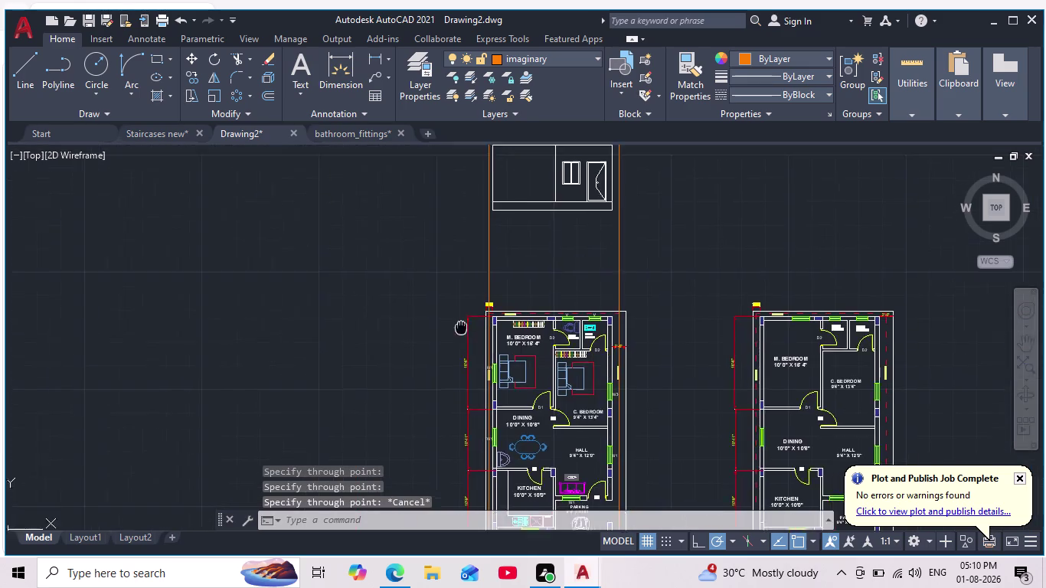
Bring the upper storey into view and begin a line at its top-left corner.
middle_drag(458, 329, 386, 379)
scroll(down, 3)
scroll(up, 3)
middle_drag(449, 347, 455, 448)
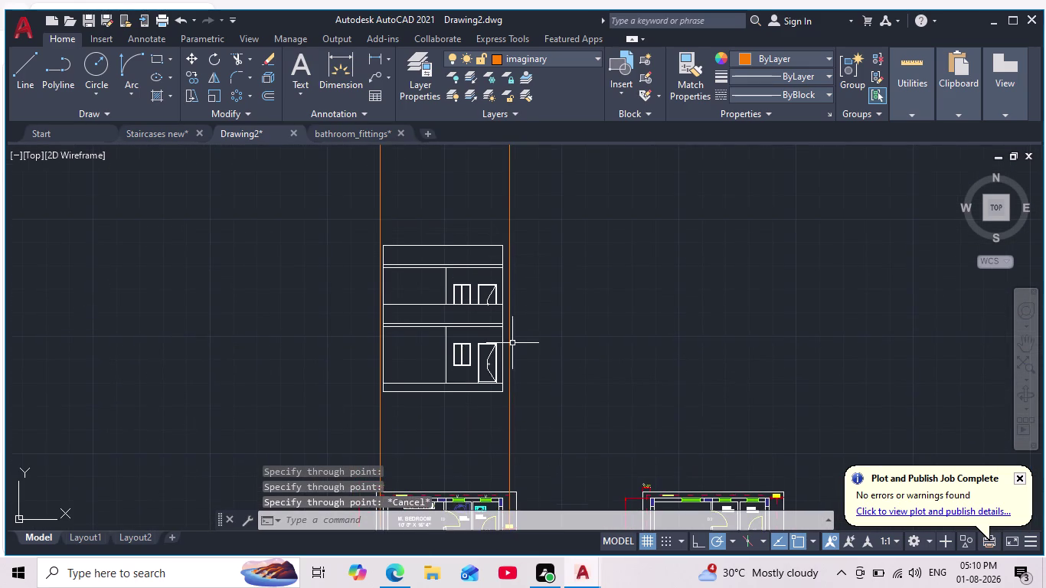
scroll(up, 3)
scroll(up, 3)
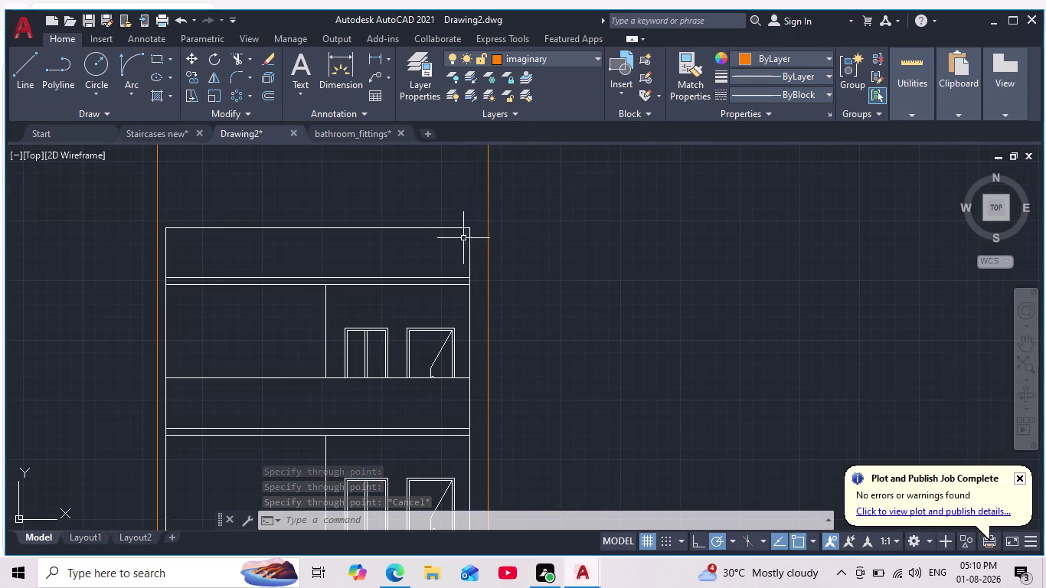
scroll(up, 3)
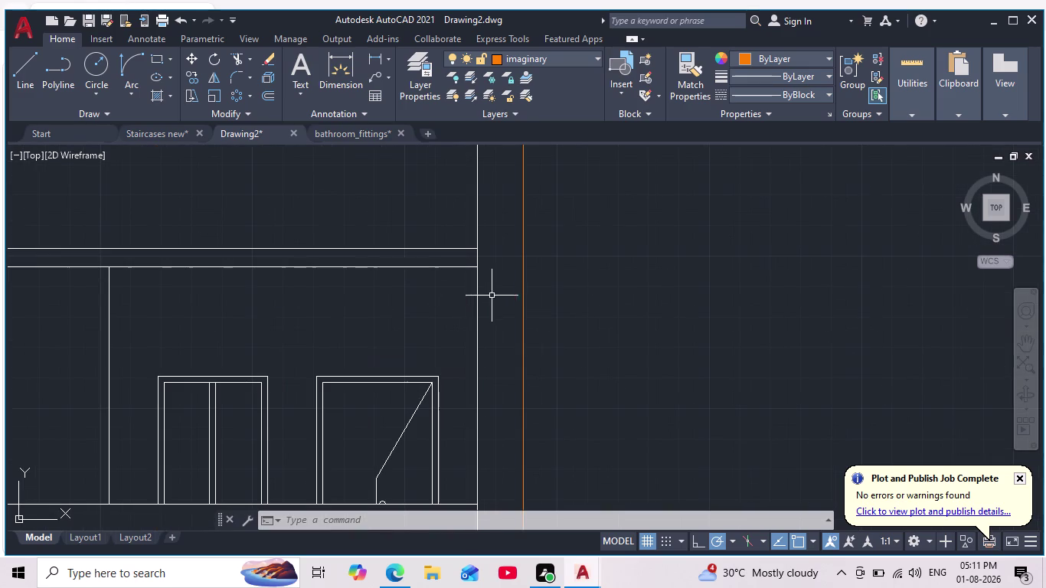
scroll(down, 3)
middle_drag(522, 310, 528, 271)
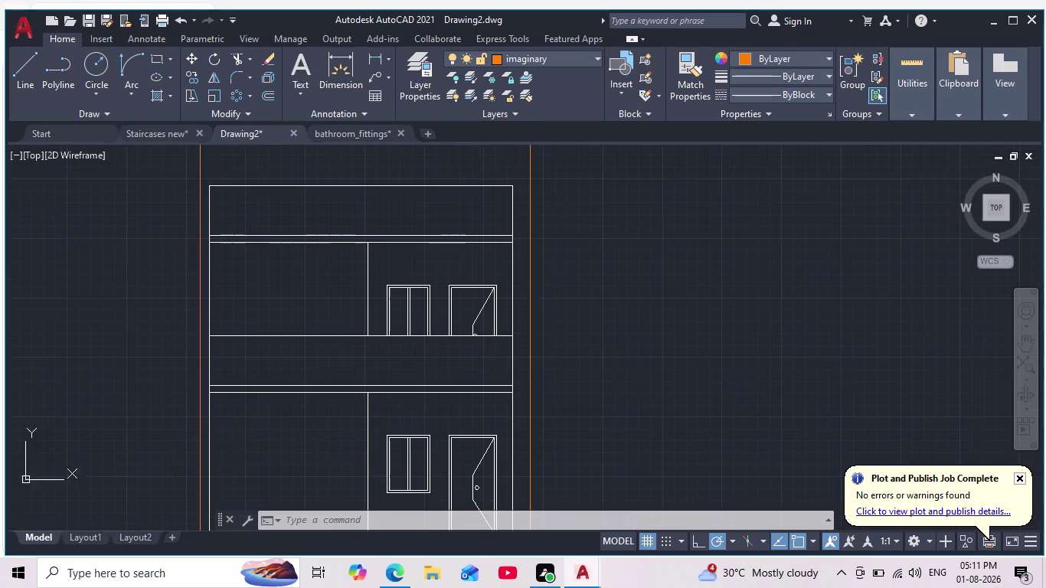
middle_drag(335, 301, 375, 288)
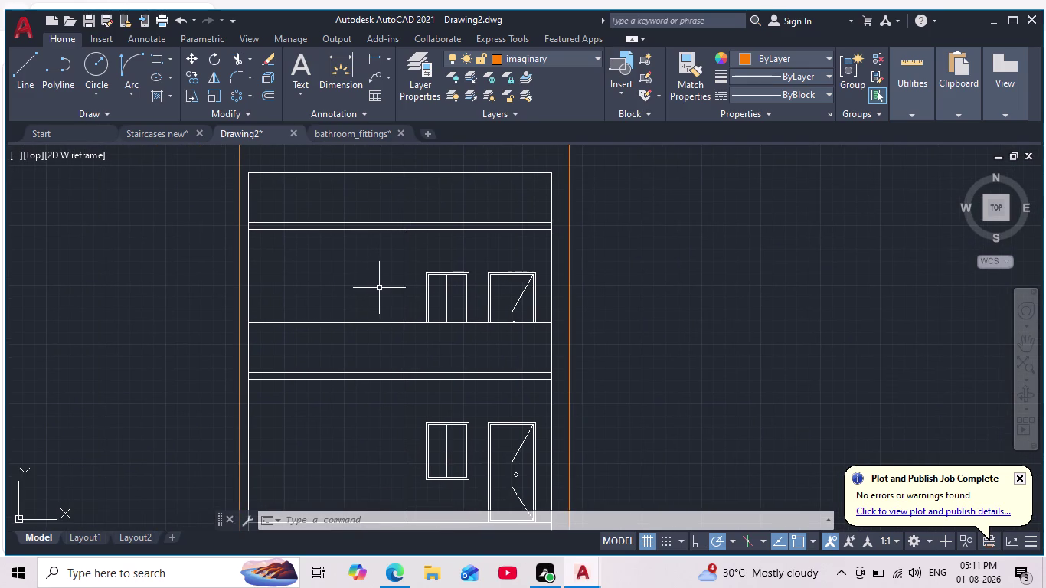
middle_drag(346, 288, 391, 267)
scroll(up, 3)
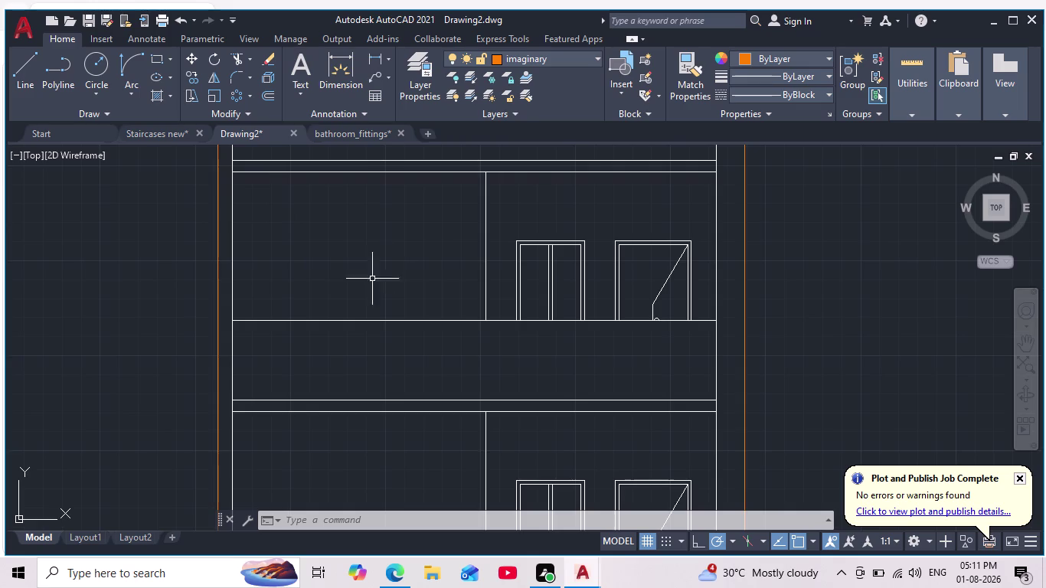
scroll(down, 3)
click(28, 62)
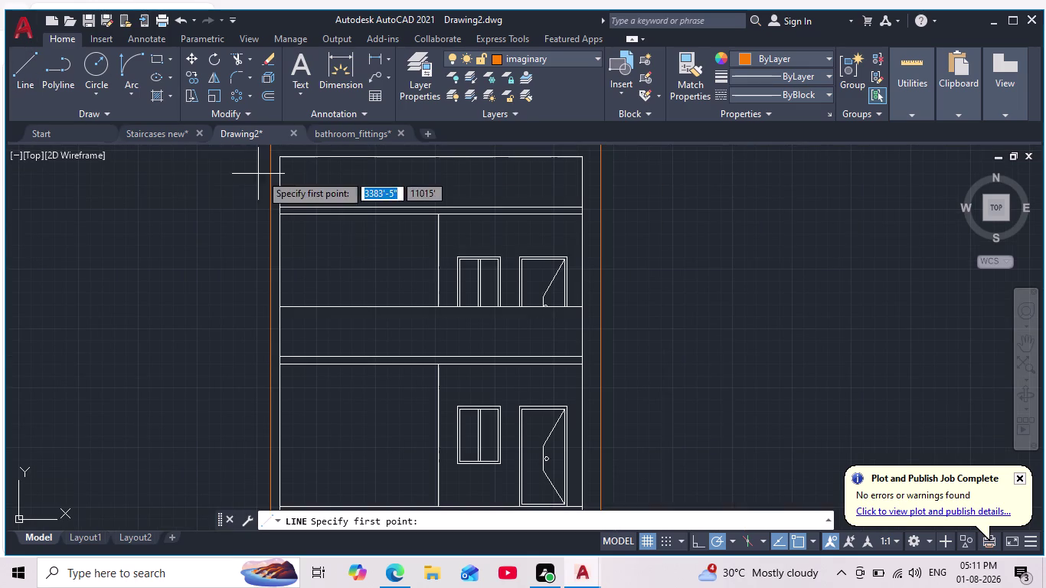
middle_drag(267, 173, 298, 229)
scroll(up, 3)
click(312, 189)
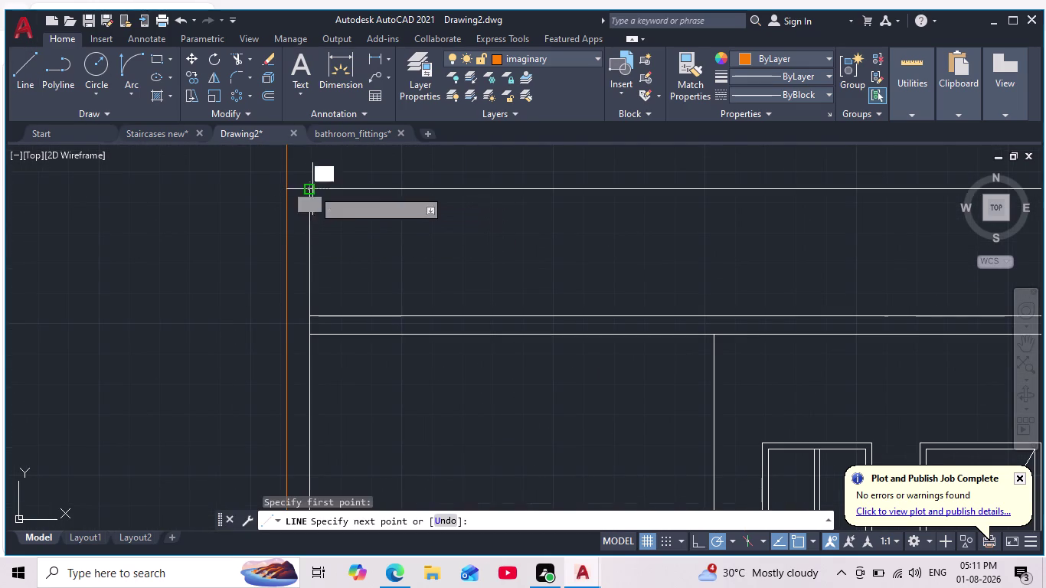
click(285, 190)
middle_drag(287, 245, 301, 195)
scroll(down, 3)
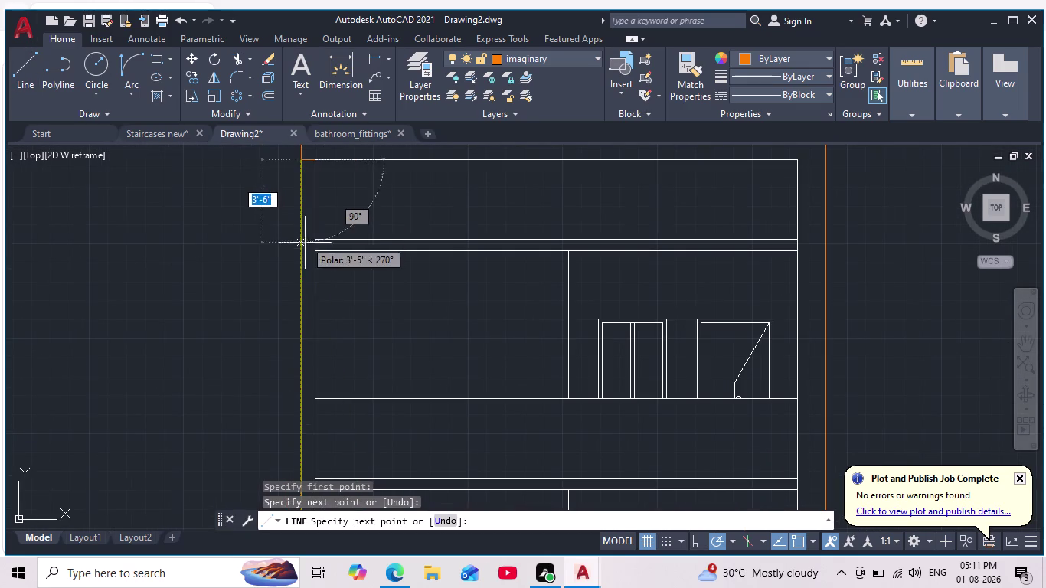
scroll(up, 3)
scroll(down, 3)
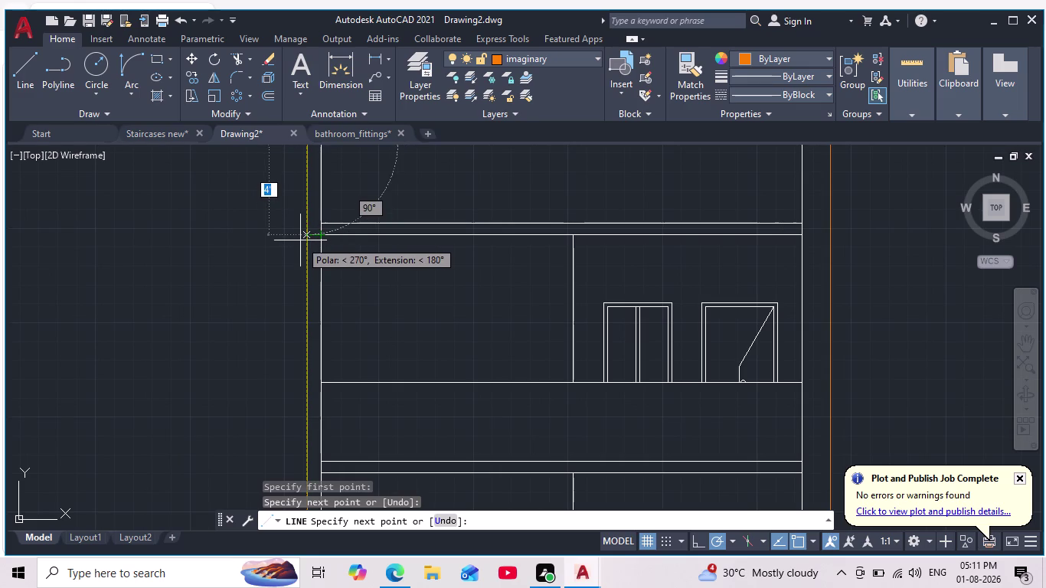
Undo and cancel that first line attempt, then make layer 0 current.
key(ctrl+z)
key(Escape)
key(Escape)
click(583, 56)
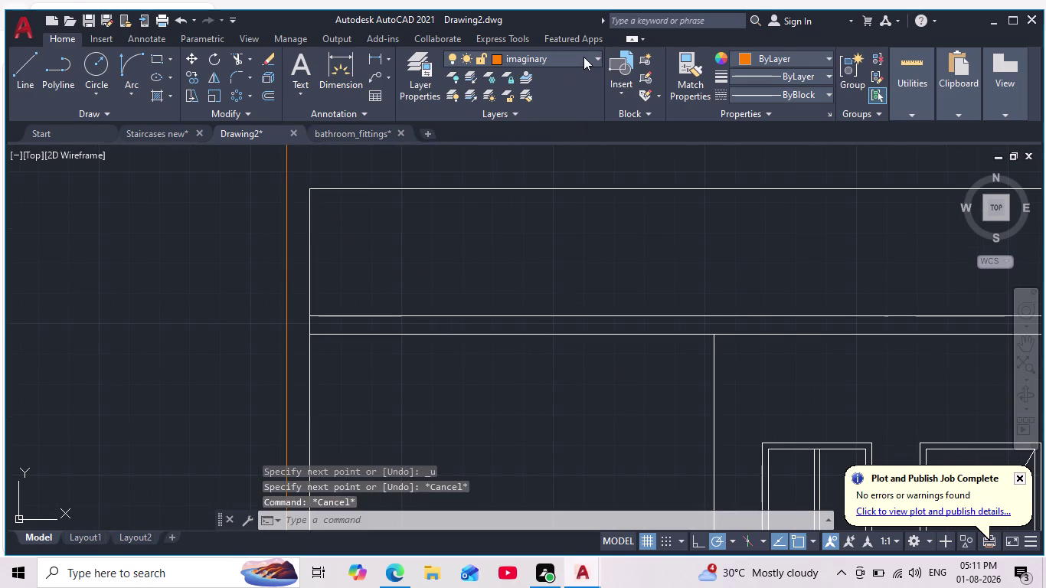
click(539, 80)
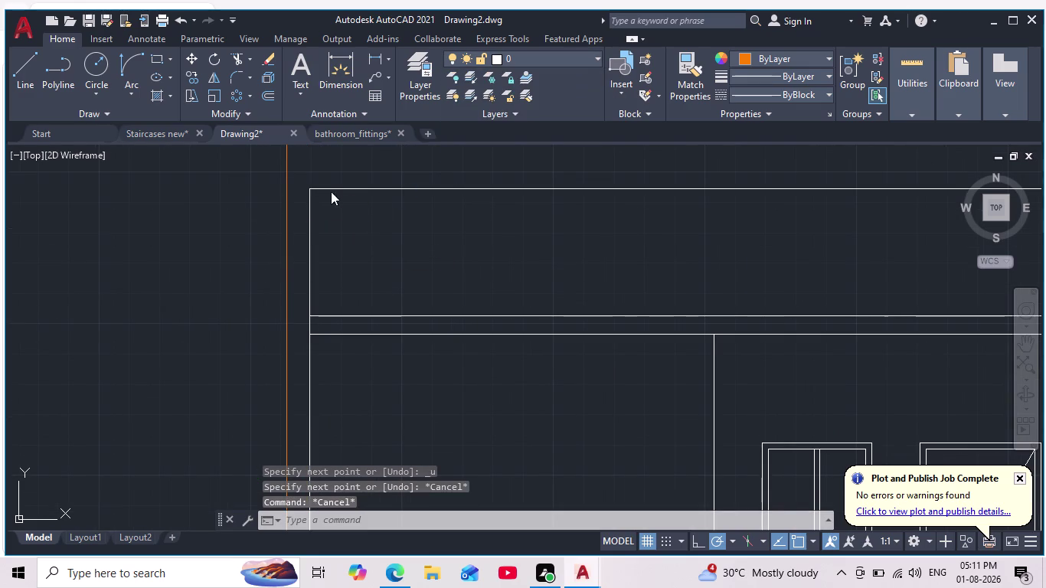
Draw a vertical line just left of the building, from the top down to the floor band.
click(24, 65)
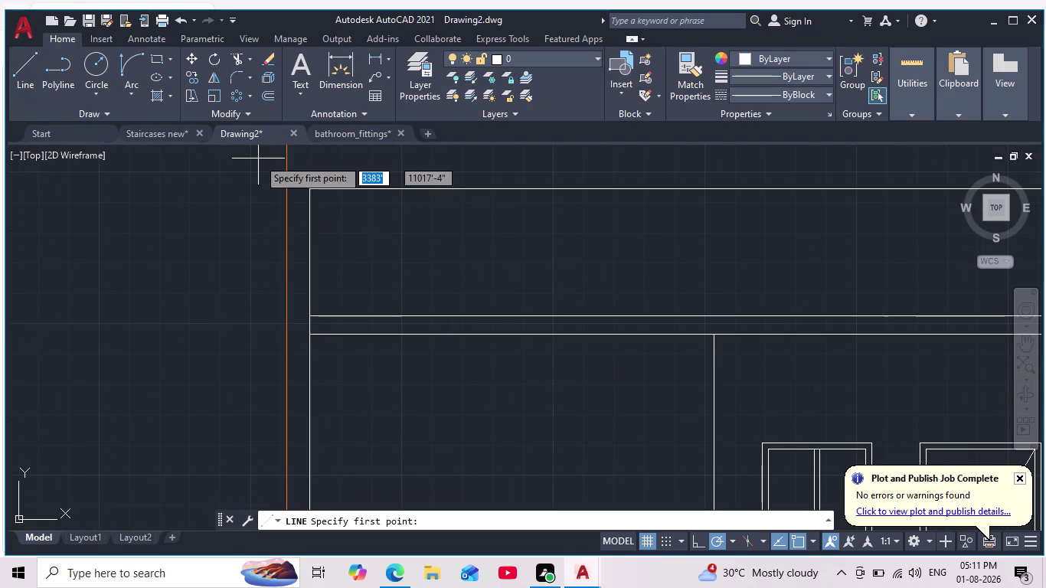
click(303, 193)
click(280, 190)
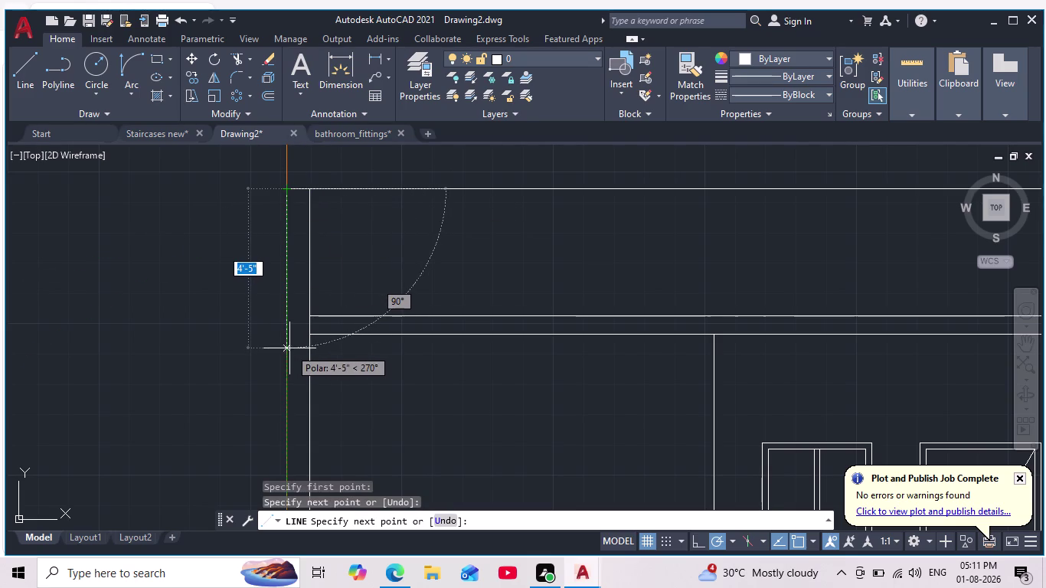
scroll(up, 3)
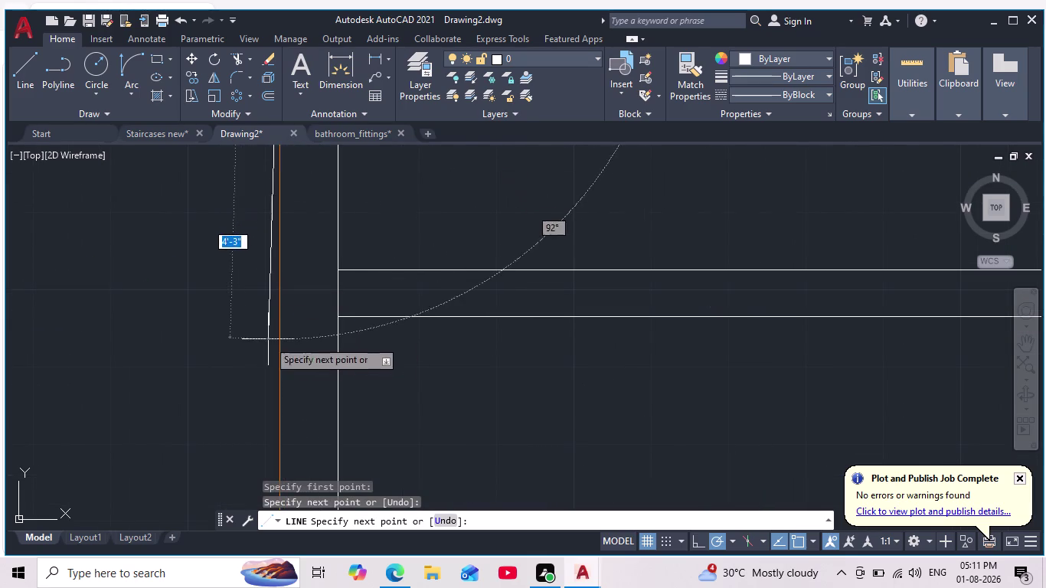
scroll(down, 3)
middle_drag(303, 303, 330, 264)
scroll(down, 3)
middle_drag(322, 365, 347, 280)
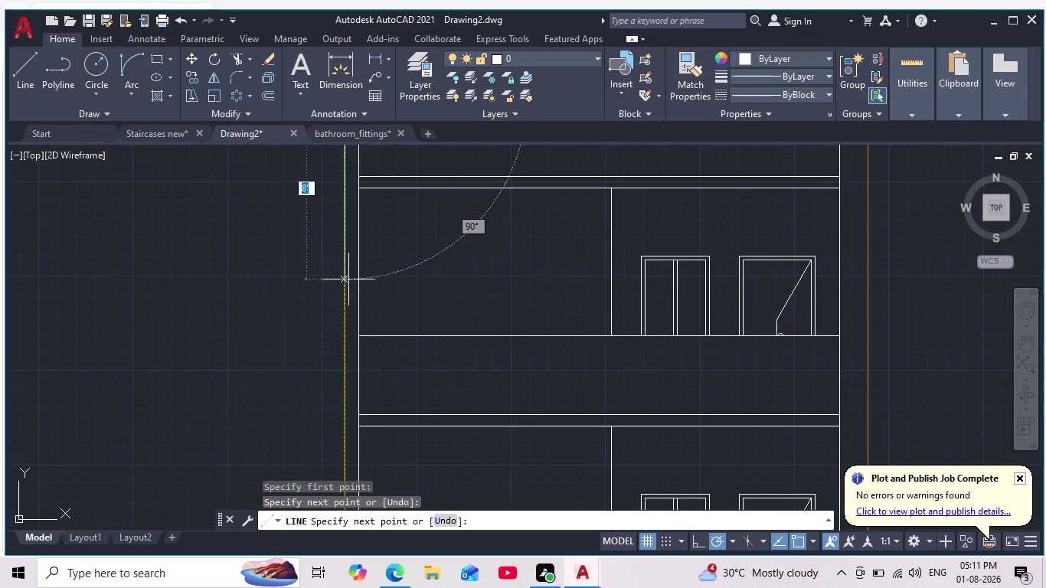
middle_drag(344, 436, 377, 331)
scroll(down, 3)
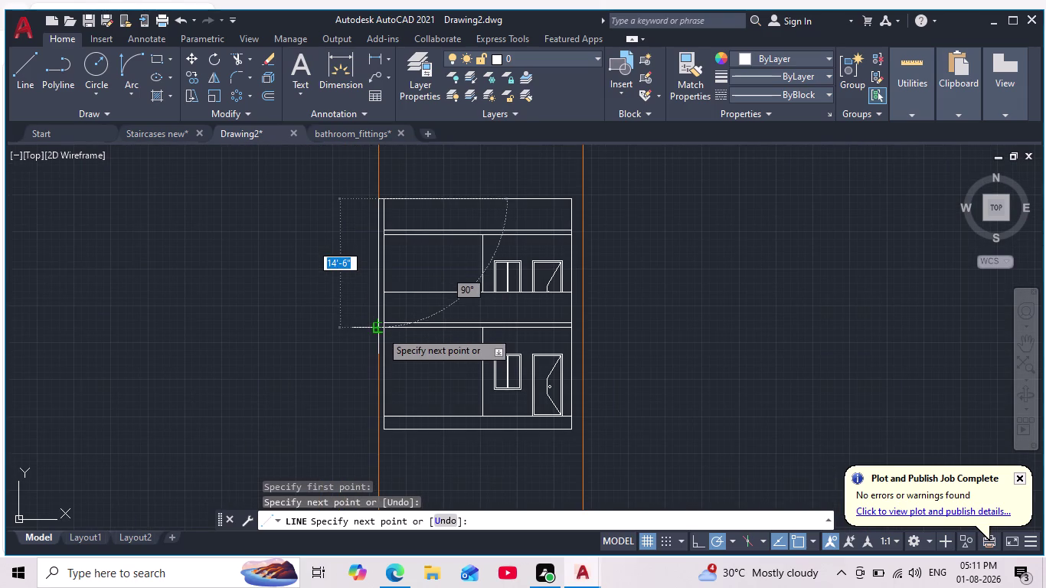
scroll(up, 3)
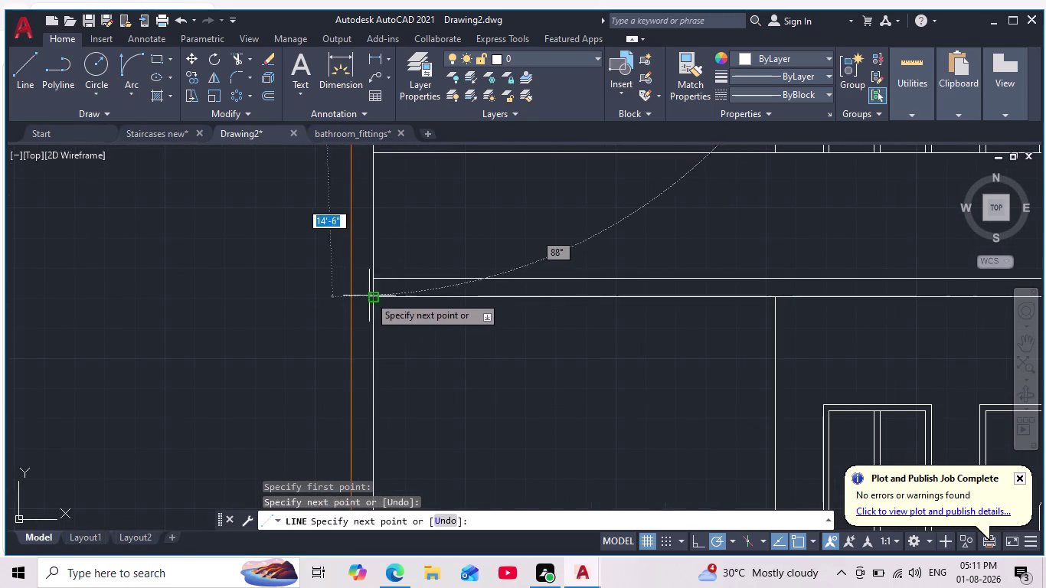
click(350, 301)
click(375, 301)
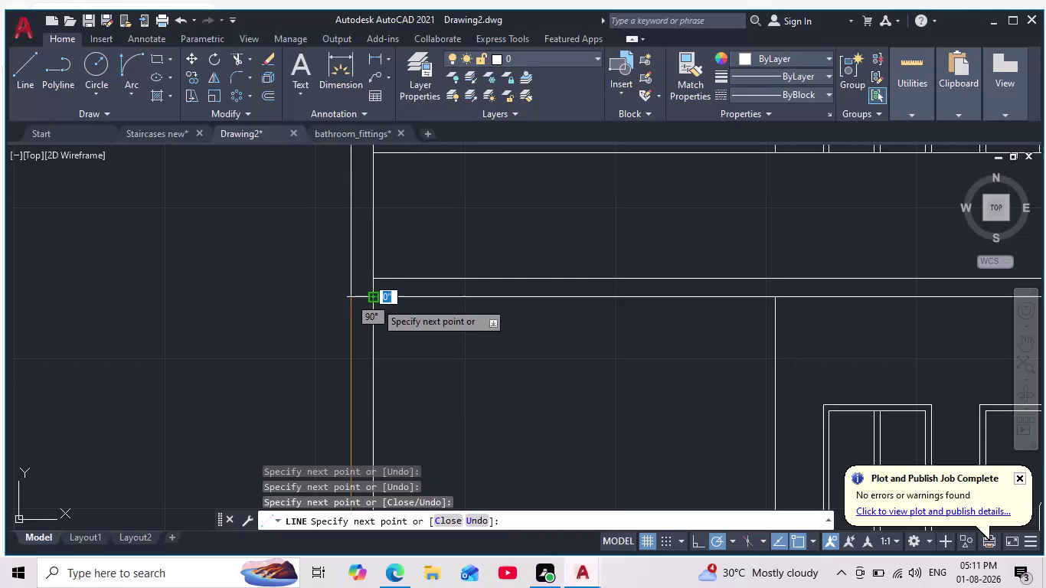
scroll(down, 3)
key(Escape)
scroll(down, 3)
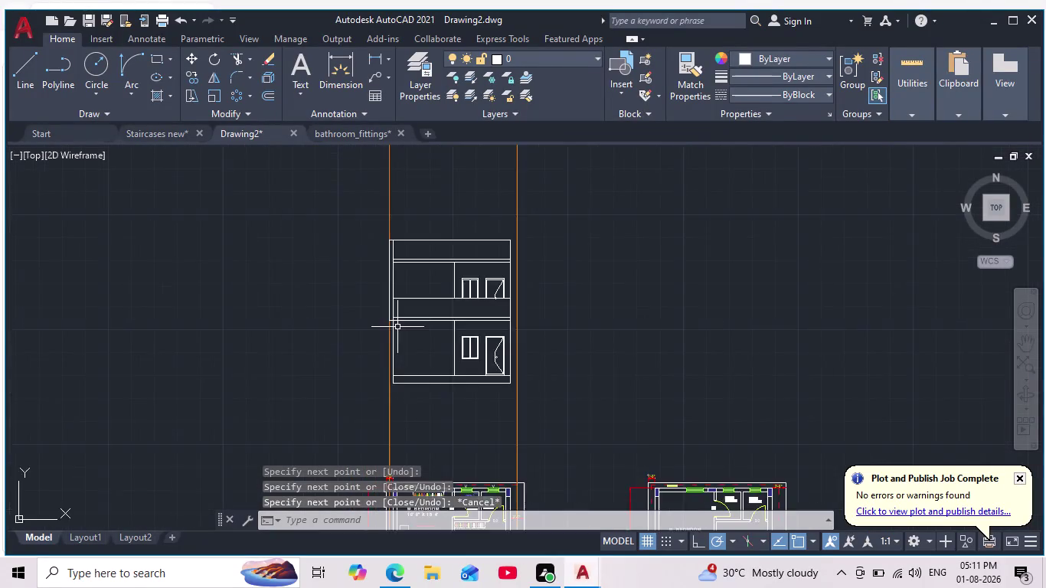
Extend the upper floor band lines leftward to the new edge line using EX.
middle_drag(398, 327, 384, 373)
key(Escape)
key(Escape)
text(ex)
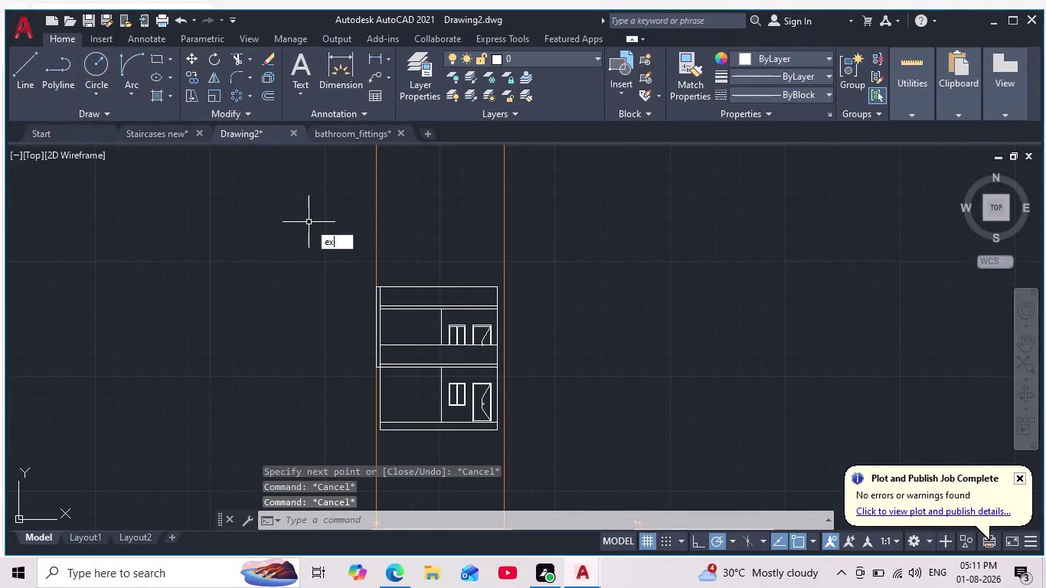
key(Return)
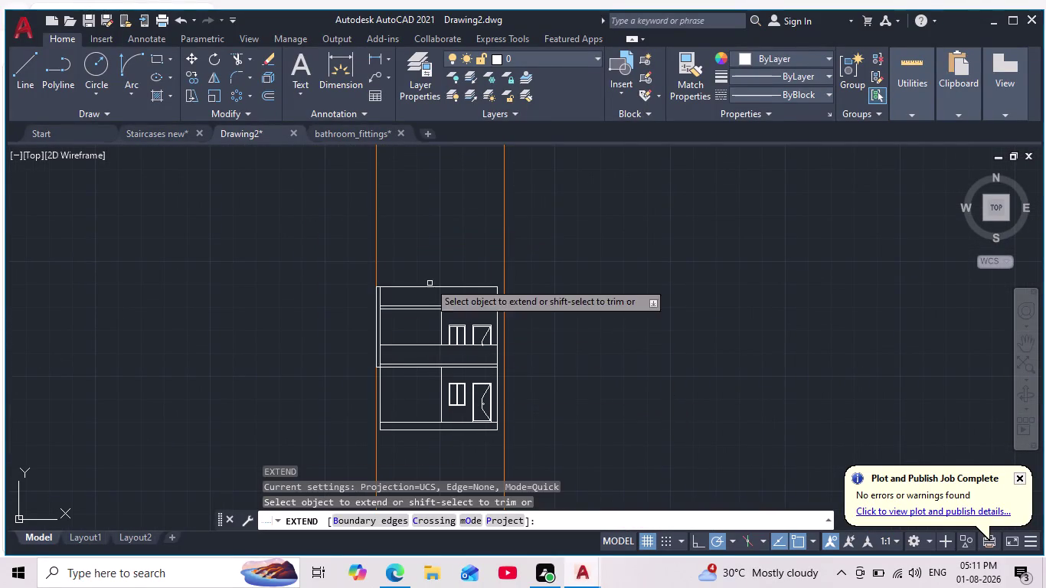
scroll(up, 3)
drag(356, 279, 356, 311)
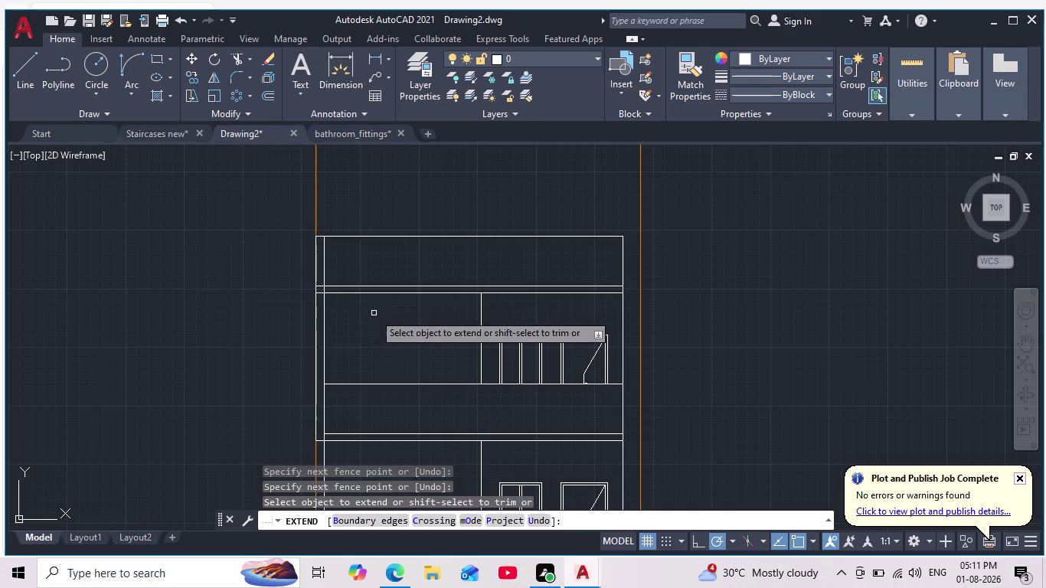
middle_drag(373, 315, 408, 260)
drag(386, 319, 386, 328)
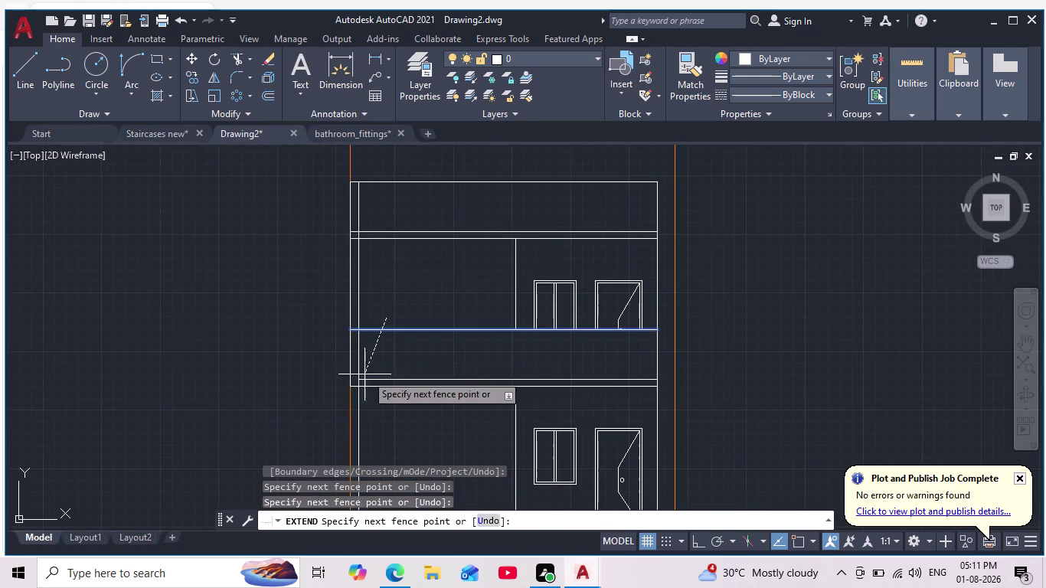
key(Escape)
scroll(up, 3)
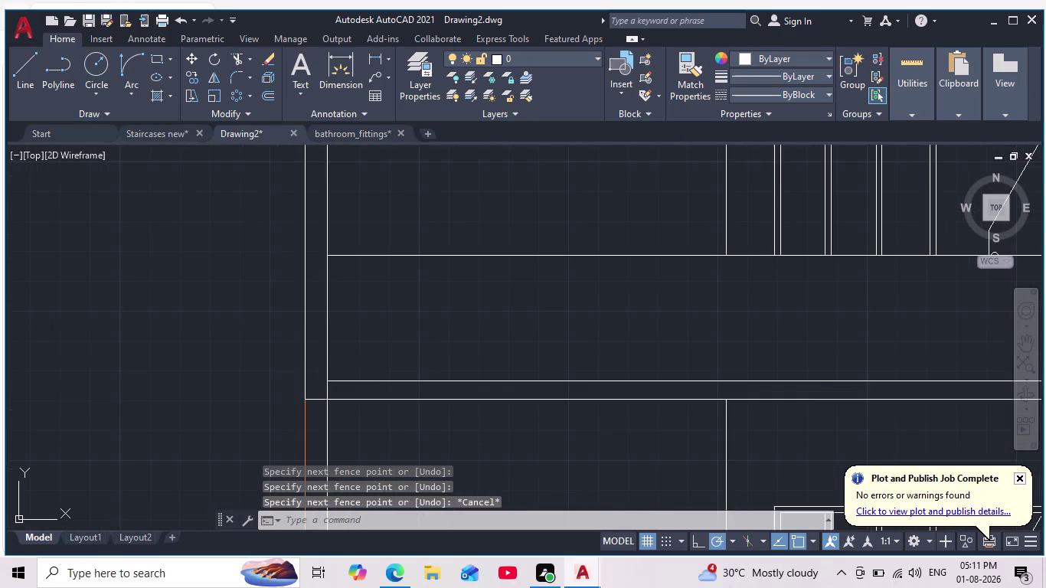
Extend the lower floor band line leftward to the same edge.
key(space)
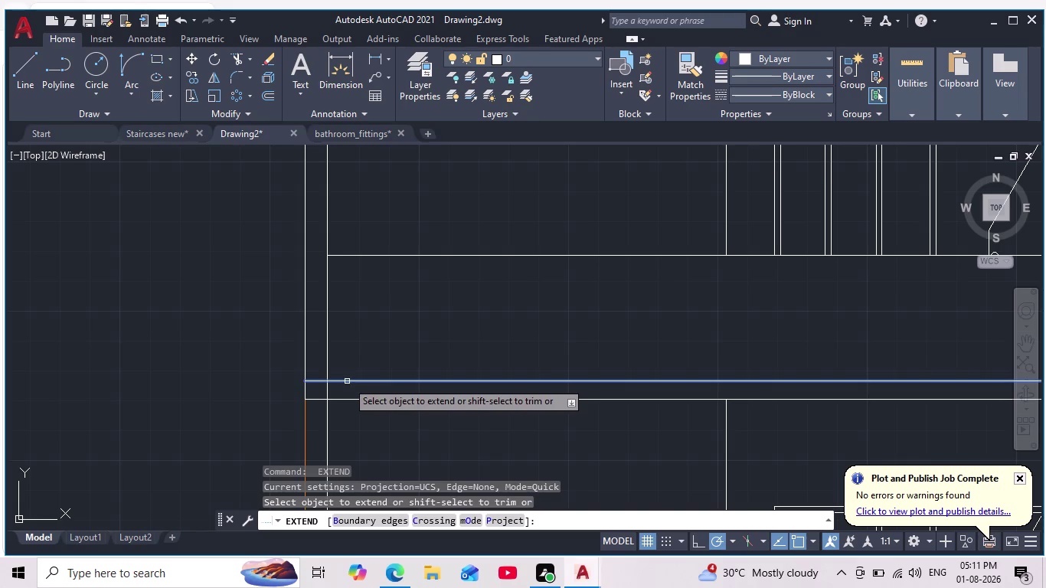
click(347, 381)
scroll(down, 3)
key(Escape)
key(Escape)
scroll(down, 3)
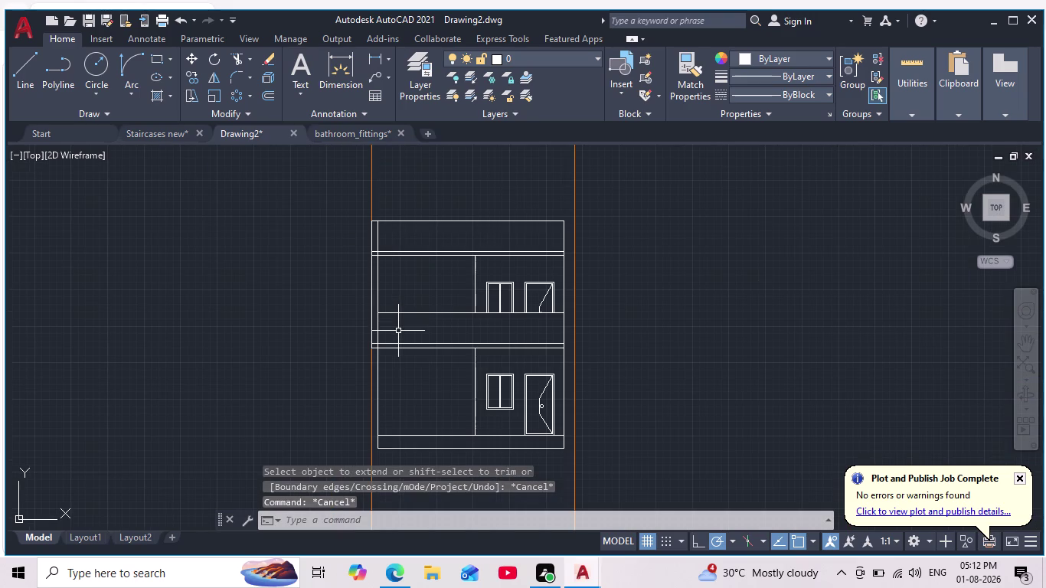
scroll(up, 3)
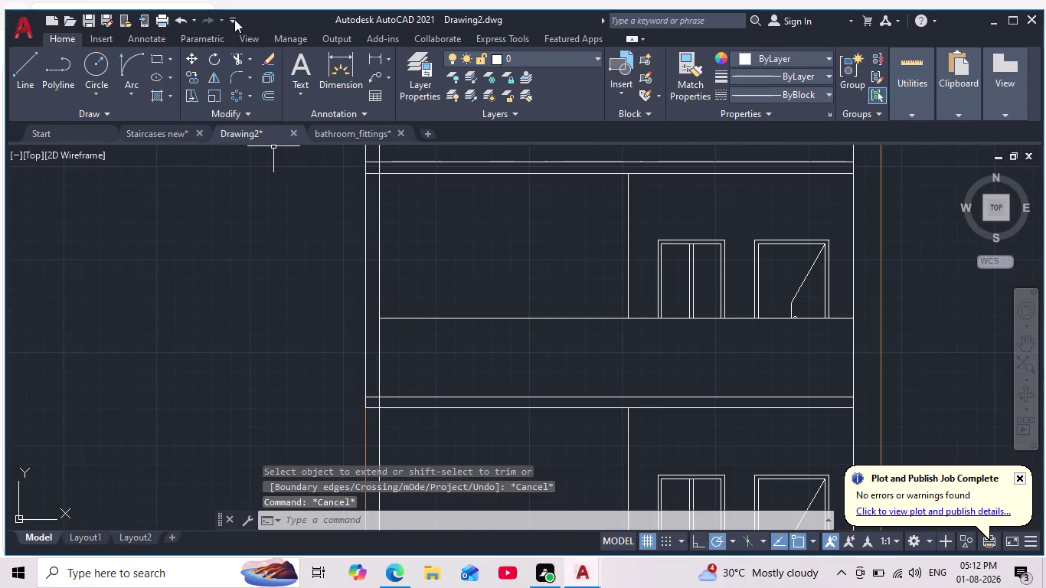
Start and cancel a trim, recentre the elevation, and begin a new line.
click(236, 64)
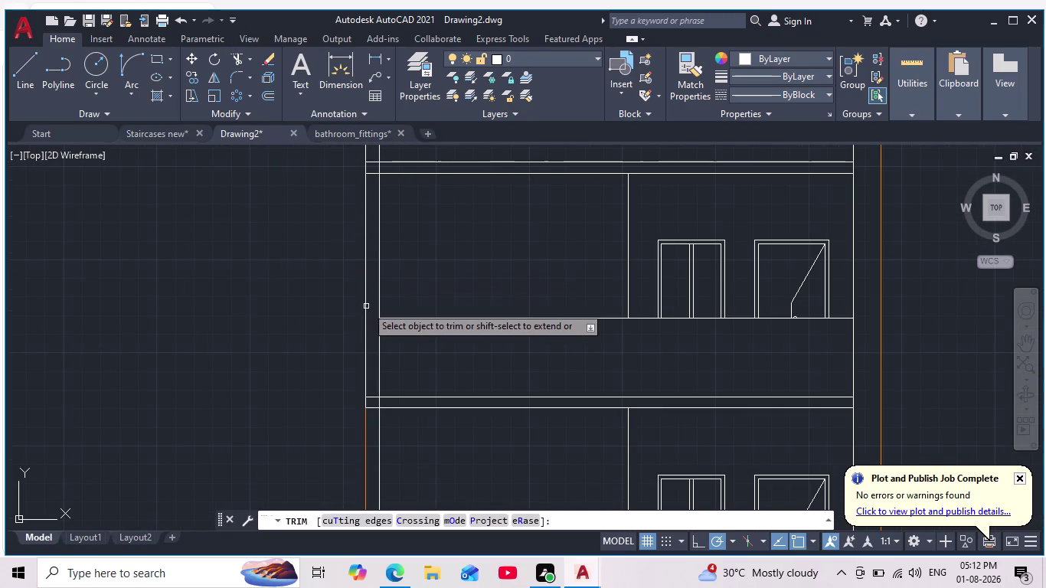
click(366, 306)
key(Escape)
scroll(down, 3)
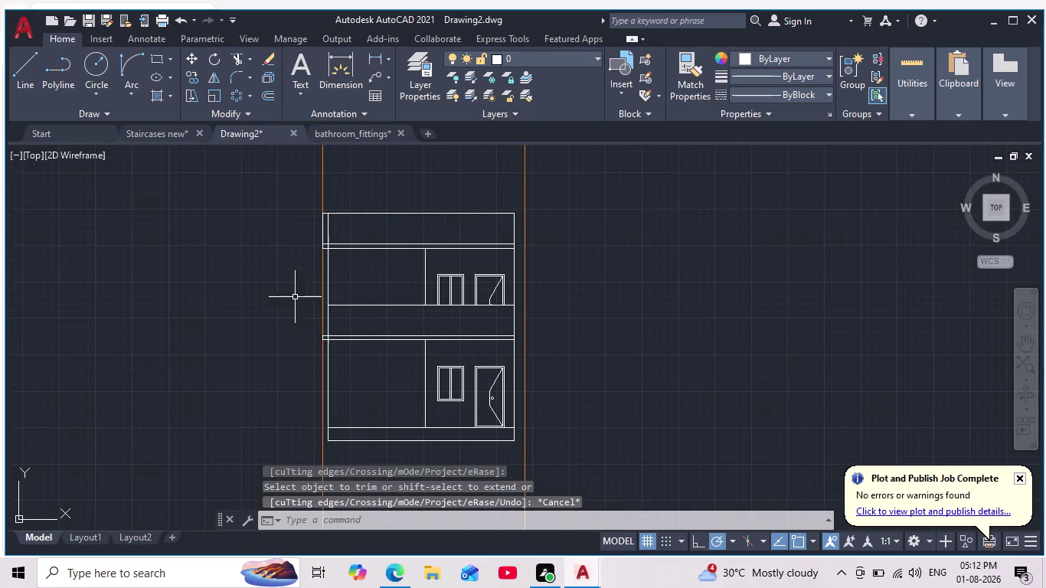
scroll(down, 3)
scroll(up, 3)
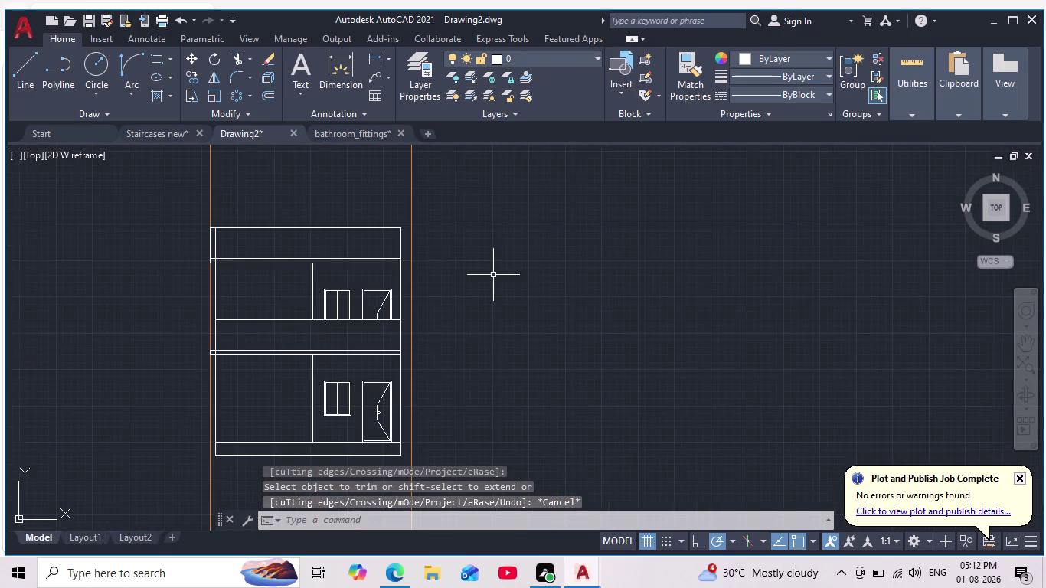
scroll(up, 3)
middle_drag(493, 274, 627, 279)
click(27, 69)
Draw the right edge line from the parapet corner down the wall and along the slab.
scroll(up, 3)
click(477, 193)
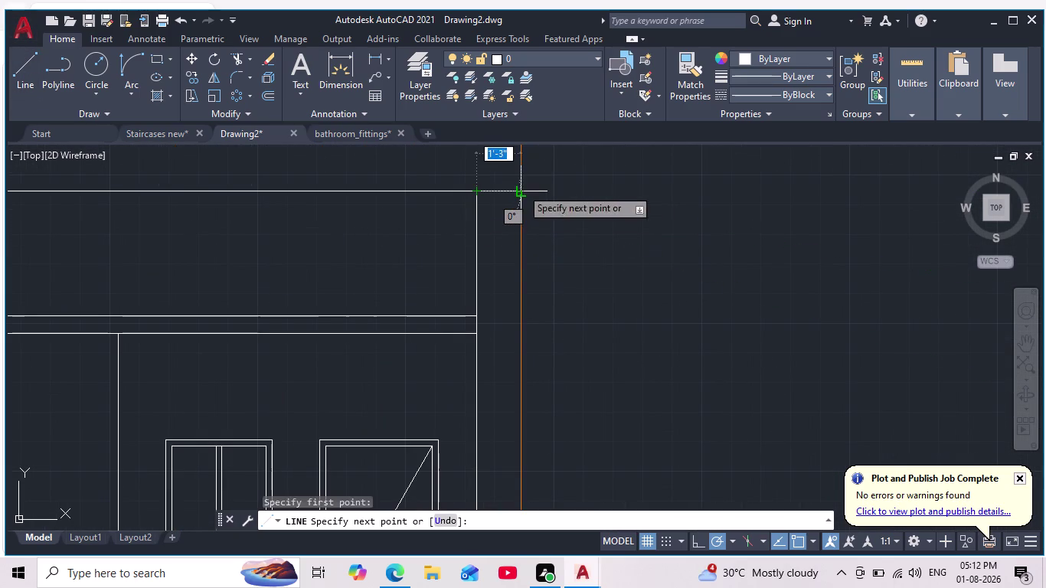
click(520, 186)
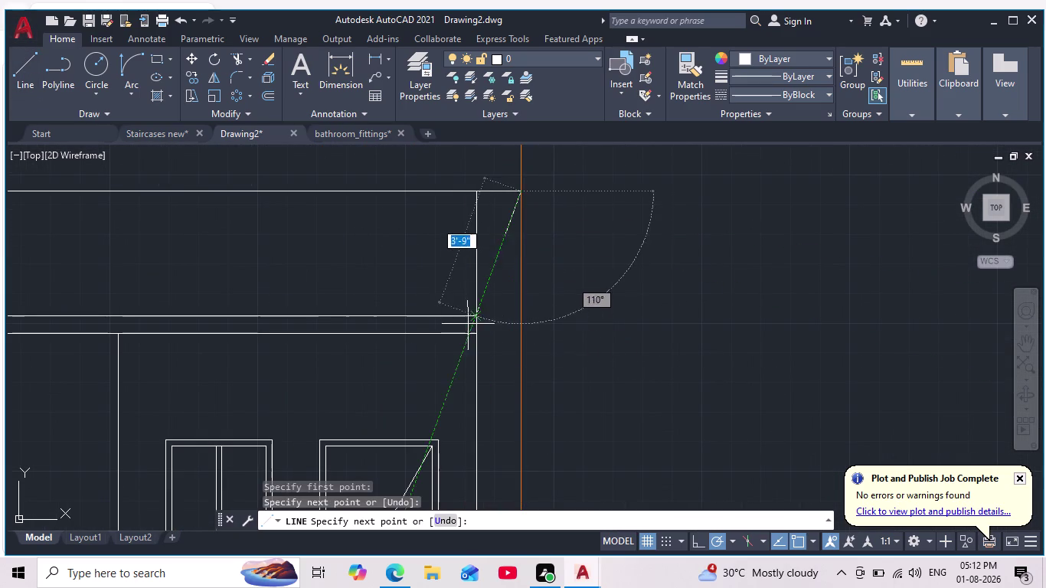
click(523, 339)
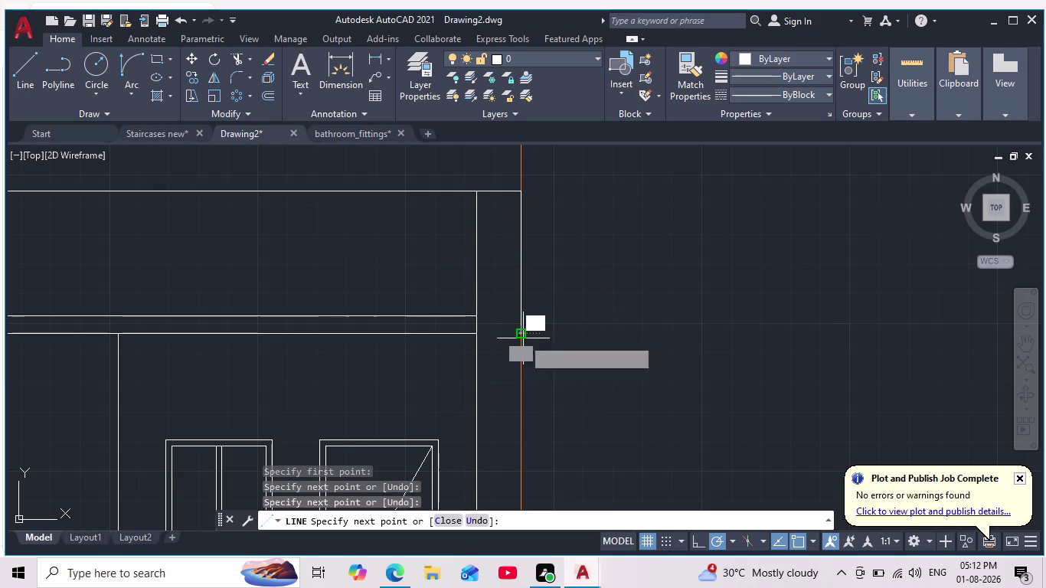
click(477, 331)
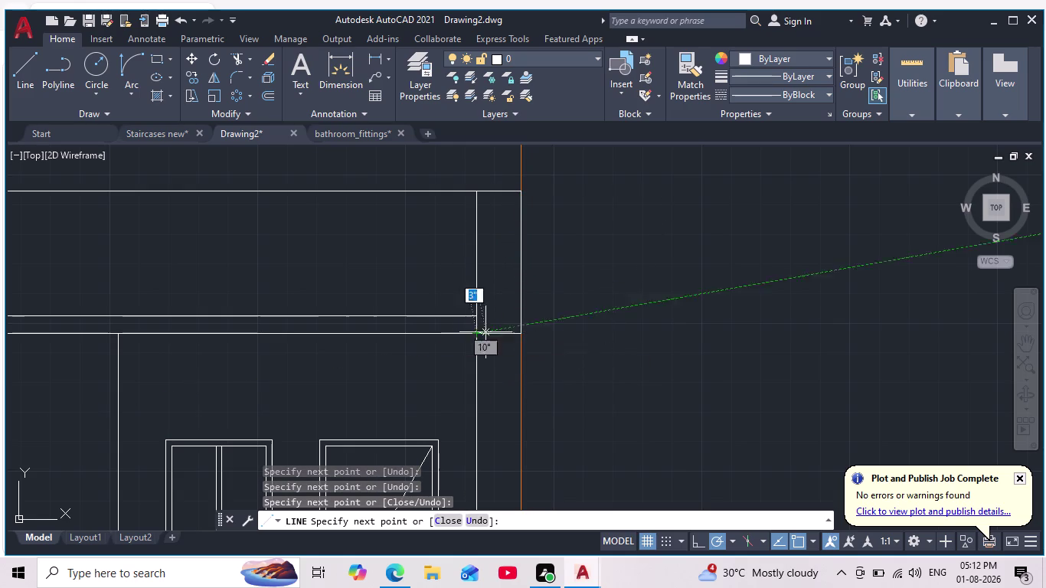
key(Escape)
scroll(down, 3)
middle_drag(580, 349, 561, 242)
scroll(down, 3)
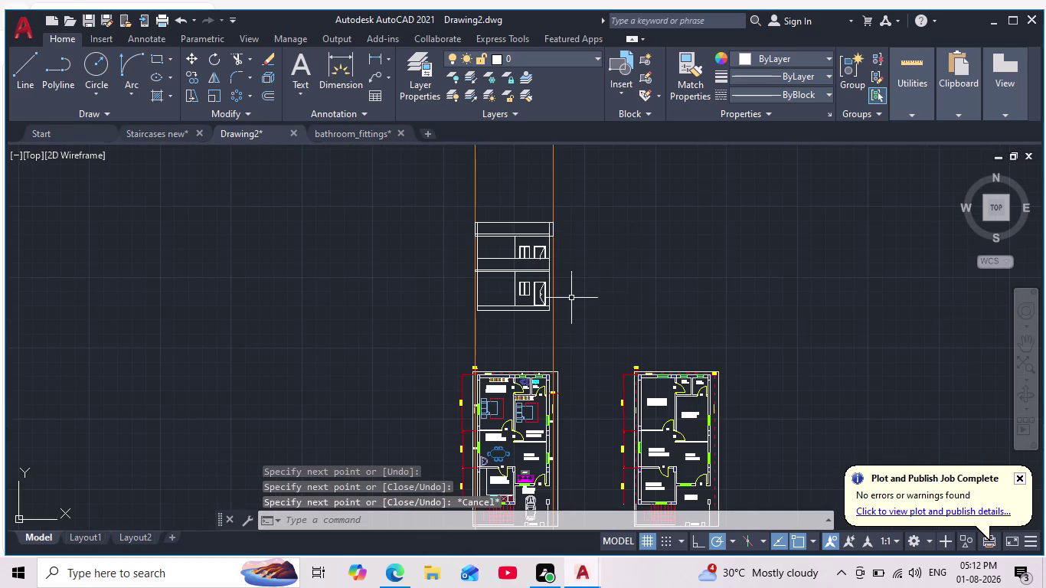
scroll(up, 3)
scroll(up, 3)
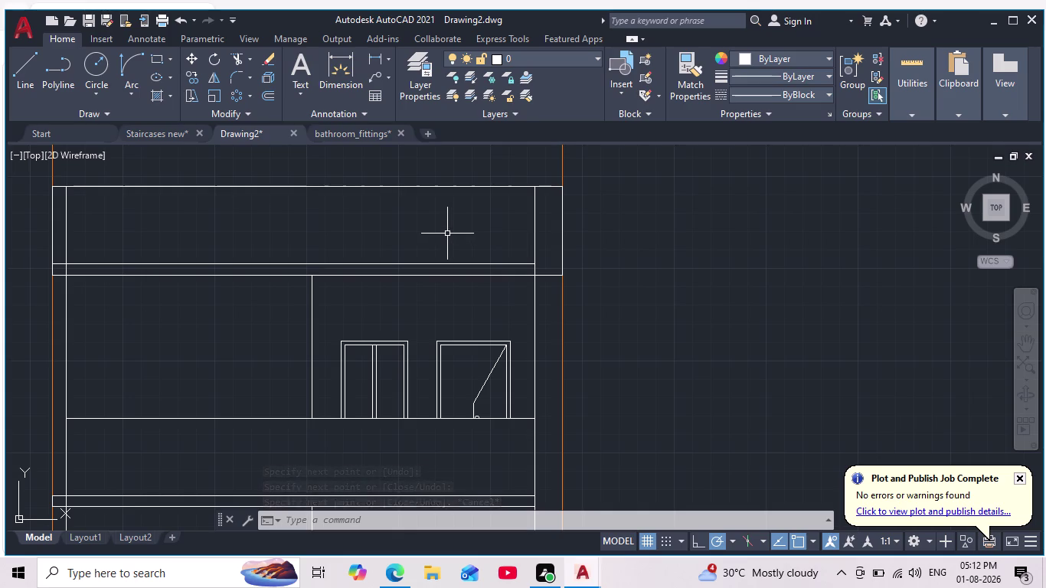
Extend the lines crossed by a fence to their boundaries using EX.
text(ex)
key(Return)
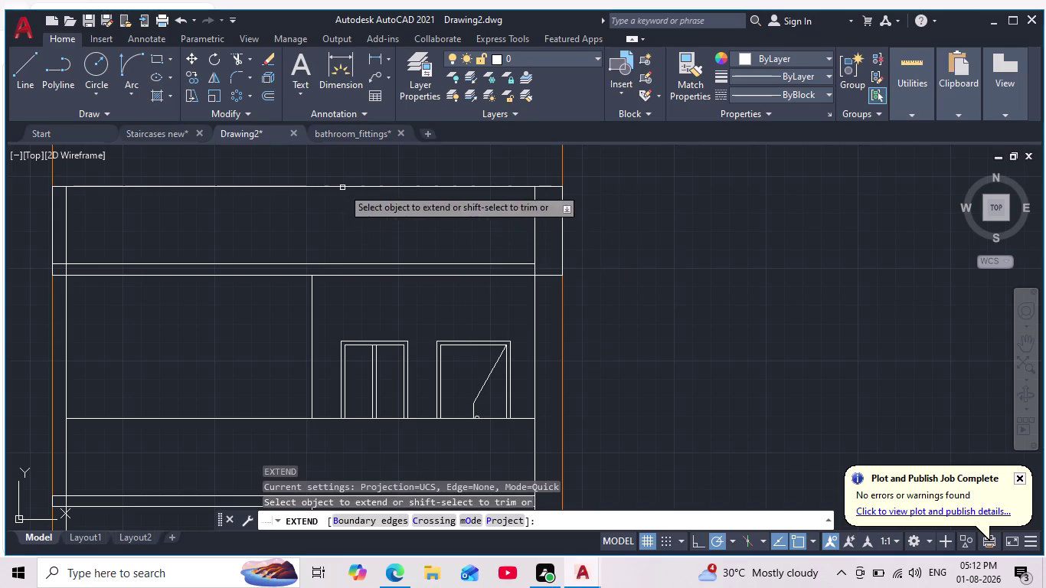
drag(501, 252, 505, 284)
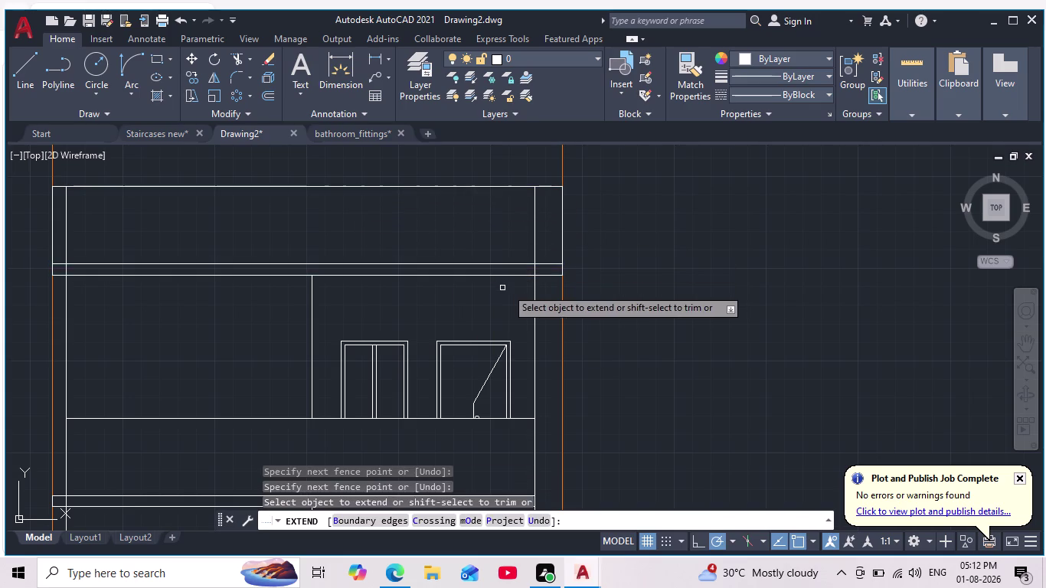
key(Escape)
key(Escape)
Trim the excess line ends around the parapet area.
scroll(down, 3)
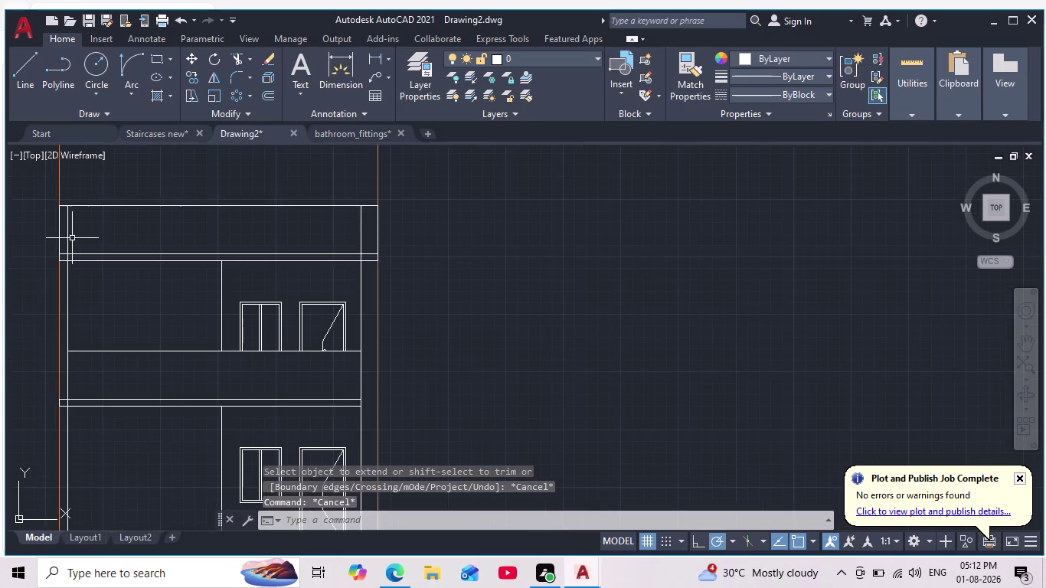
middle_drag(72, 238, 158, 230)
scroll(up, 3)
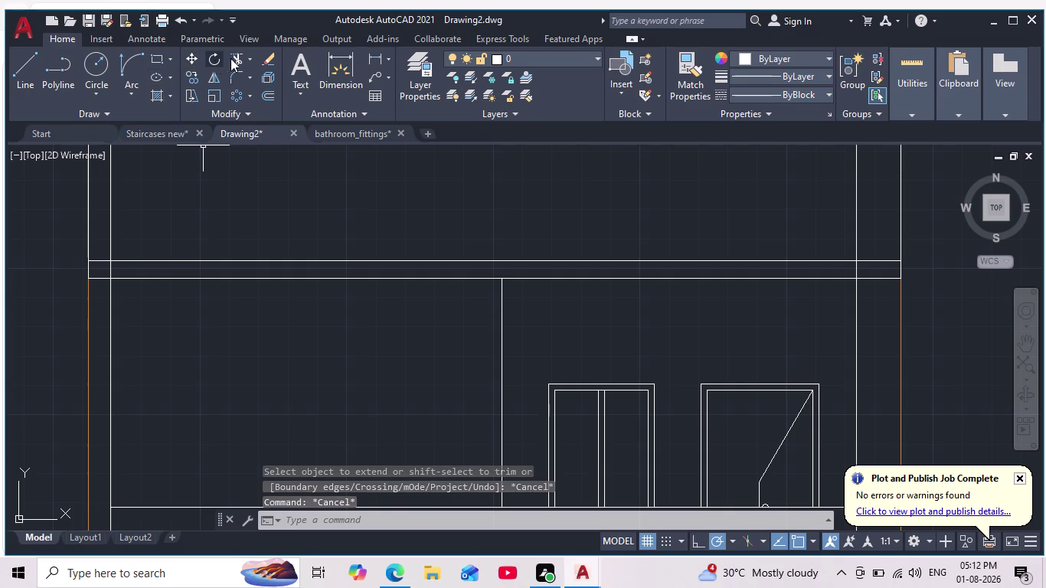
click(237, 60)
click(111, 224)
scroll(down, 3)
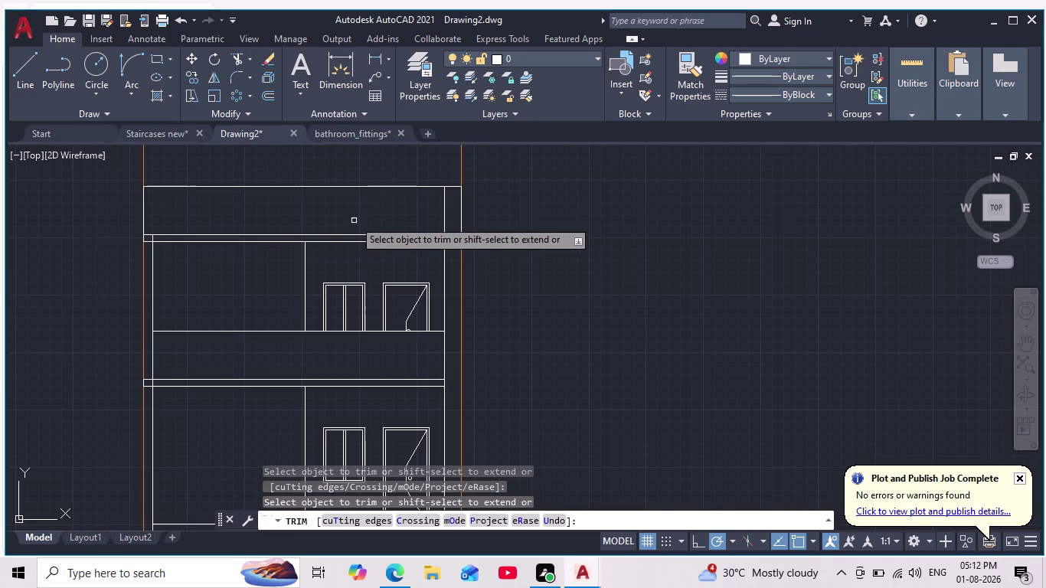
click(440, 217)
click(446, 217)
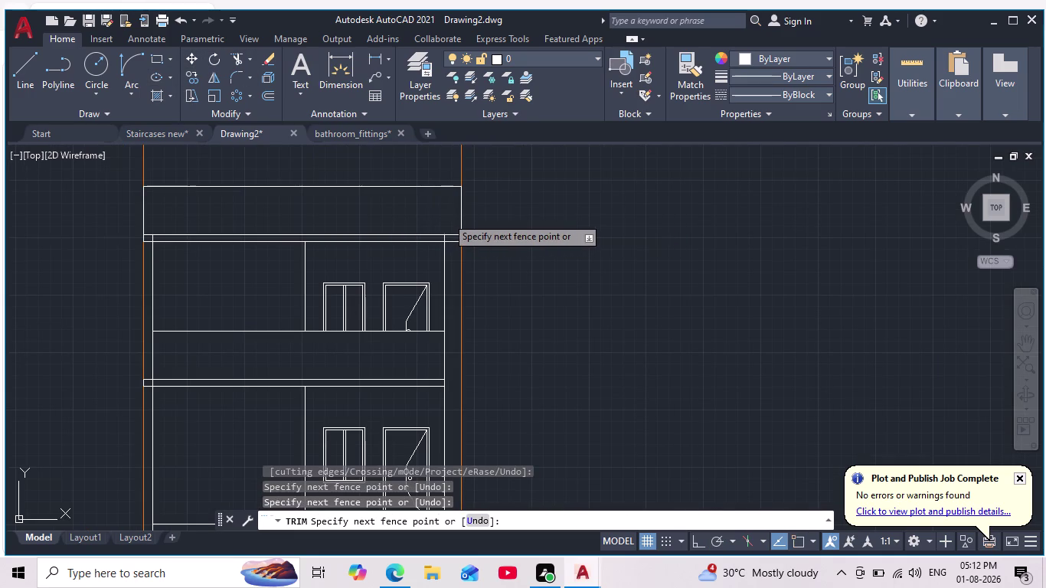
scroll(down, 3)
scroll(up, 3)
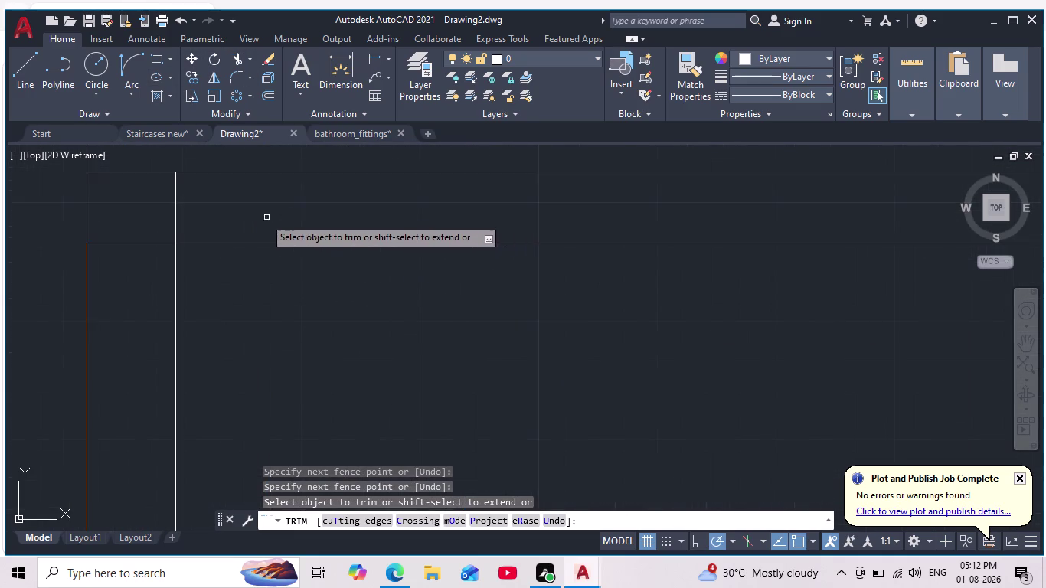
drag(160, 214, 228, 217)
scroll(down, 3)
Trim the stray segments at the slab edge.
middle_drag(587, 287, 318, 333)
scroll(down, 3)
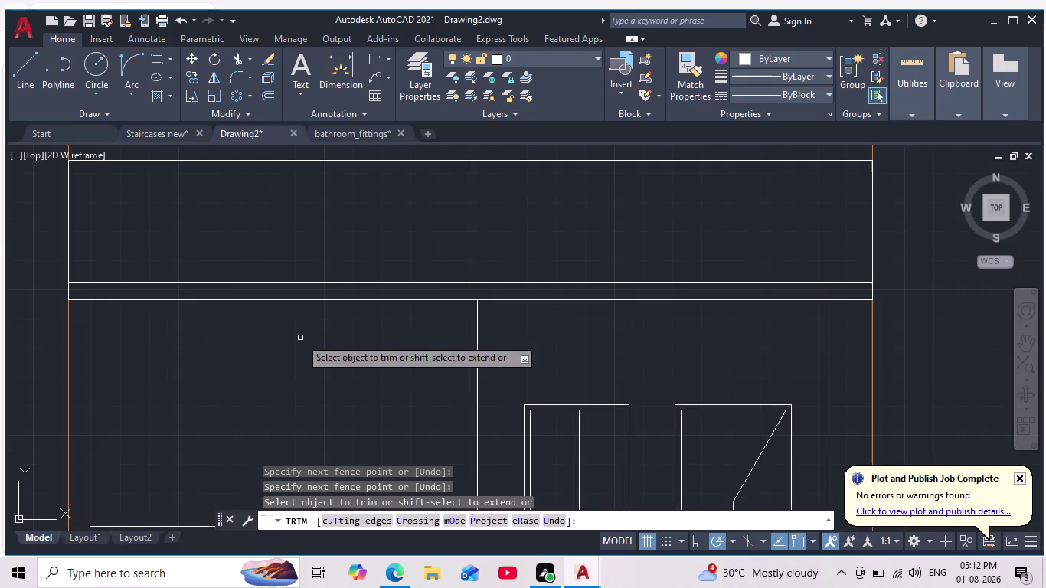
middle_drag(693, 336, 590, 307)
scroll(up, 3)
drag(689, 264, 735, 256)
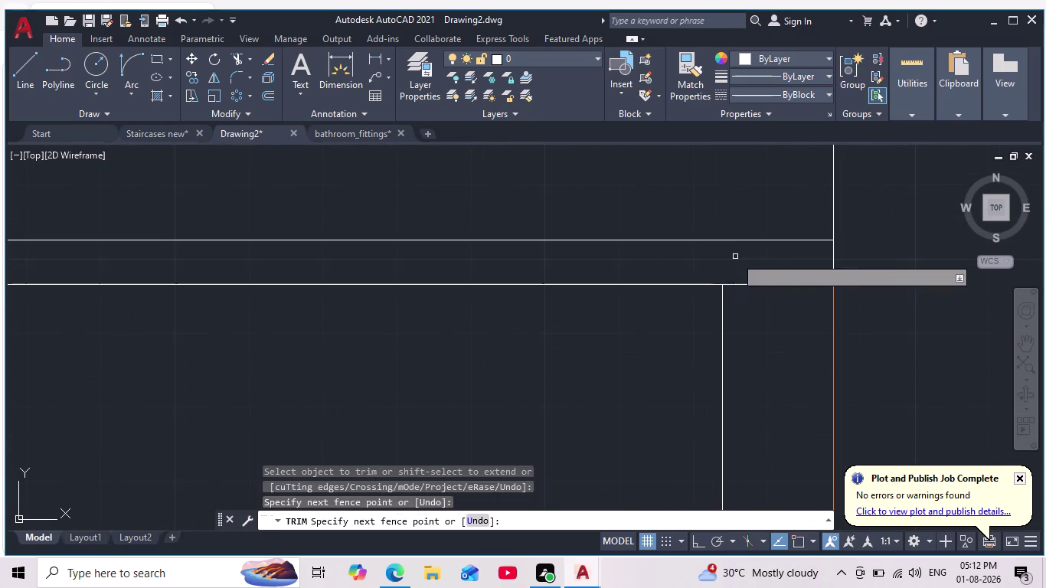
scroll(down, 3)
middle_drag(874, 290, 792, 196)
scroll(down, 3)
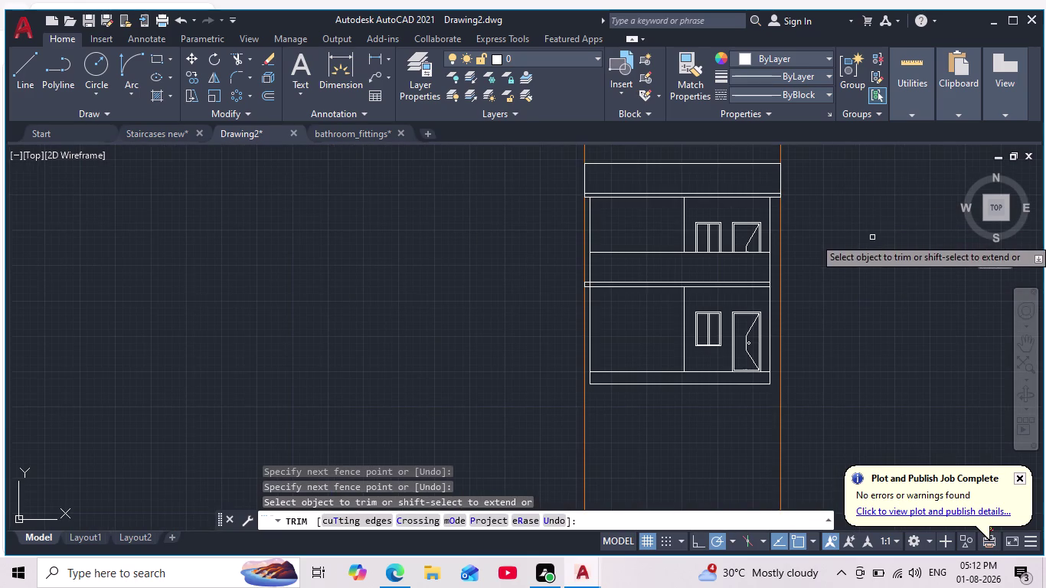
middle_drag(849, 239, 818, 260)
scroll(down, 3)
middle_drag(853, 306, 693, 289)
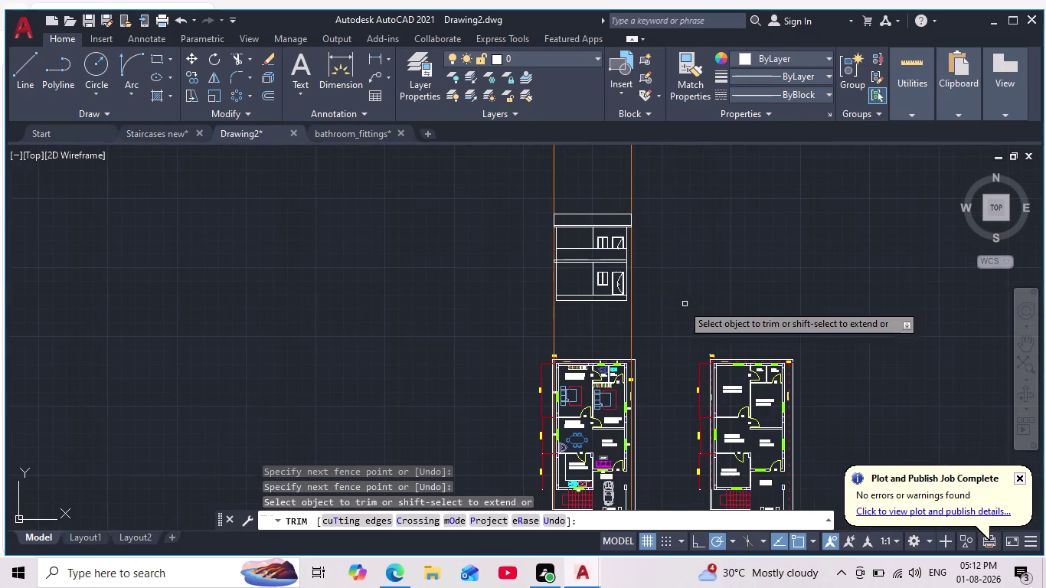
scroll(up, 3)
key(Escape)
key(Escape)
middle_drag(672, 203, 683, 283)
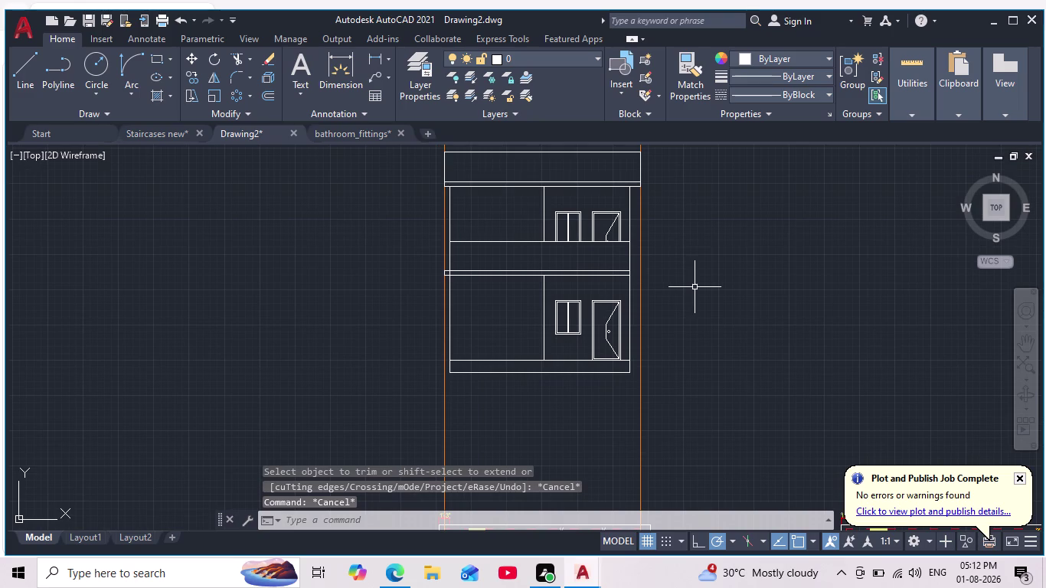
Extend the right-side wall lines to their boundaries with EX.
text(ex)
key(Return)
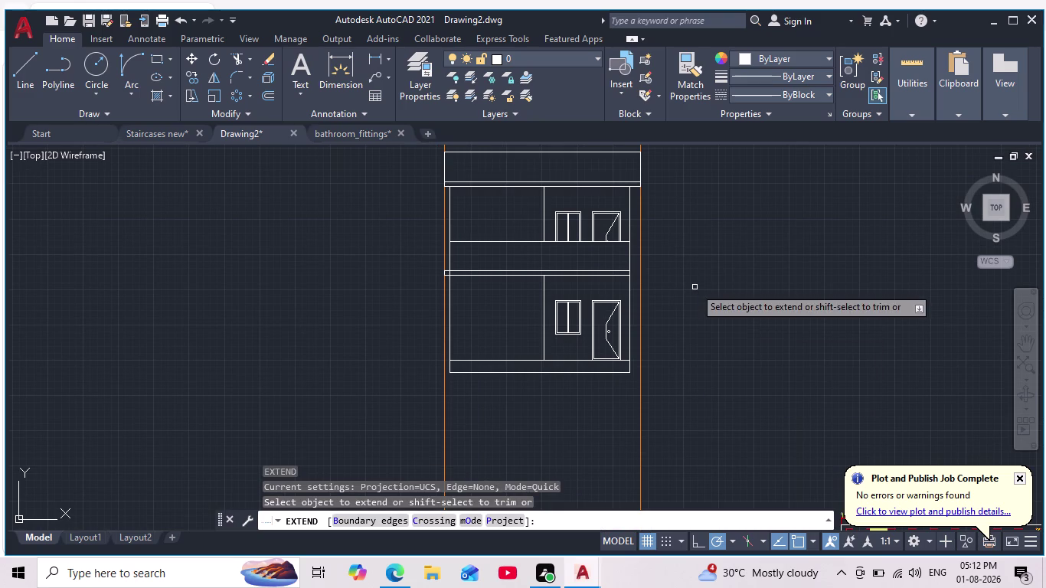
scroll(up, 3)
drag(613, 249, 621, 291)
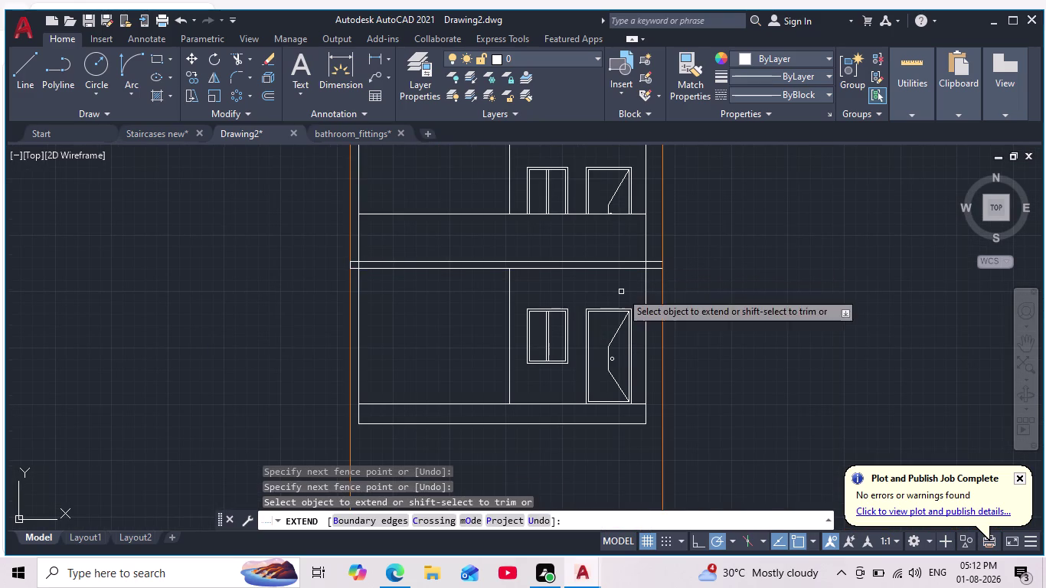
key(Escape)
key(Escape)
key(Escape)
scroll(down, 3)
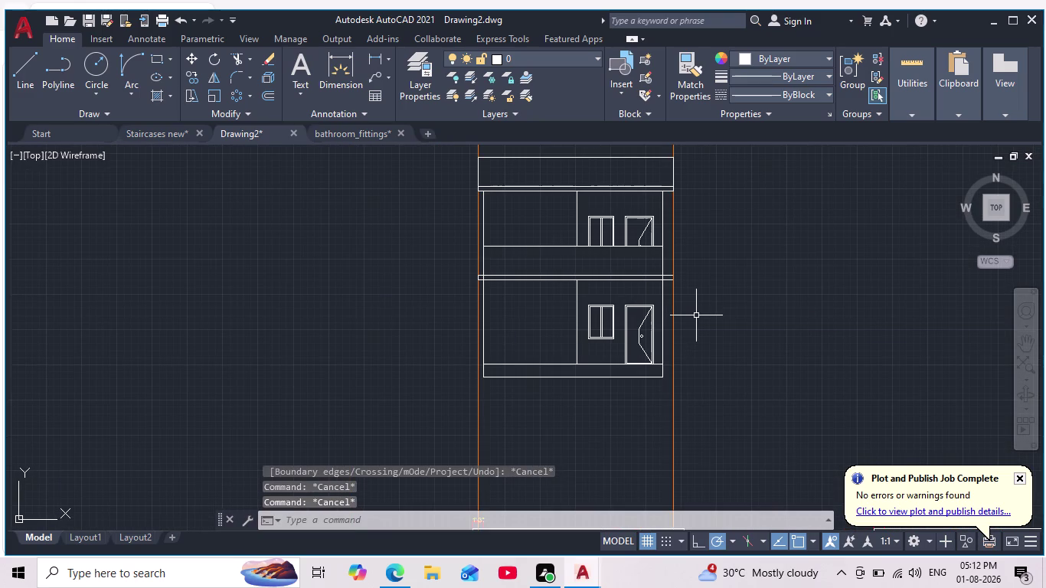
scroll(up, 3)
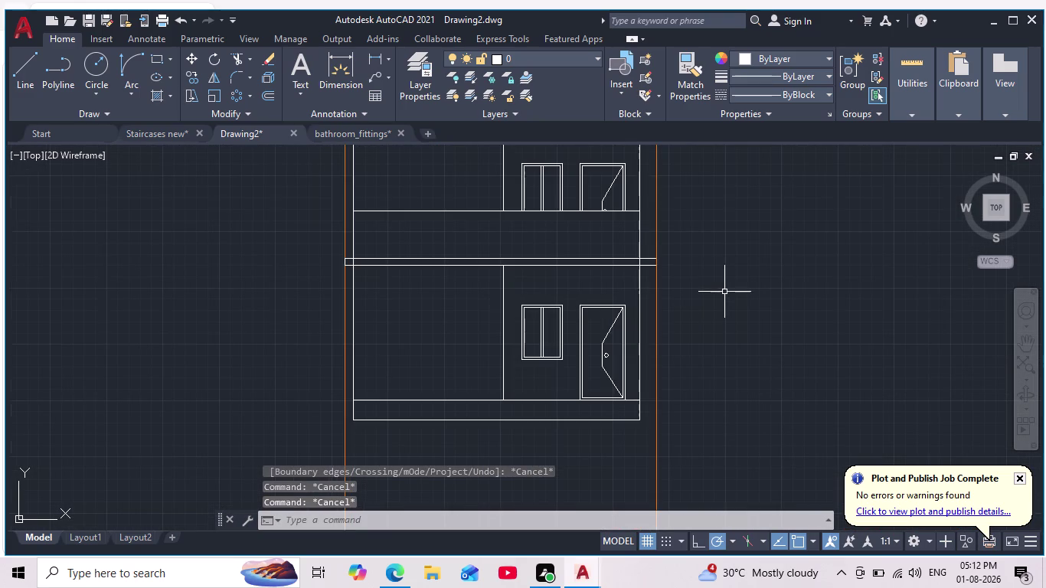
Trim the leftover line ends at the slab corner and review the elevation.
click(236, 59)
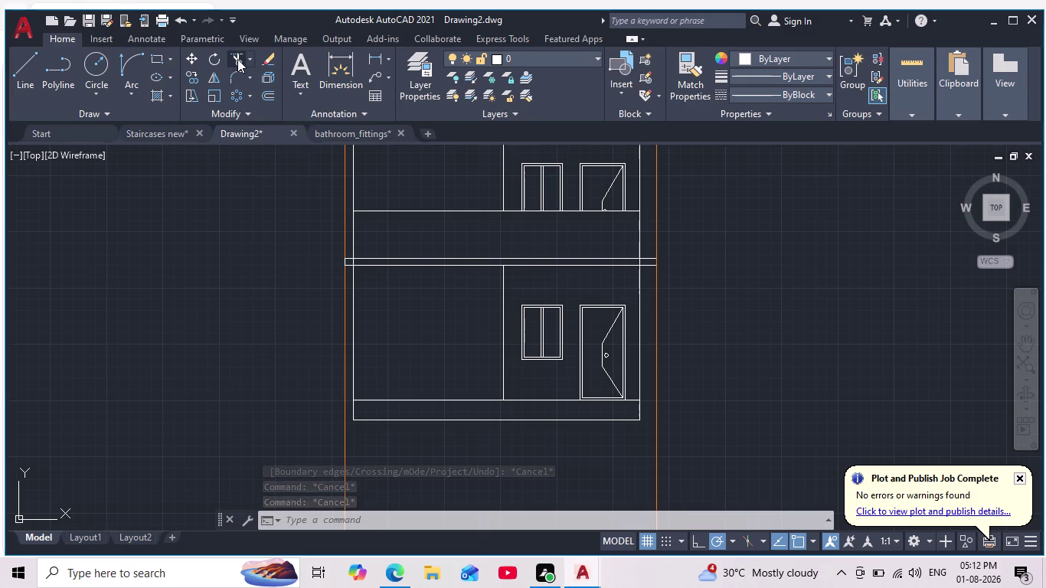
scroll(up, 3)
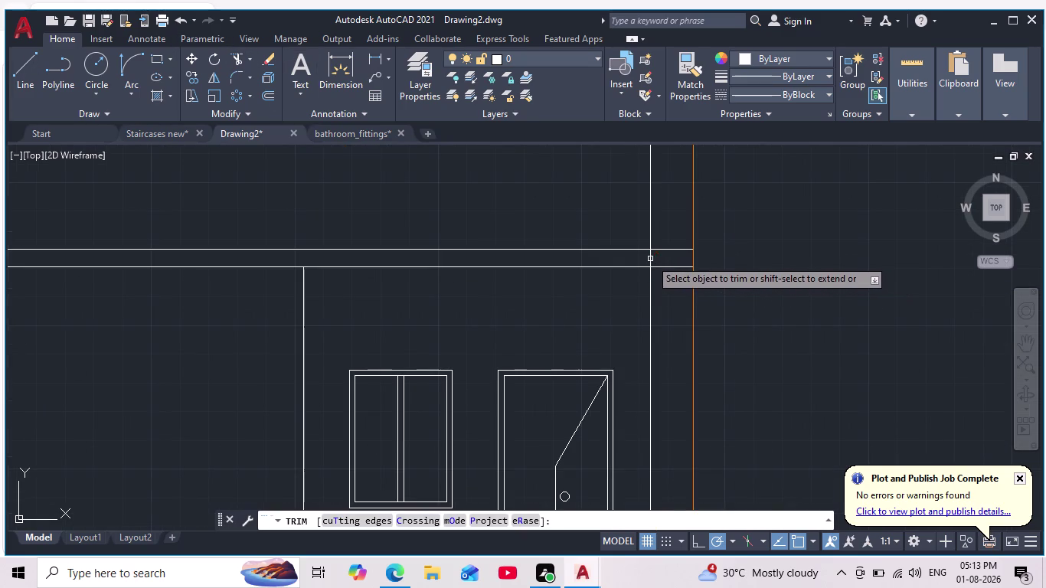
click(650, 258)
key(Escape)
scroll(down, 3)
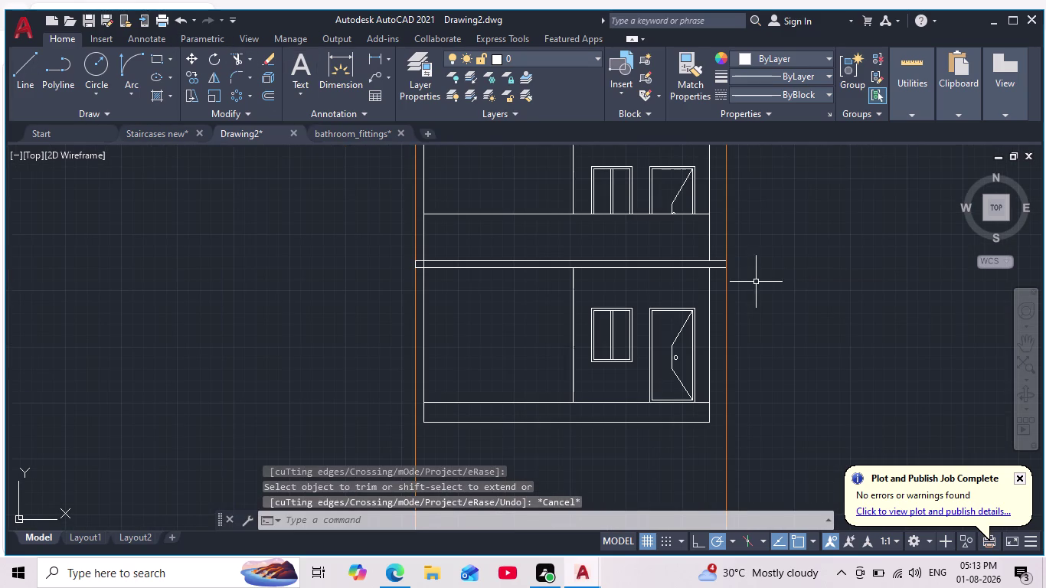
middle_click(758, 283)
scroll(up, 3)
scroll(up, 3)
key(space)
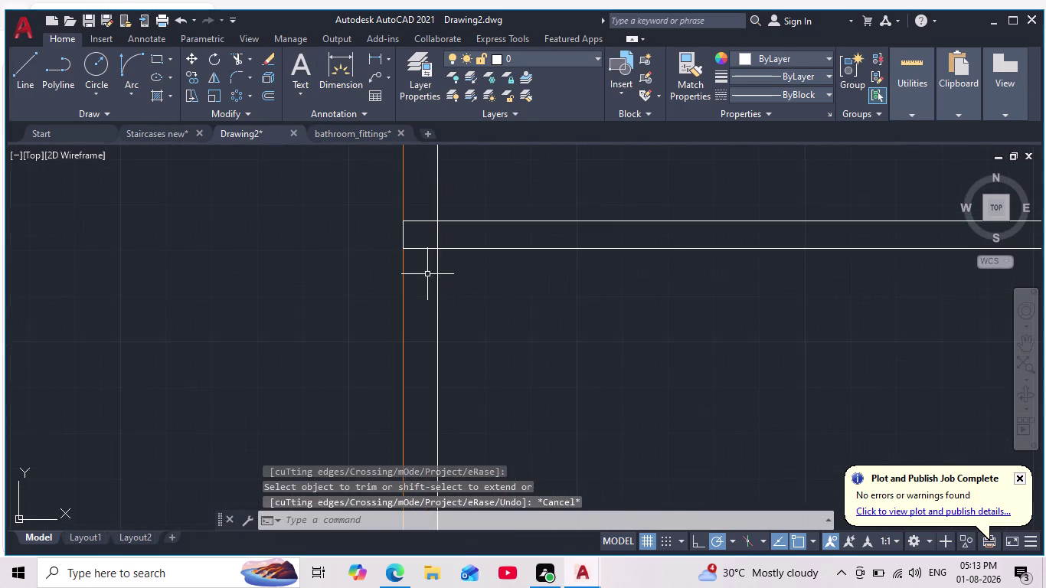
click(437, 239)
key(Escape)
scroll(down, 3)
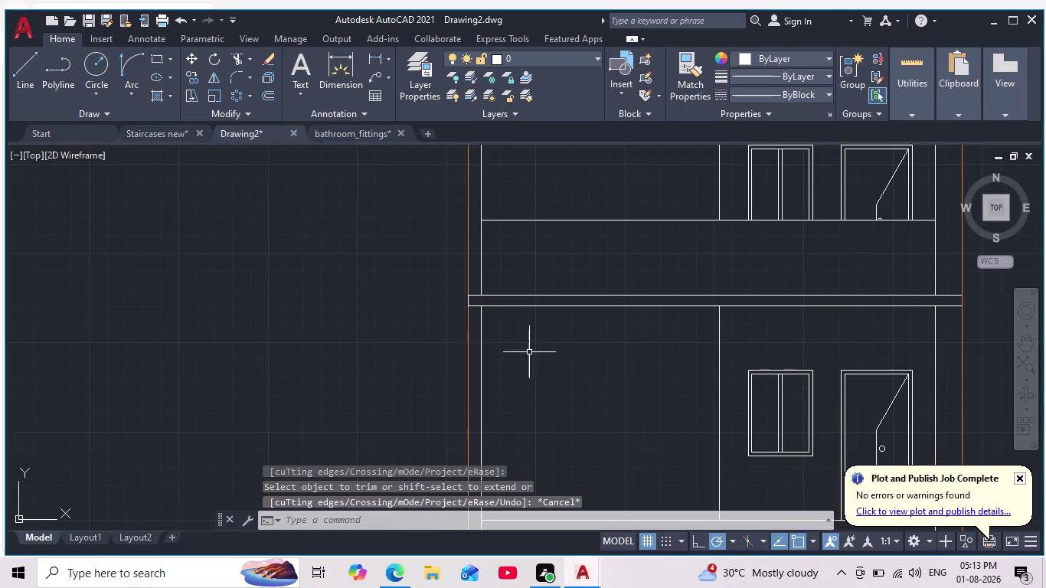
middle_drag(533, 353, 418, 324)
scroll(down, 3)
scroll(down, 3)
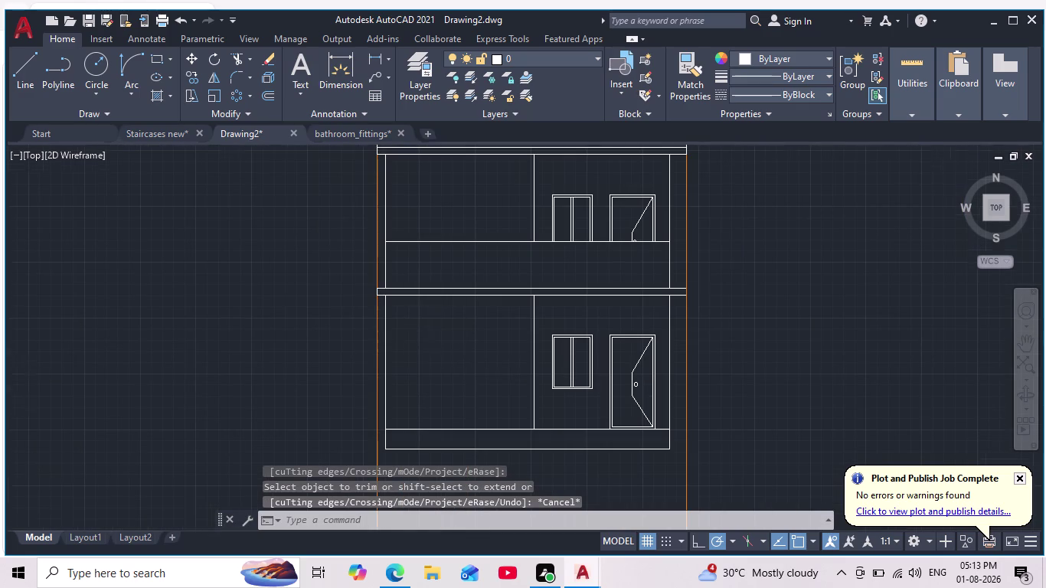
scroll(down, 3)
scroll(up, 3)
scroll(up, 3)
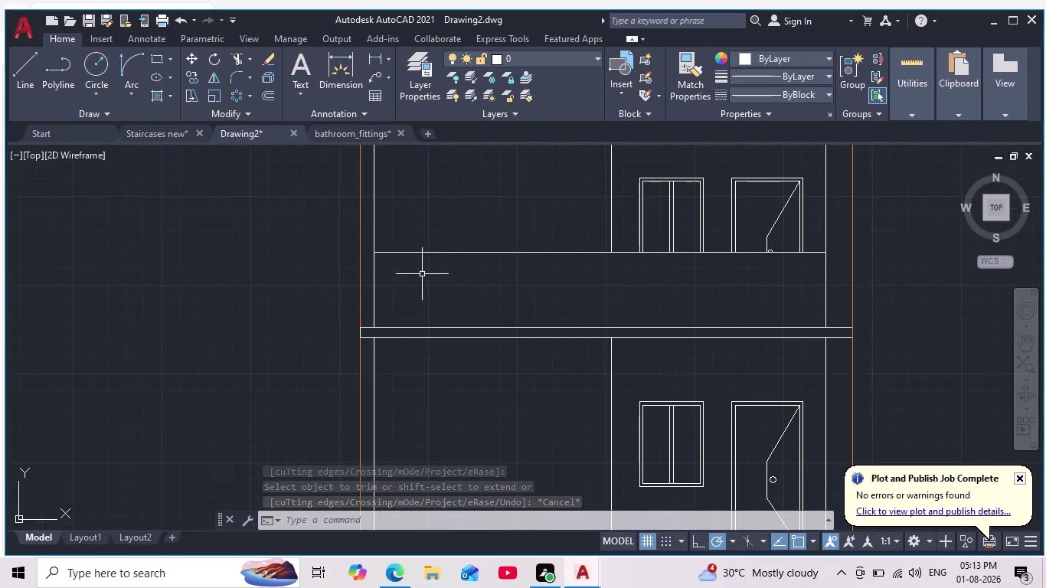
scroll(up, 3)
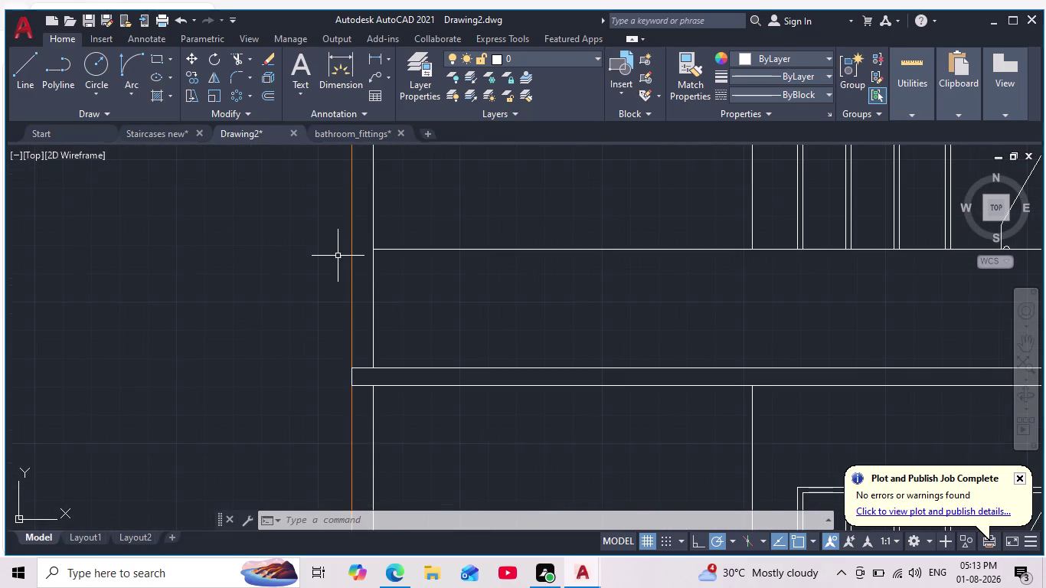
scroll(down, 3)
scroll(down, 3)
middle_drag(339, 268, 360, 286)
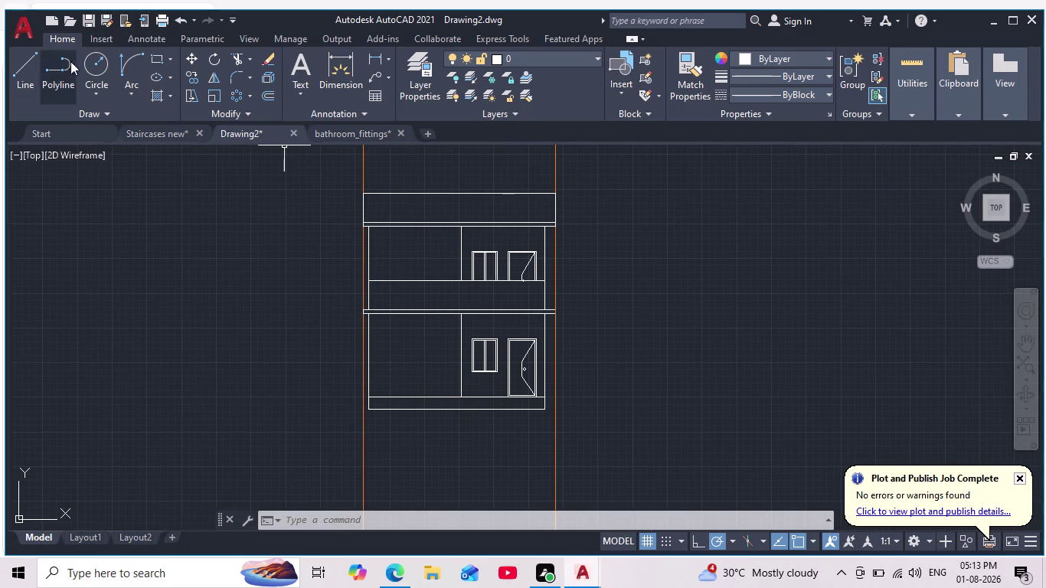
Draw a vertical closing line at the slab band's left end.
click(29, 72)
scroll(up, 3)
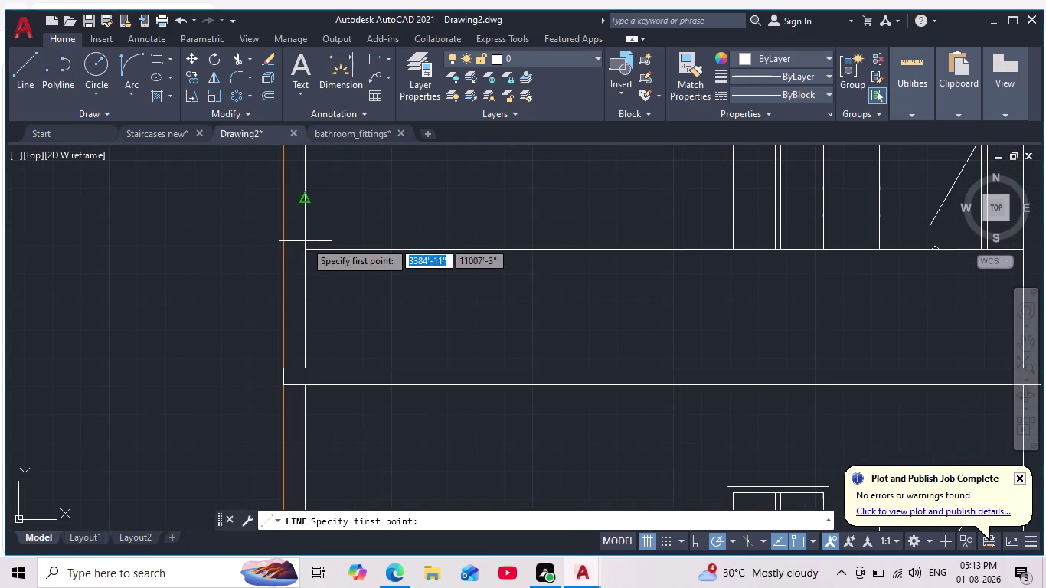
click(306, 249)
click(284, 249)
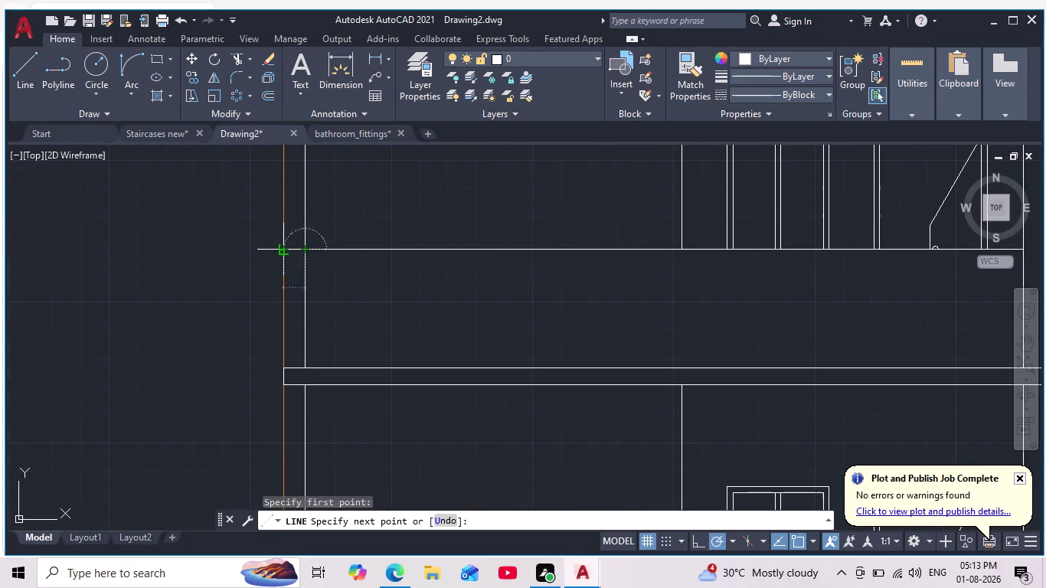
click(281, 370)
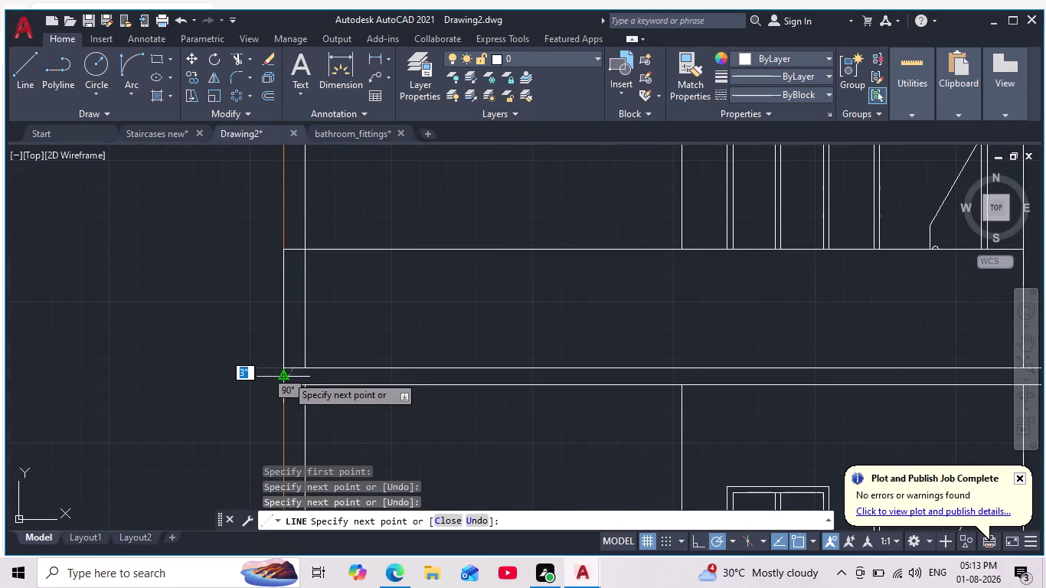
key(Escape)
scroll(down, 3)
middle_drag(425, 336, 117, 300)
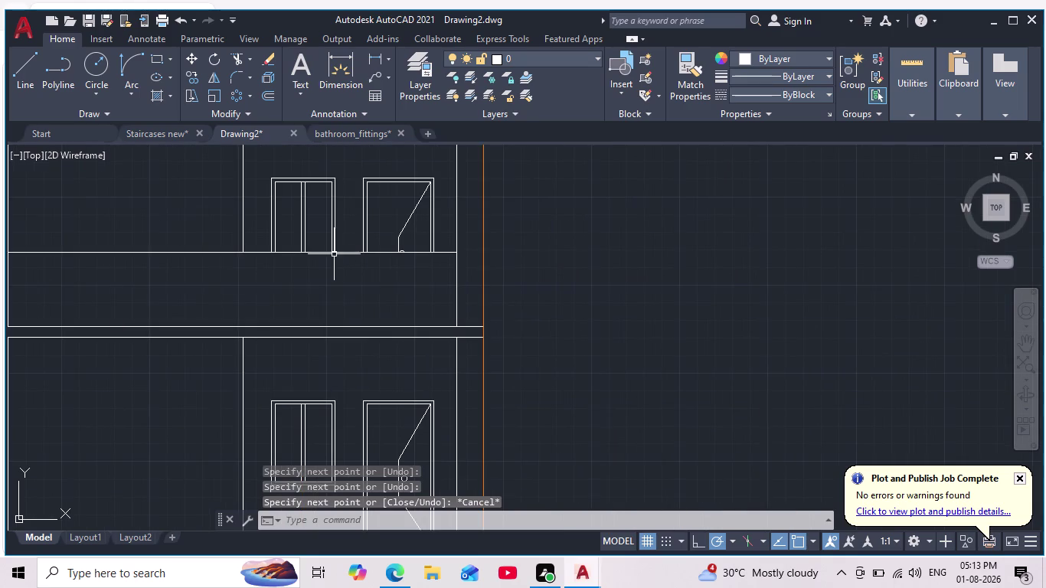
Draw the closing line at the slab band's right end, out to the guide line and down.
click(30, 58)
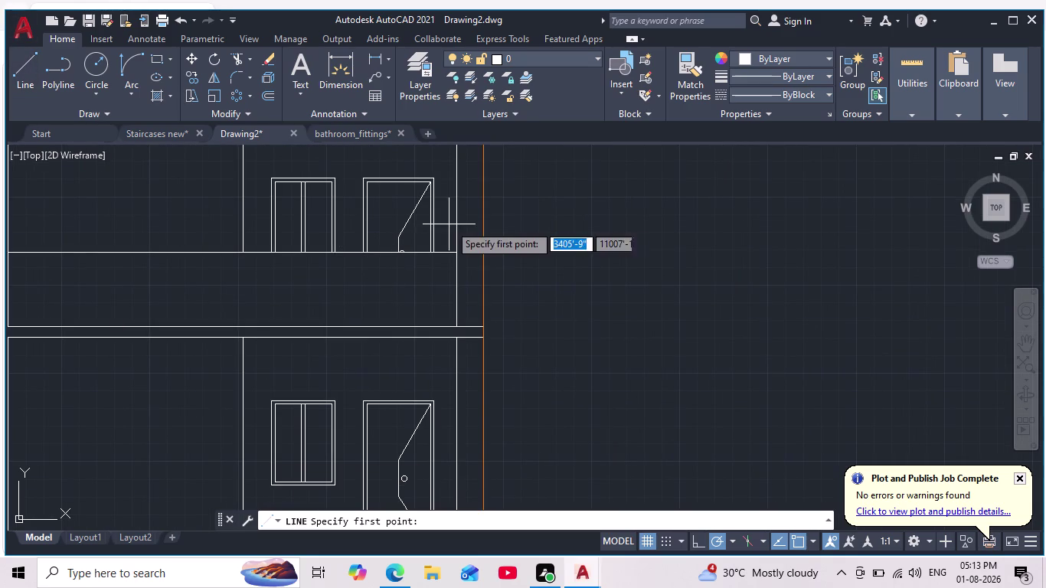
click(454, 258)
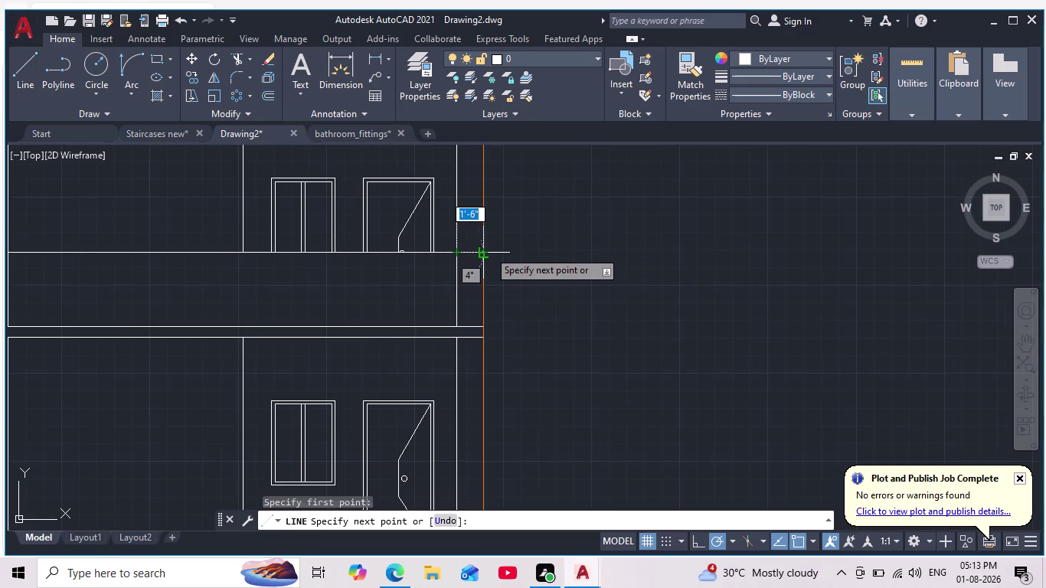
click(484, 251)
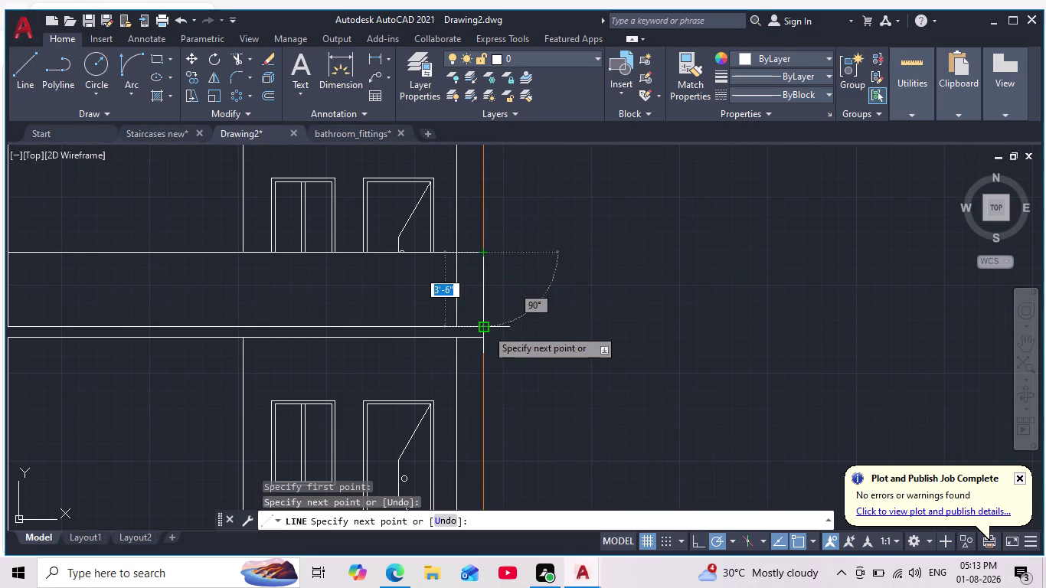
scroll(up, 3)
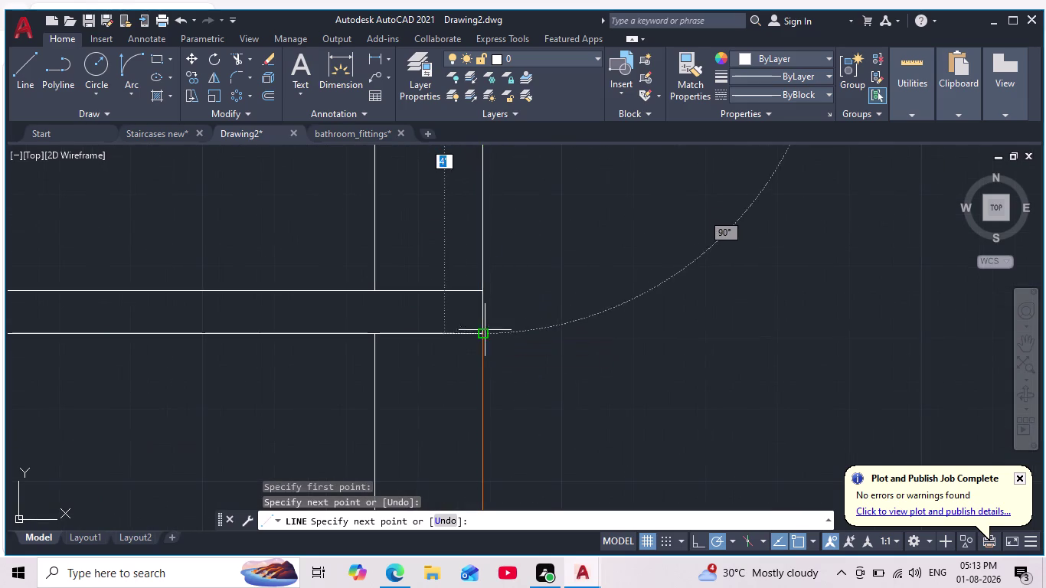
click(482, 339)
key(Escape)
scroll(down, 3)
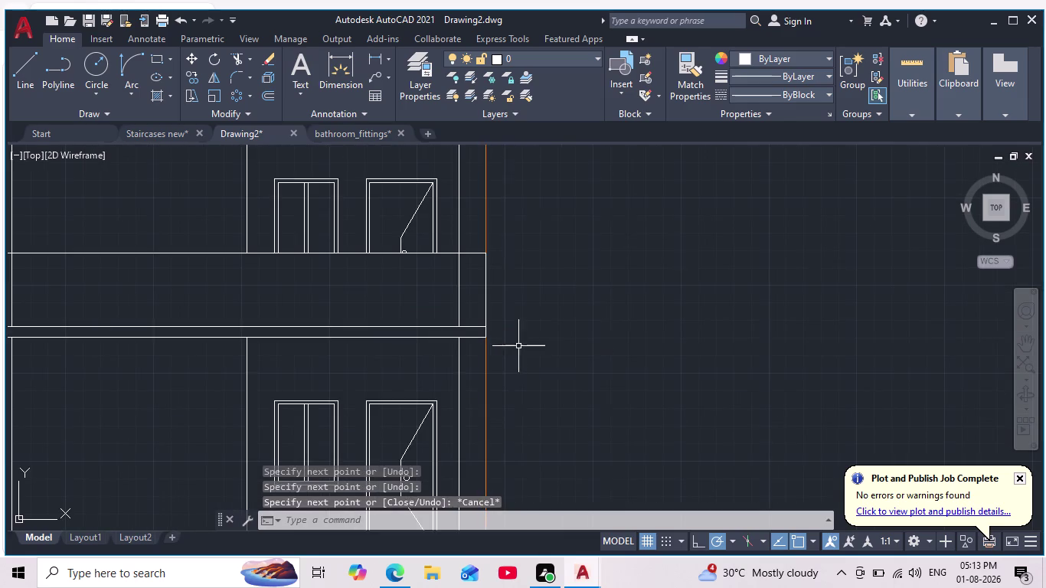
middle_drag(521, 346, 533, 344)
scroll(down, 3)
scroll(up, 3)
Window-select and delete the two long vertical guide lines.
middle_drag(550, 332, 600, 210)
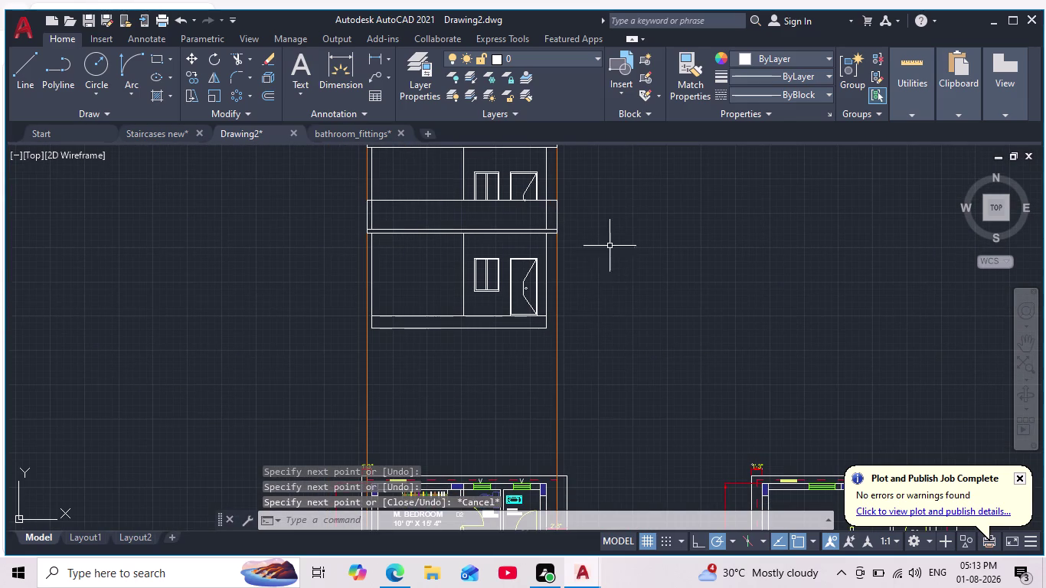
click(610, 368)
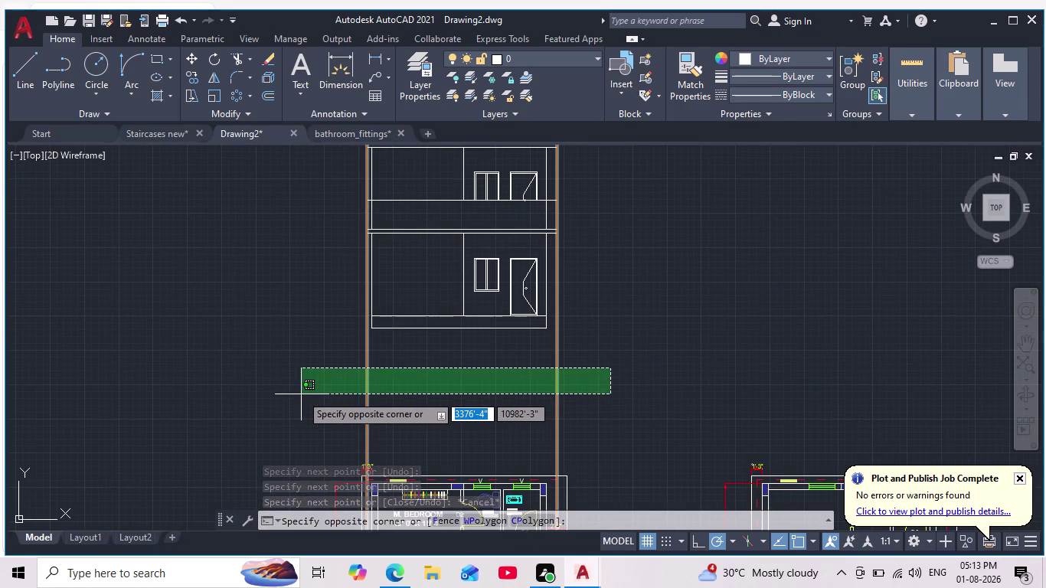
click(301, 394)
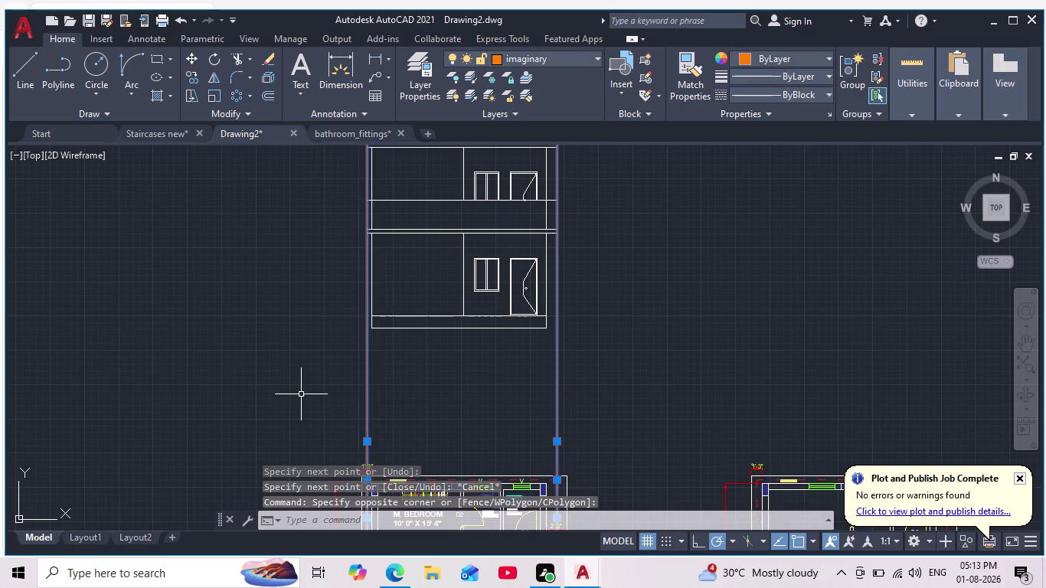
key(Delete)
scroll(up, 3)
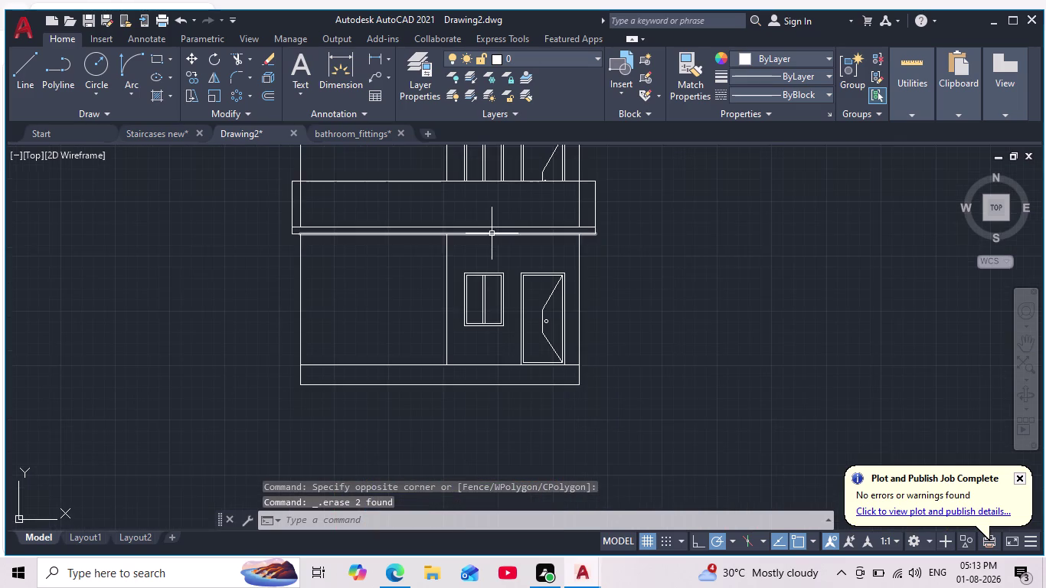
middle_drag(494, 259, 487, 349)
scroll(up, 3)
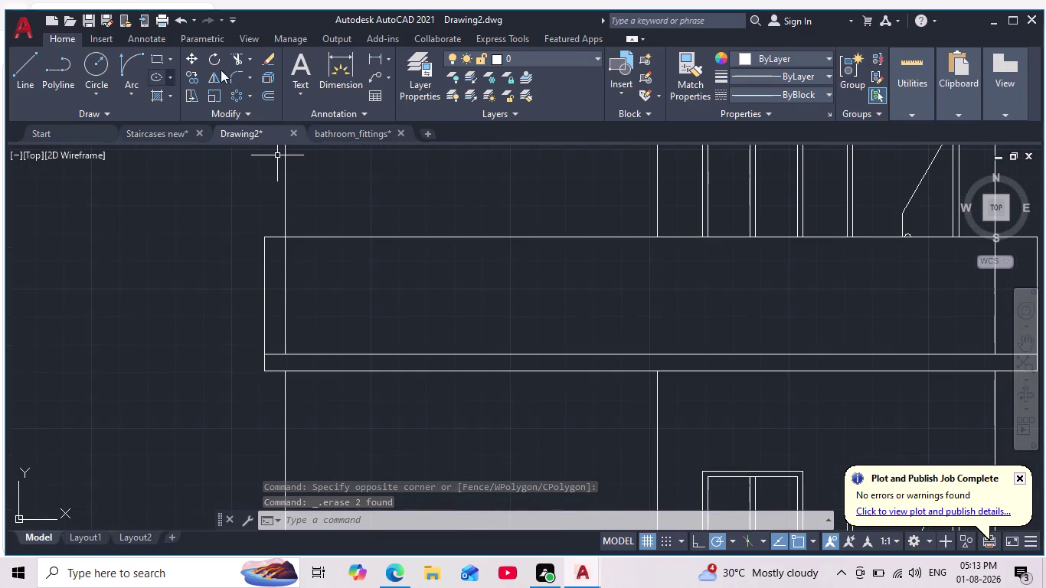
Trim the left wall line out of the middle slab band.
click(241, 55)
click(283, 304)
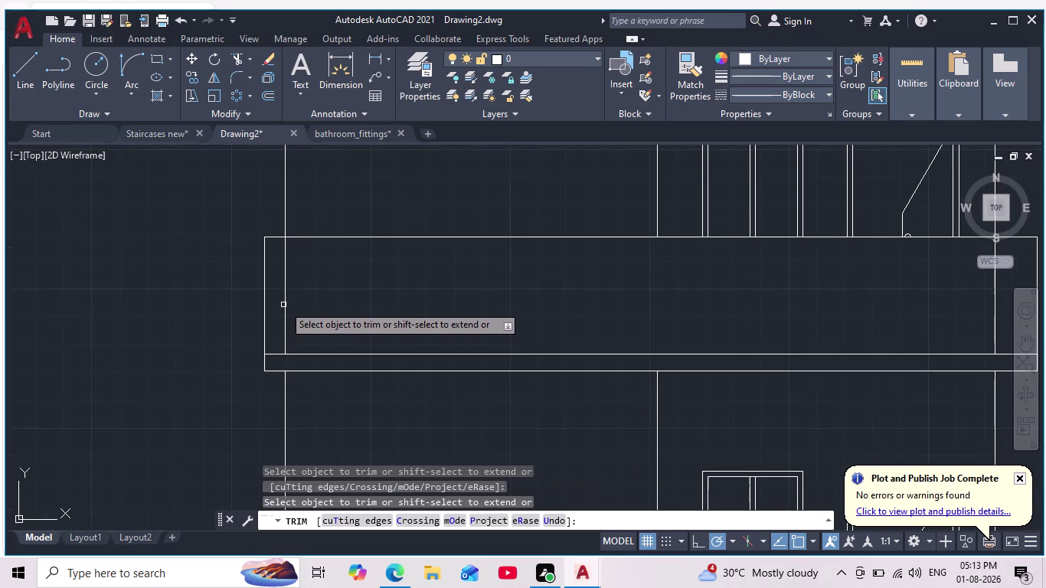
click(283, 304)
scroll(down, 3)
Trim the middle and right wall pieces out of the slab band, then exit TRIM.
middle_drag(368, 302, 234, 309)
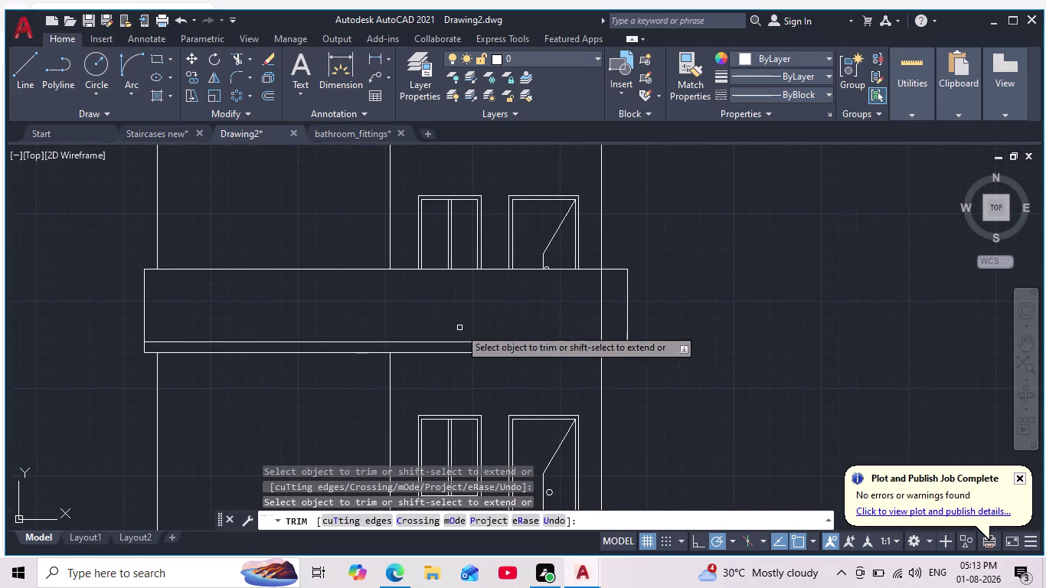
click(602, 303)
click(602, 304)
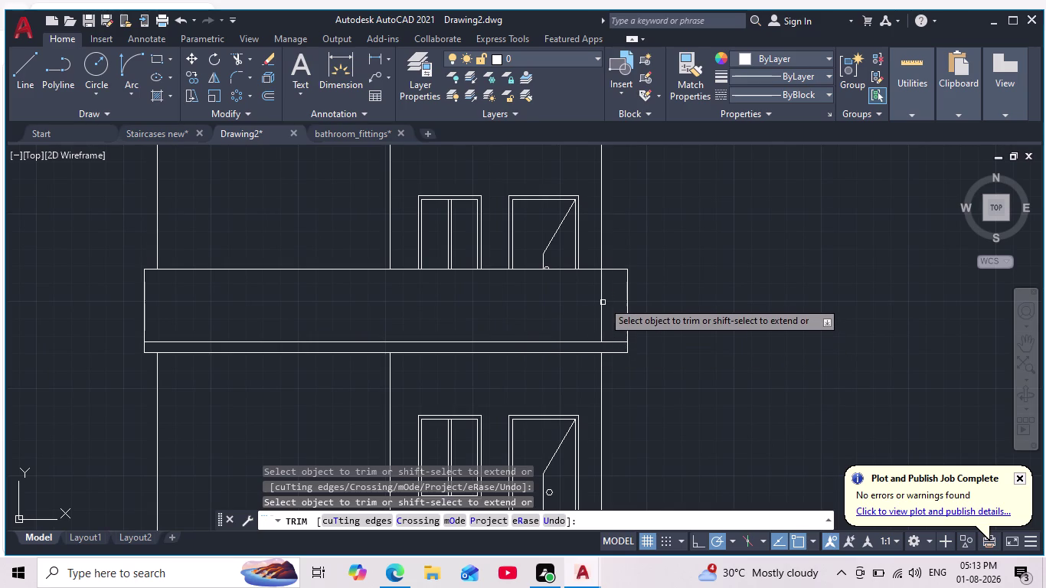
click(602, 297)
scroll(down, 3)
middle_drag(747, 296, 713, 317)
scroll(down, 3)
scroll(up, 3)
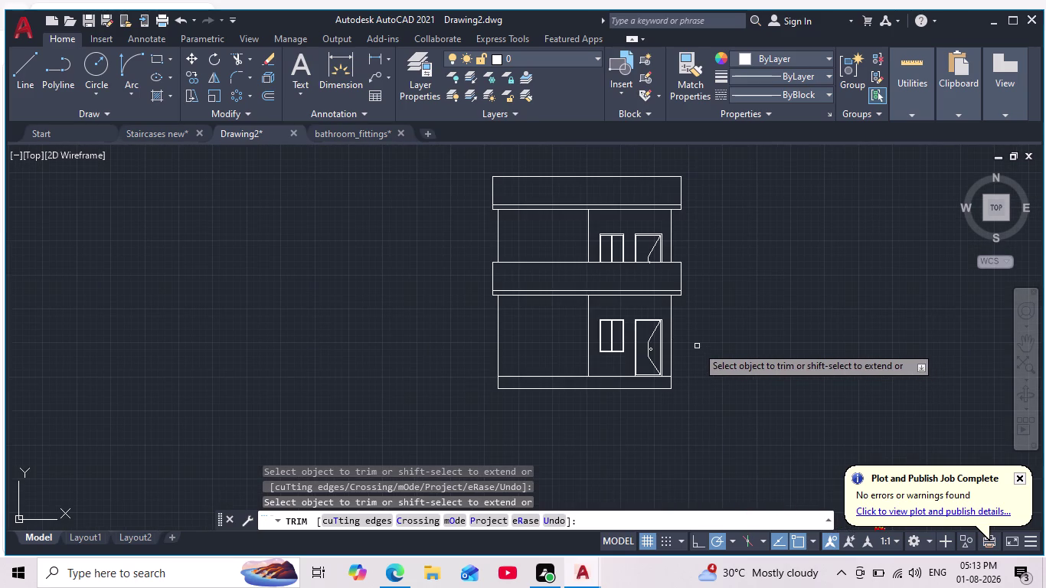
middle_drag(690, 353, 669, 387)
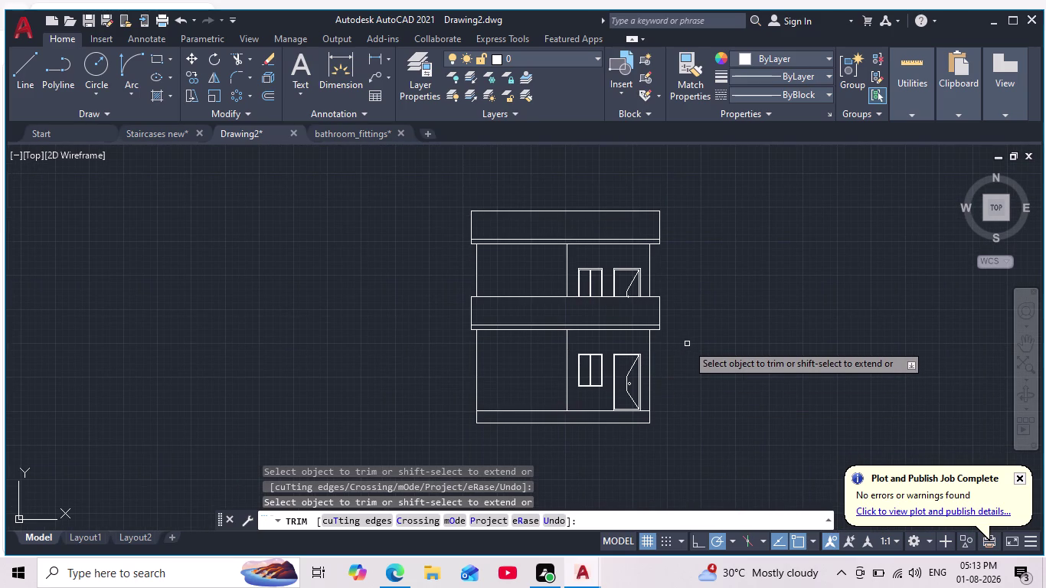
key(Escape)
key(Escape)
key(Escape)
scroll(up, 3)
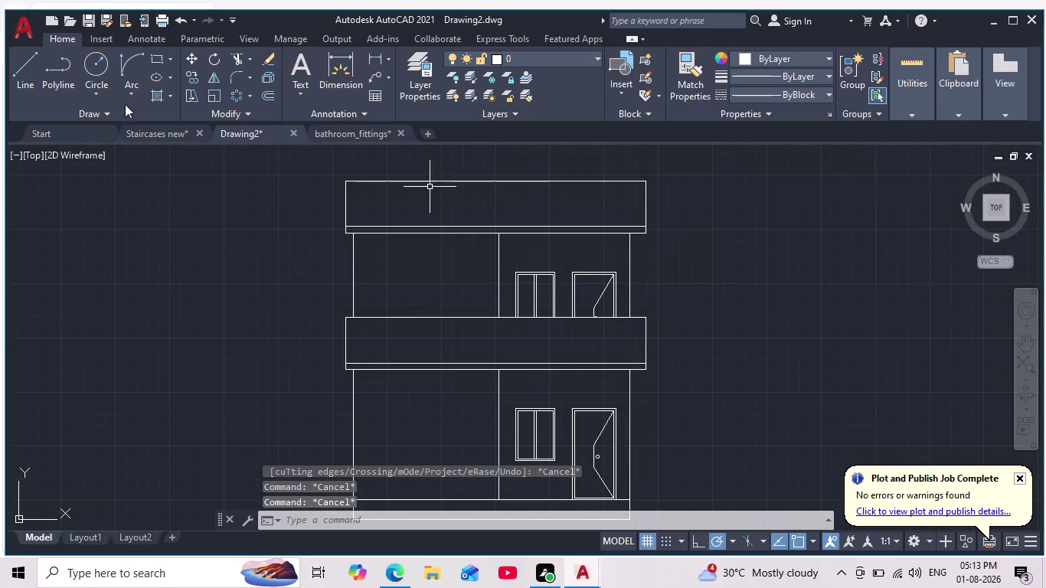
click(20, 72)
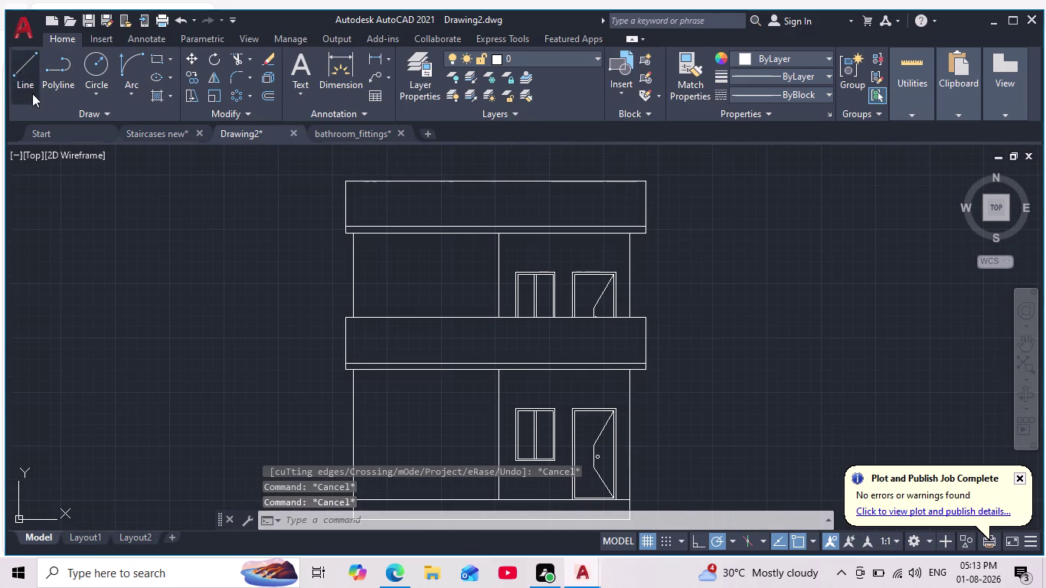
Draw a short slanted corbel line under the parapet's right underside corner.
scroll(up, 3)
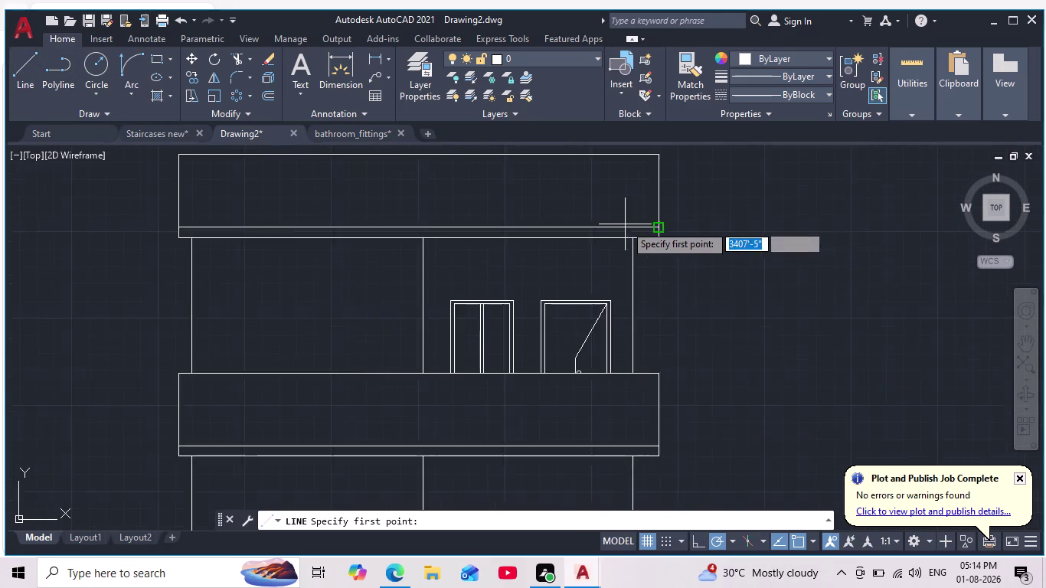
scroll(up, 3)
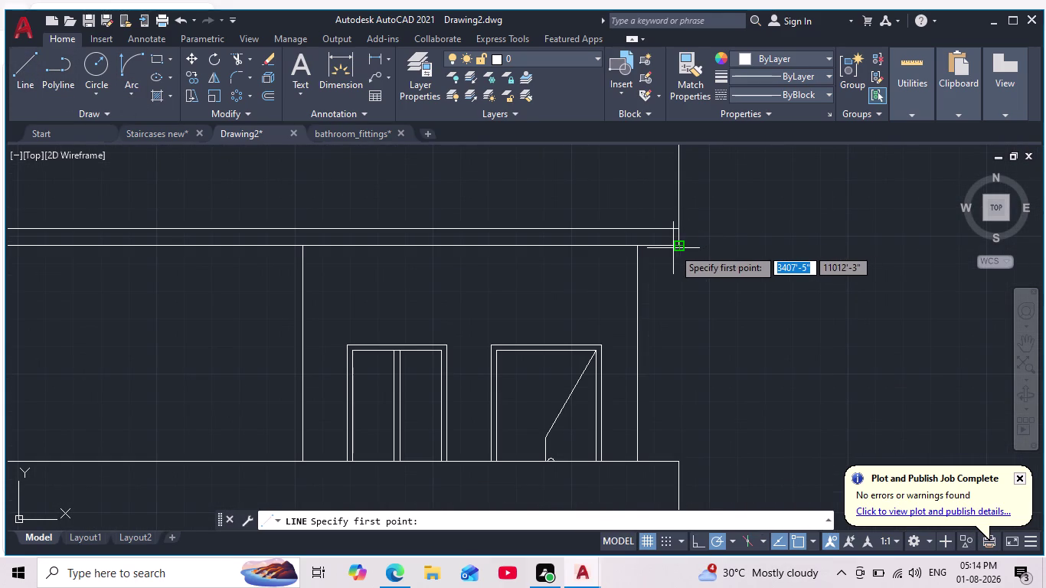
click(677, 244)
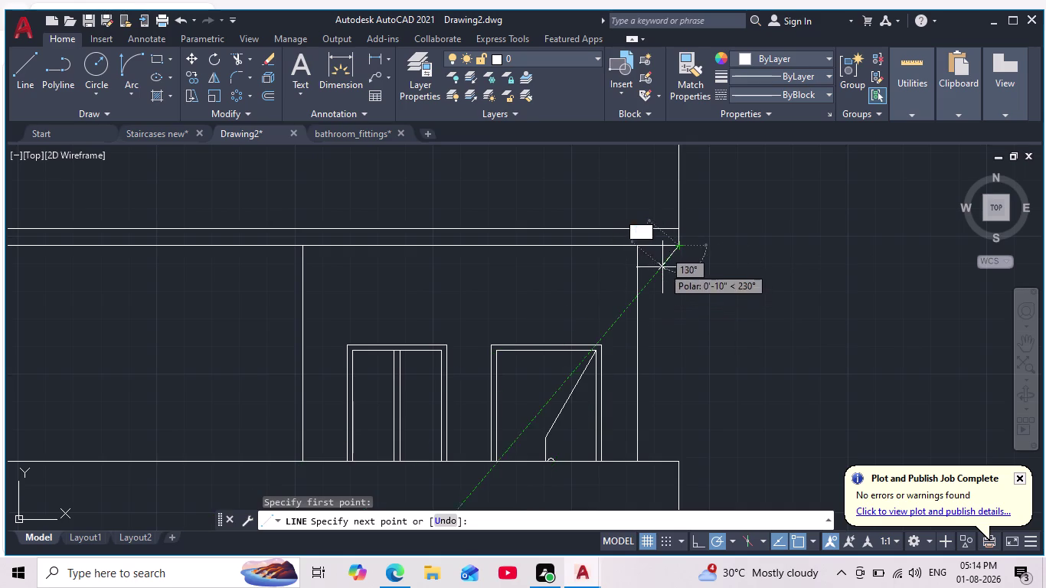
click(640, 283)
key(Escape)
scroll(down, 3)
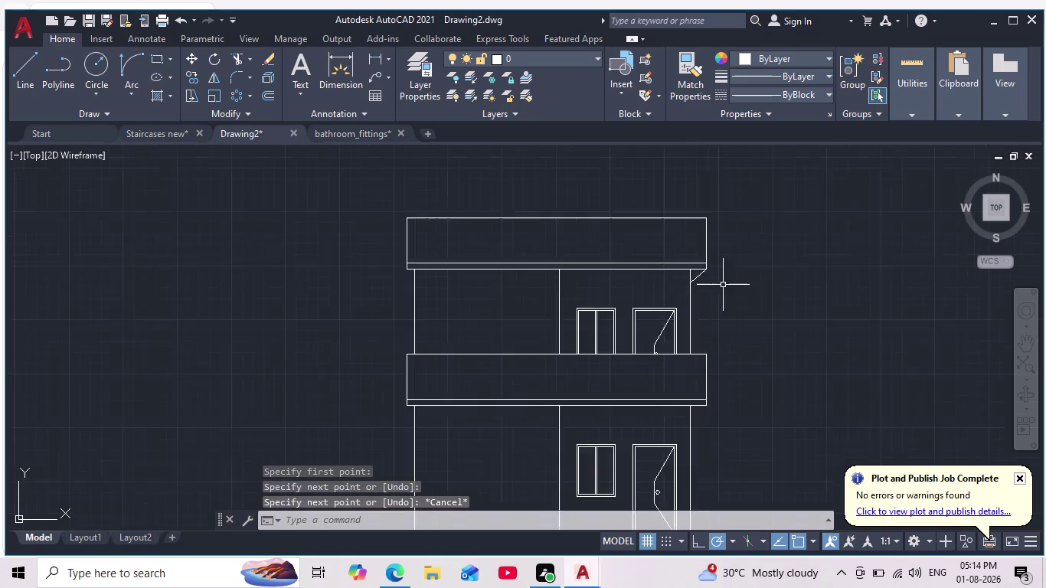
scroll(down, 3)
scroll(up, 3)
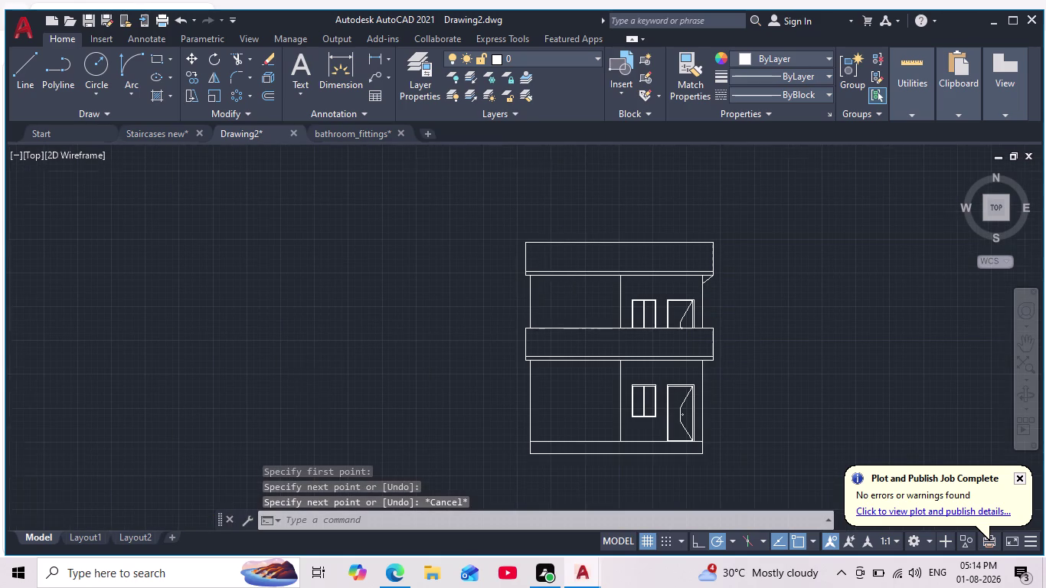
scroll(up, 3)
scroll(up, 3)
Draw the slanted corbel line under the parapet's left underside corner, redoing a misplaced endpoint.
click(16, 77)
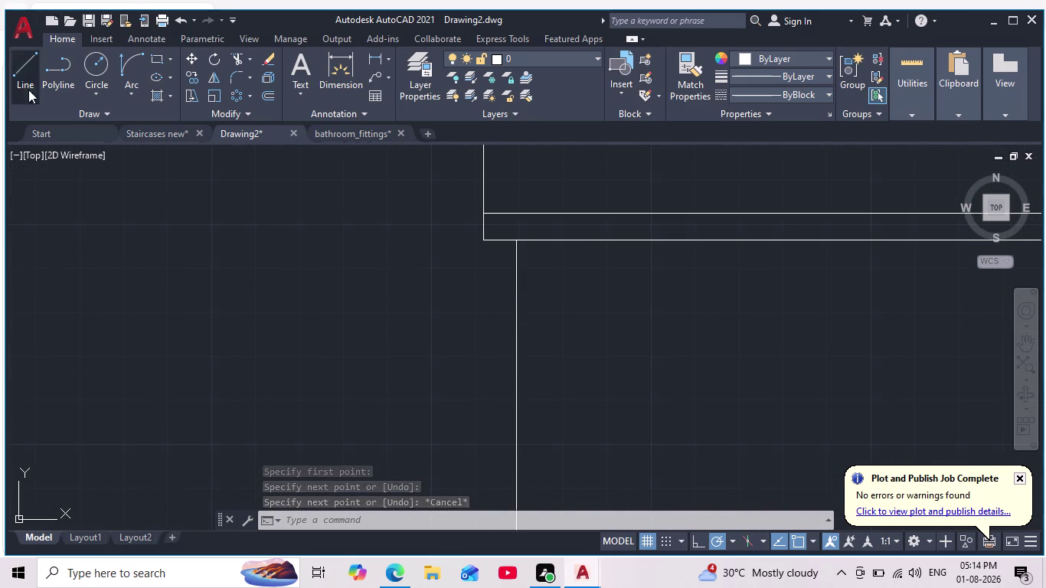
click(474, 242)
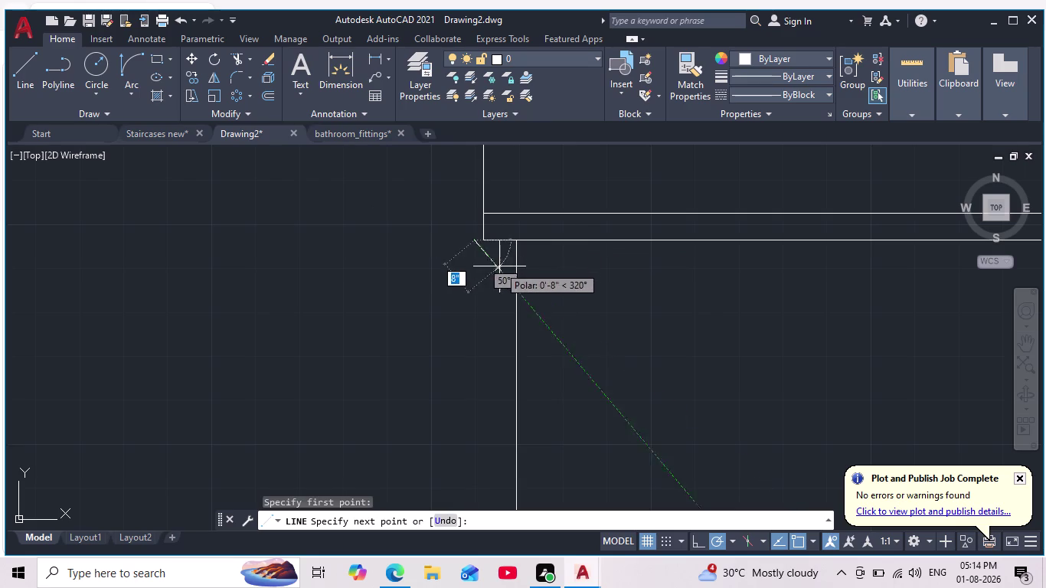
key(Escape)
click(26, 71)
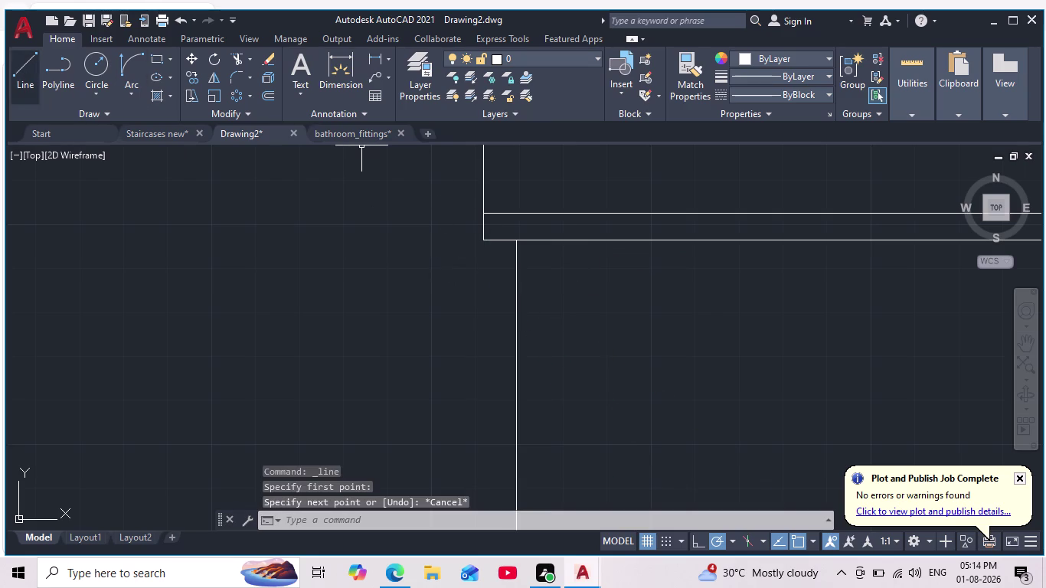
click(483, 237)
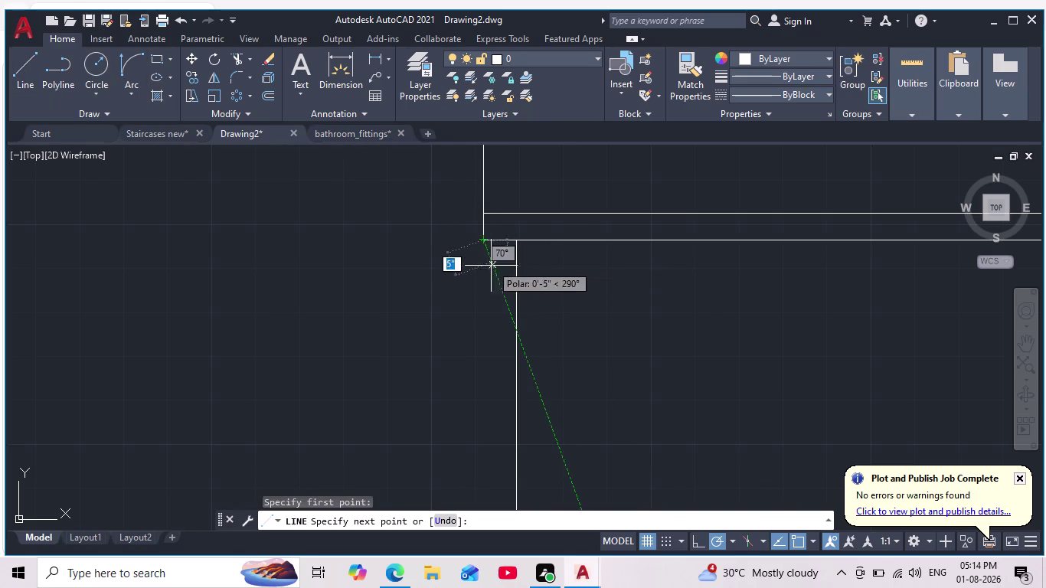
scroll(up, 3)
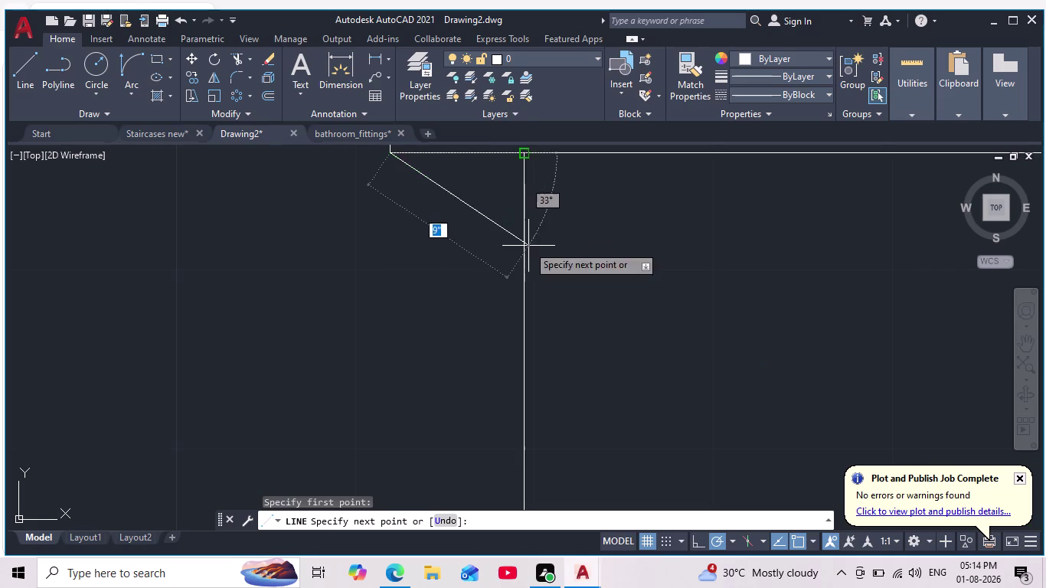
click(529, 246)
key(ctrl+z)
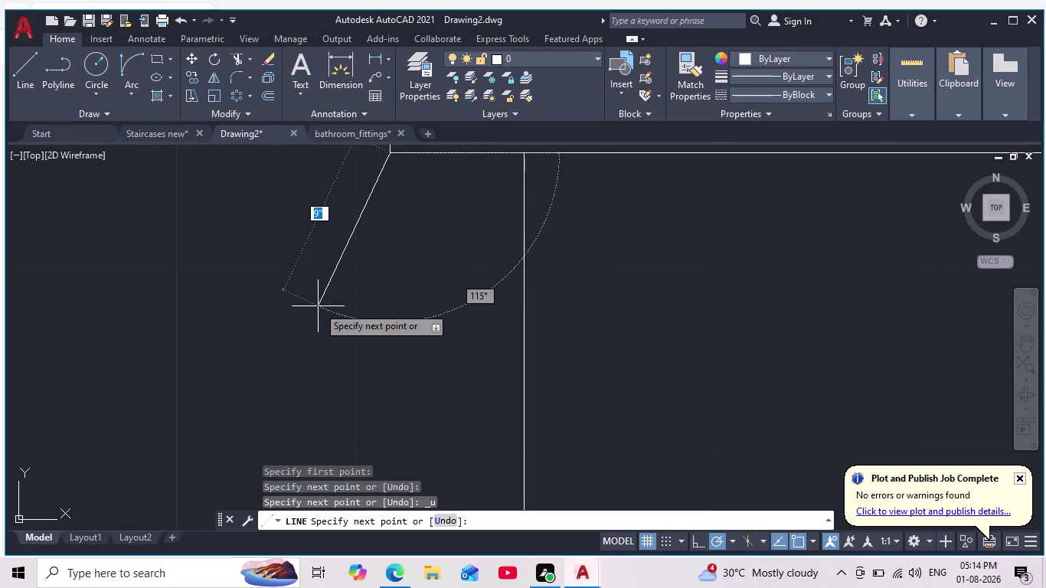
middle_drag(555, 228, 527, 326)
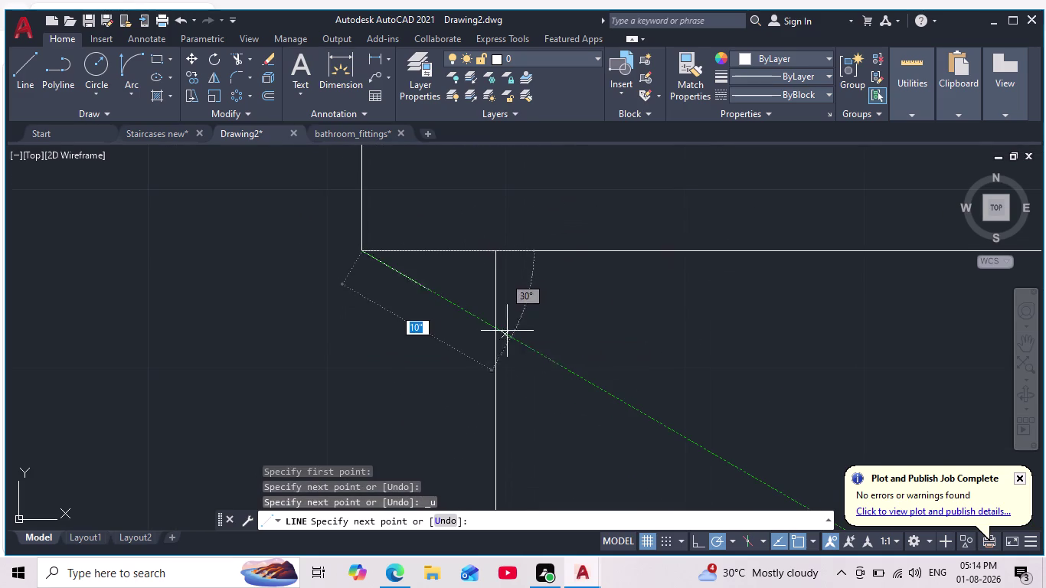
click(496, 332)
key(Escape)
scroll(down, 3)
middle_drag(503, 350, 502, 347)
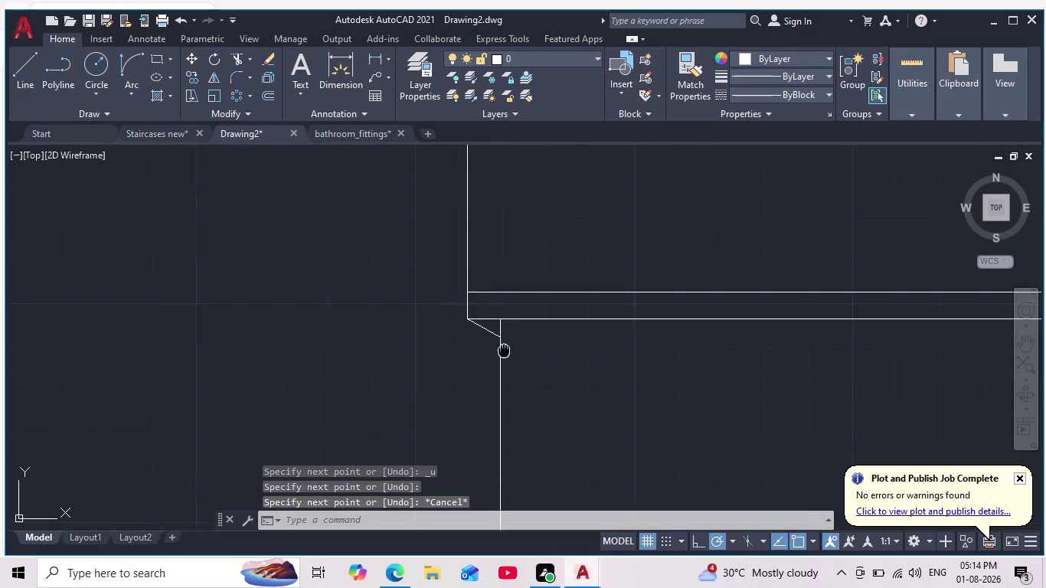
middle_drag(502, 347, 479, 325)
scroll(down, 3)
middle_drag(520, 343, 412, 269)
scroll(down, 3)
scroll(up, 3)
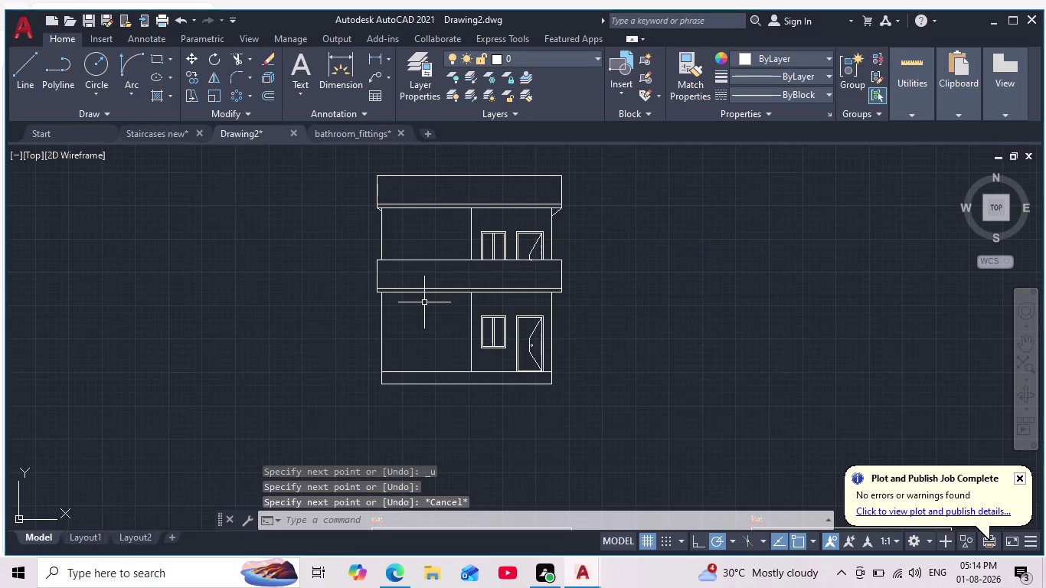
middle_drag(422, 304, 402, 369)
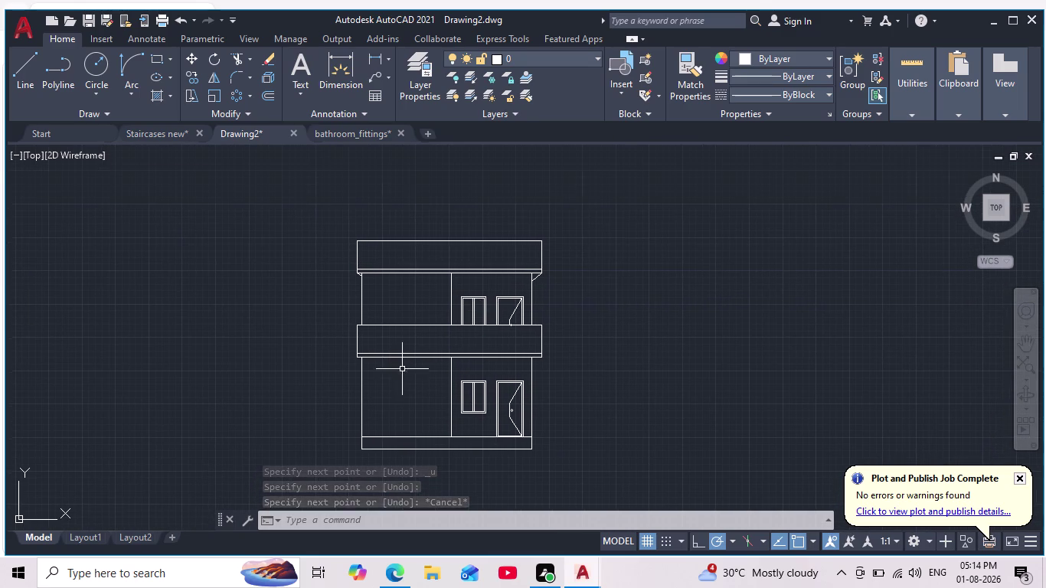
scroll(up, 3)
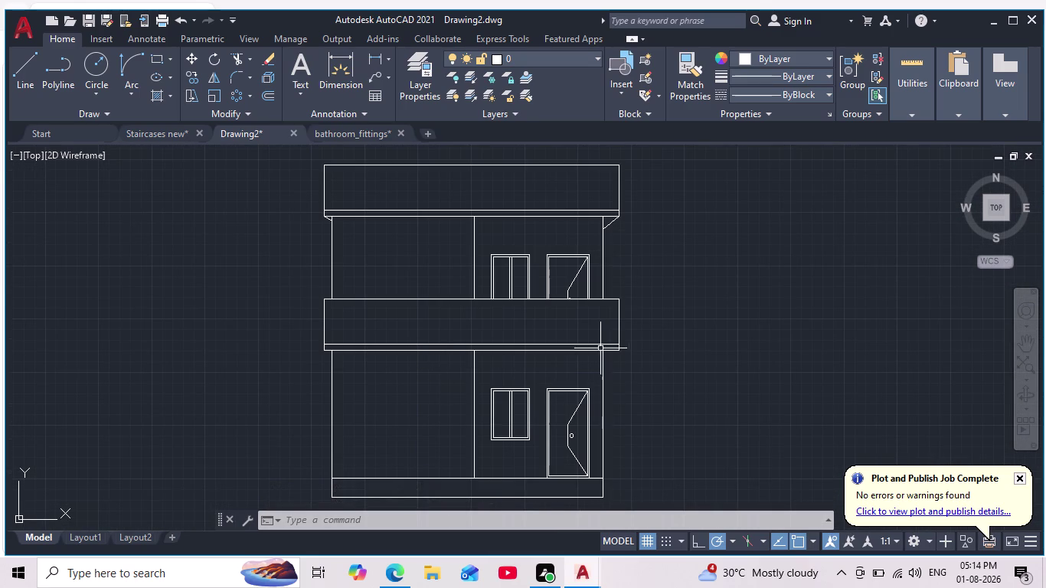
scroll(up, 3)
Draw a sloped bracket from the floor band's right corner down to the wall.
drag(21, 64, 18, 72)
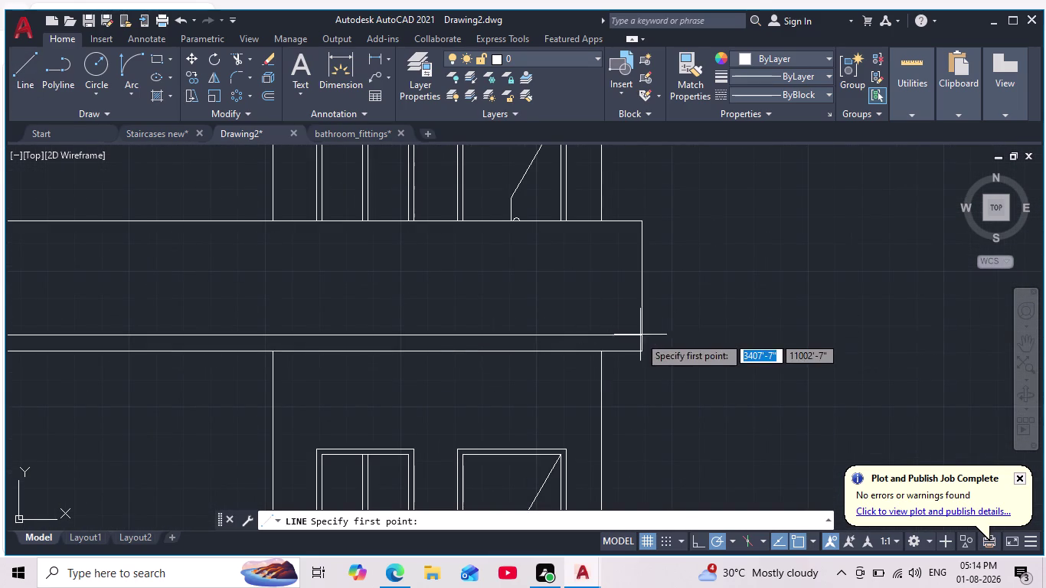
click(640, 350)
middle_drag(628, 359, 633, 317)
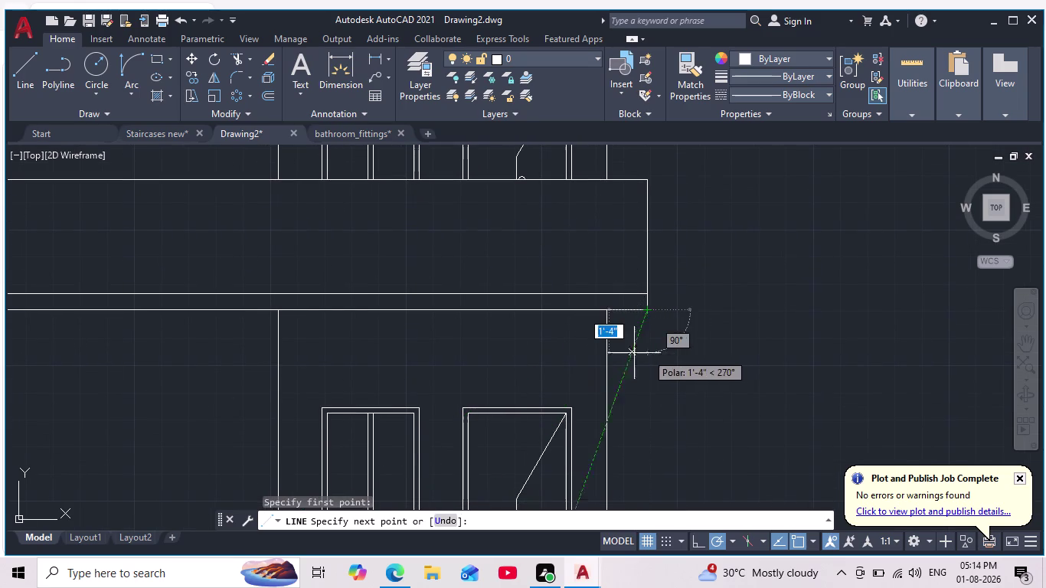
click(612, 343)
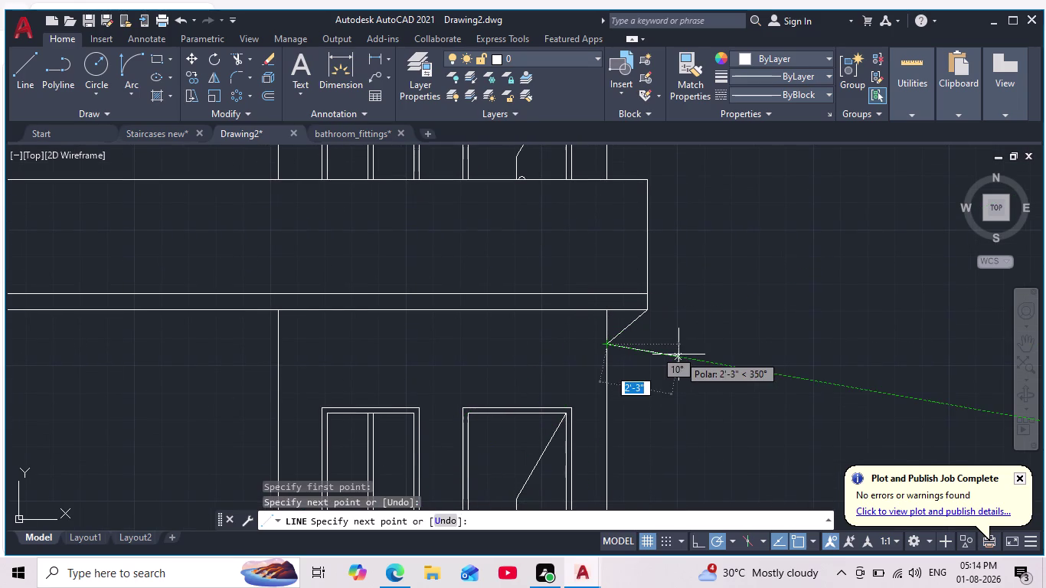
key(Escape)
scroll(down, 3)
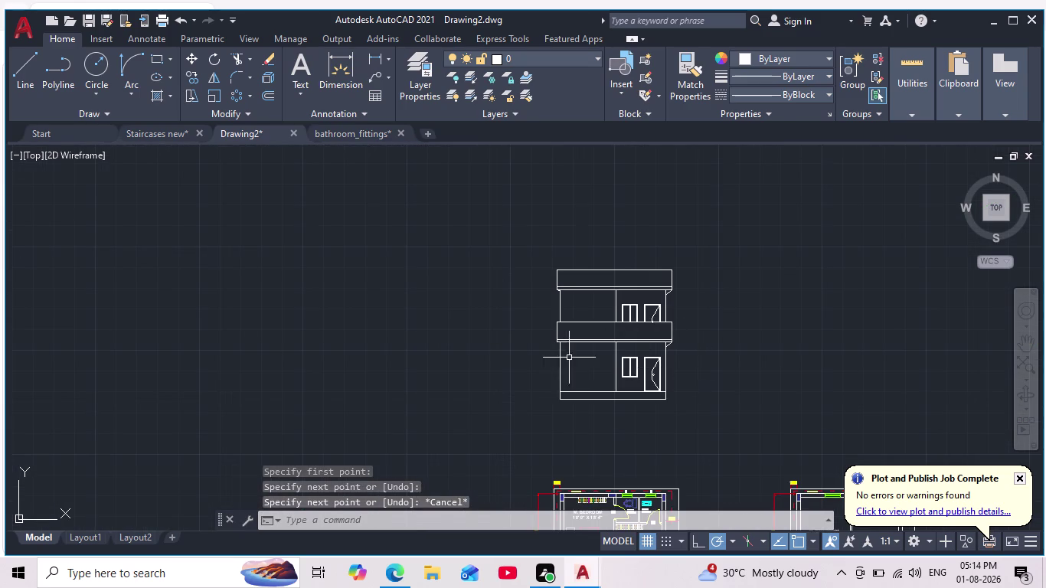
scroll(up, 3)
Draw the matching sloped bracket from the band's left corner to the left wall.
middle_drag(554, 361, 486, 395)
scroll(up, 3)
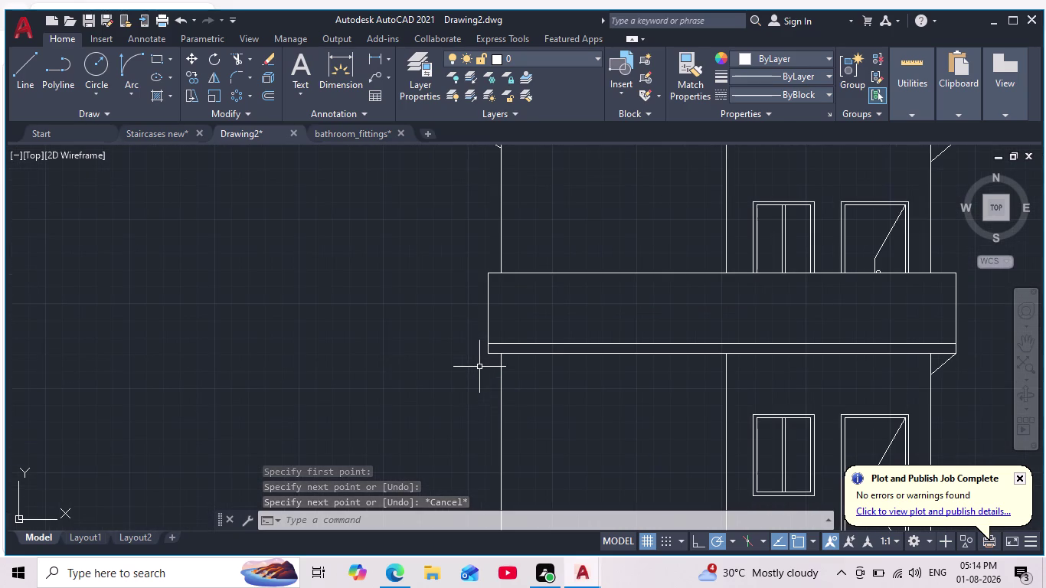
click(15, 74)
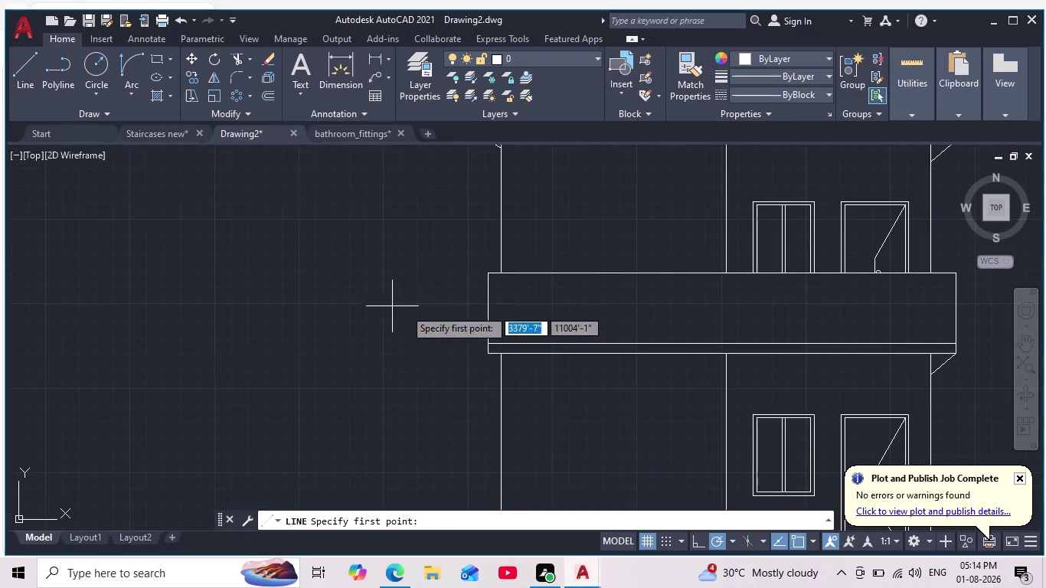
scroll(up, 3)
click(514, 362)
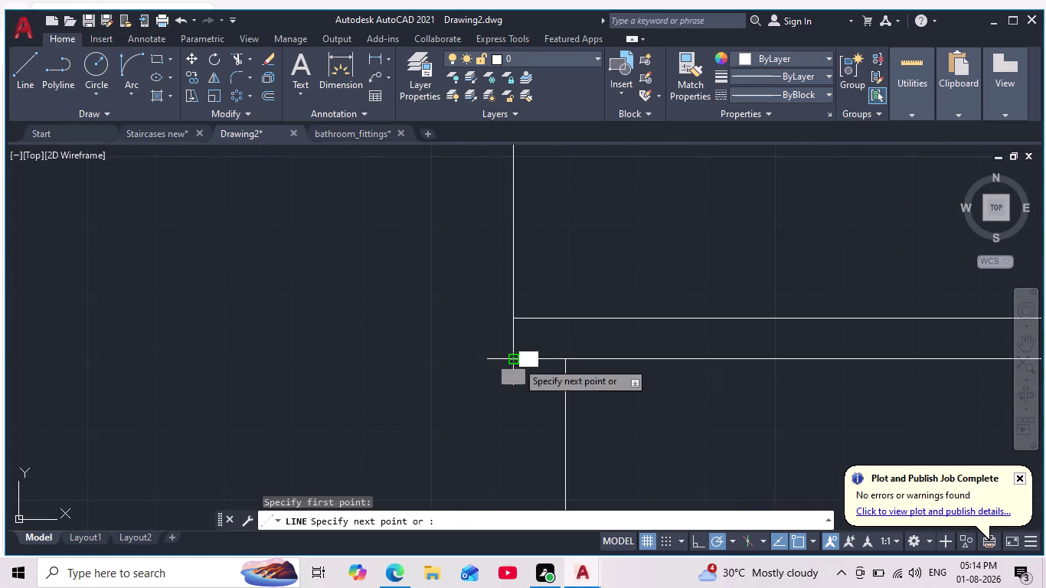
scroll(up, 3)
middle_drag(482, 318, 426, 259)
scroll(down, 3)
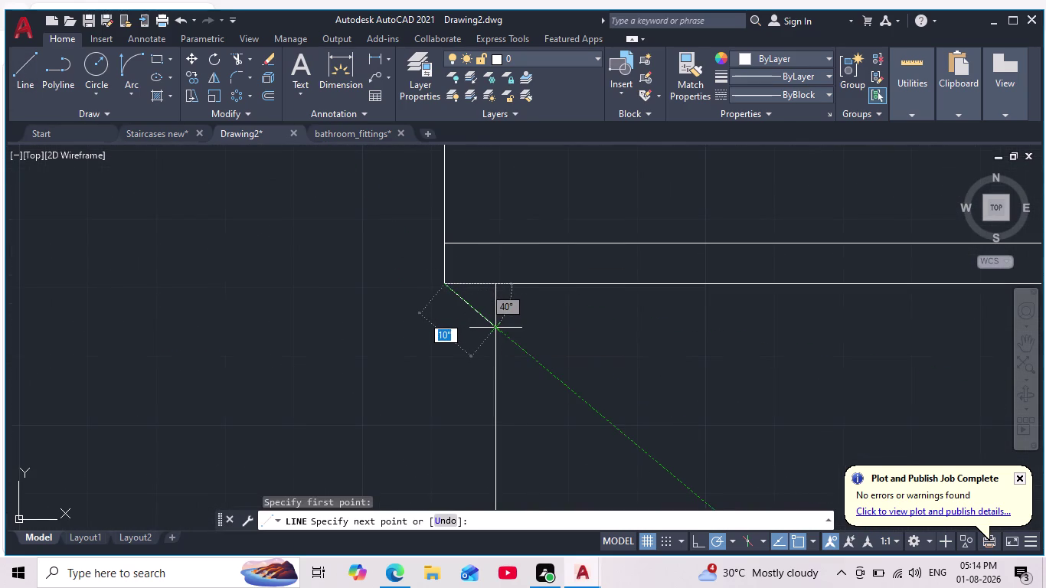
click(500, 330)
key(Escape)
scroll(down, 3)
middle_drag(574, 347, 482, 323)
scroll(down, 3)
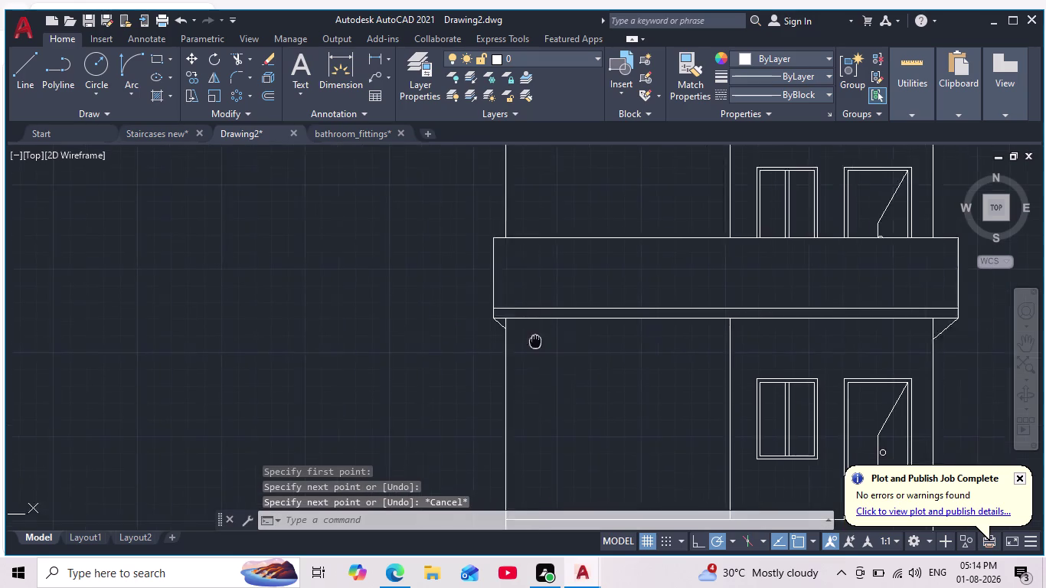
middle_drag(482, 323, 478, 320)
scroll(down, 3)
scroll(up, 3)
scroll(down, 3)
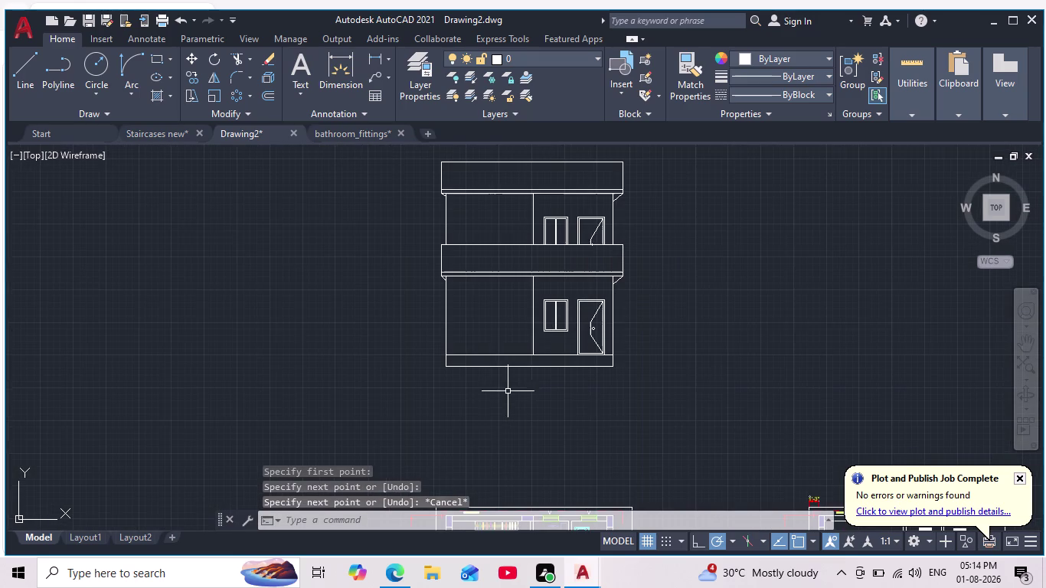
middle_drag(506, 397, 518, 447)
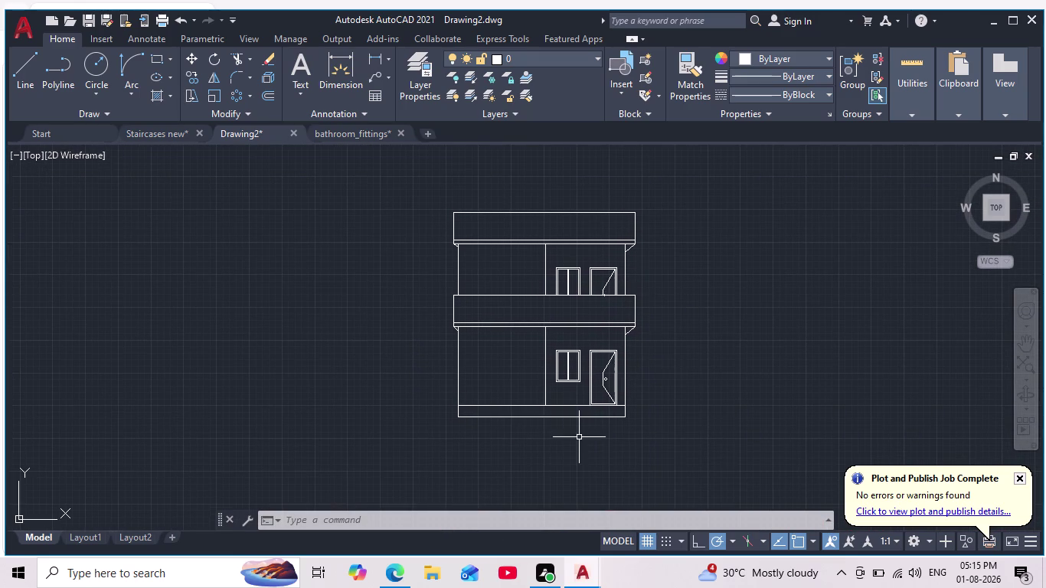
scroll(down, 3)
scroll(up, 3)
scroll(up, 3)
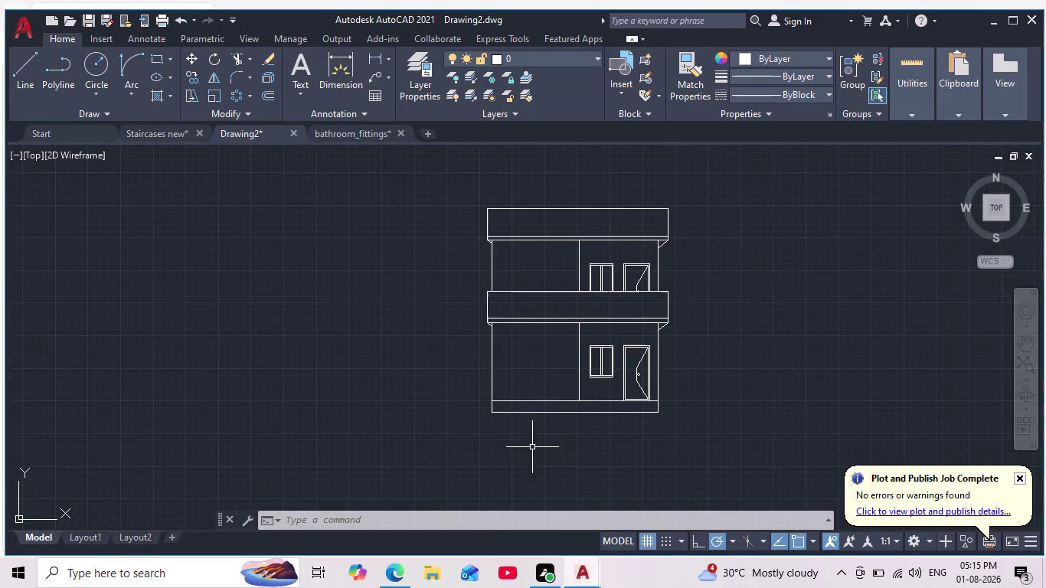
scroll(down, 3)
middle_drag(548, 450, 560, 425)
scroll(up, 3)
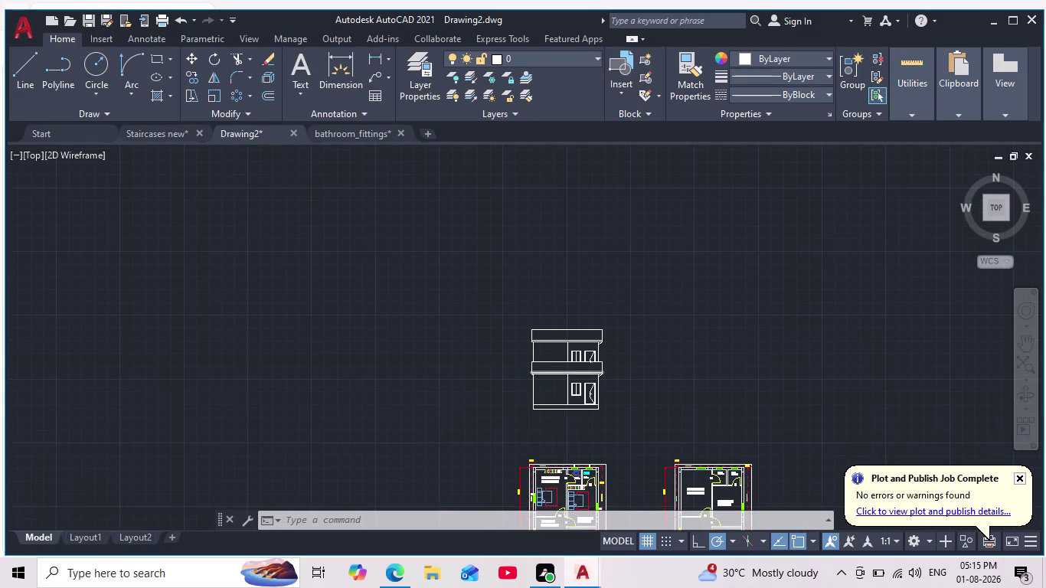
scroll(up, 3)
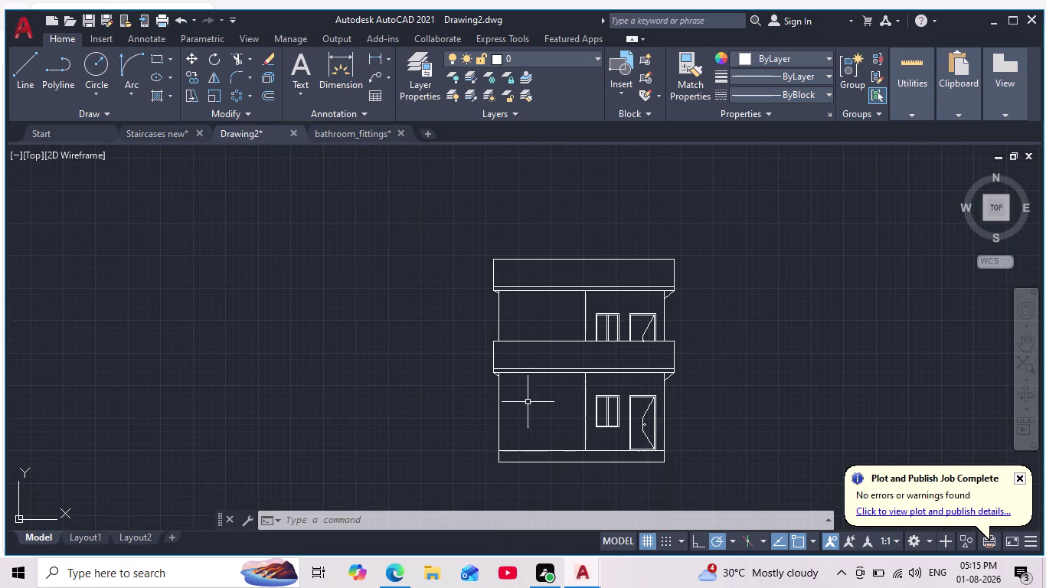
scroll(down, 3)
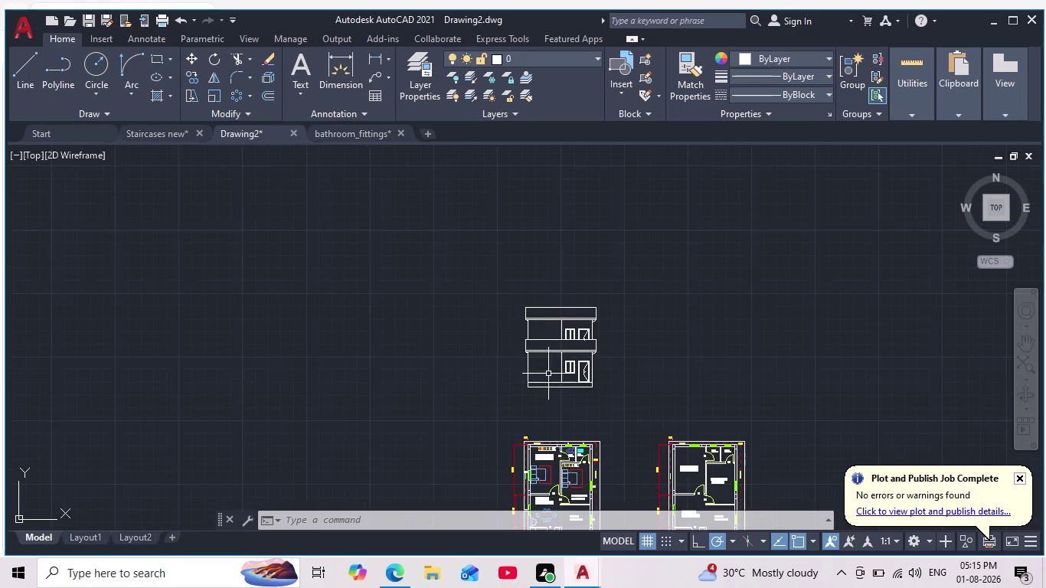
scroll(up, 3)
middle_drag(532, 316, 539, 356)
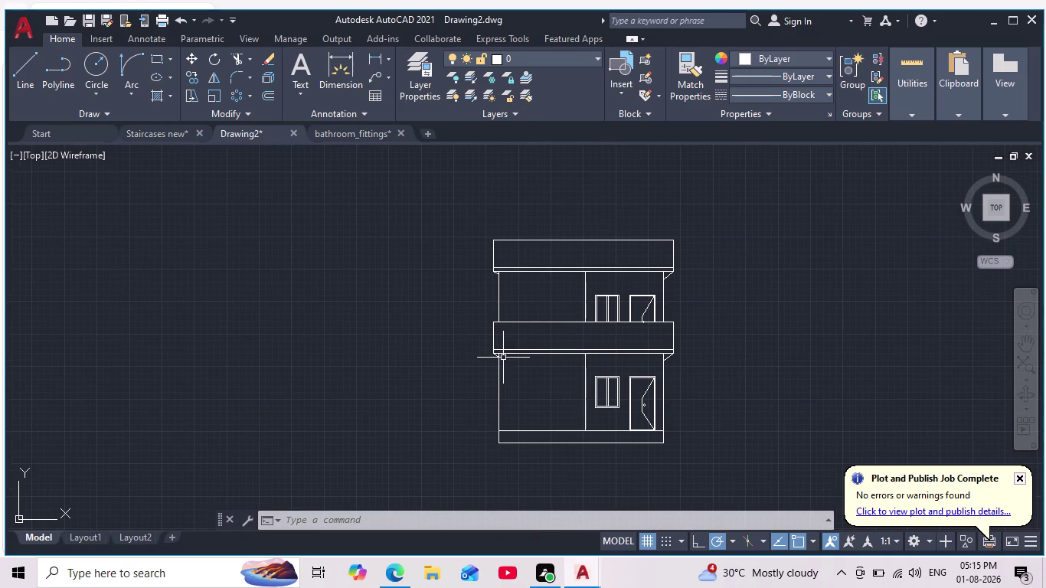
scroll(up, 3)
scroll(down, 3)
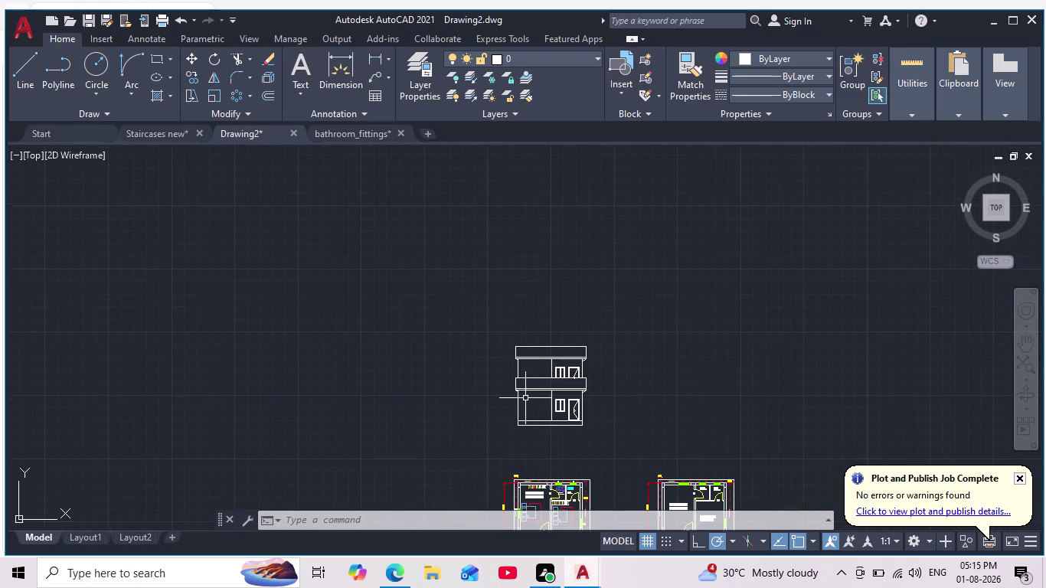
middle_drag(527, 399, 528, 352)
scroll(up, 3)
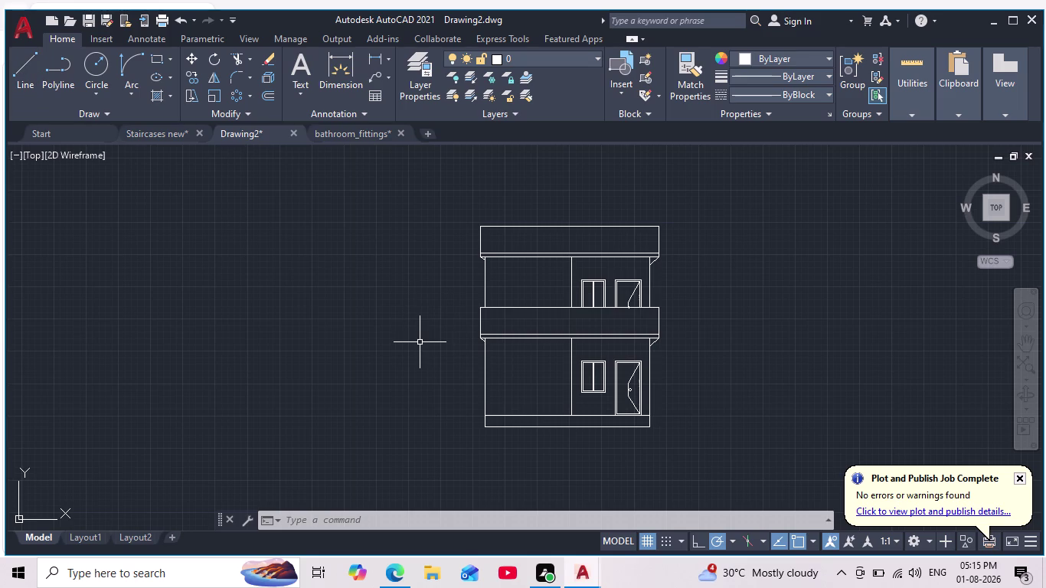
text(ex)
Cancel a pending Extend and pan across the floor plans back to the elevation.
key(Return)
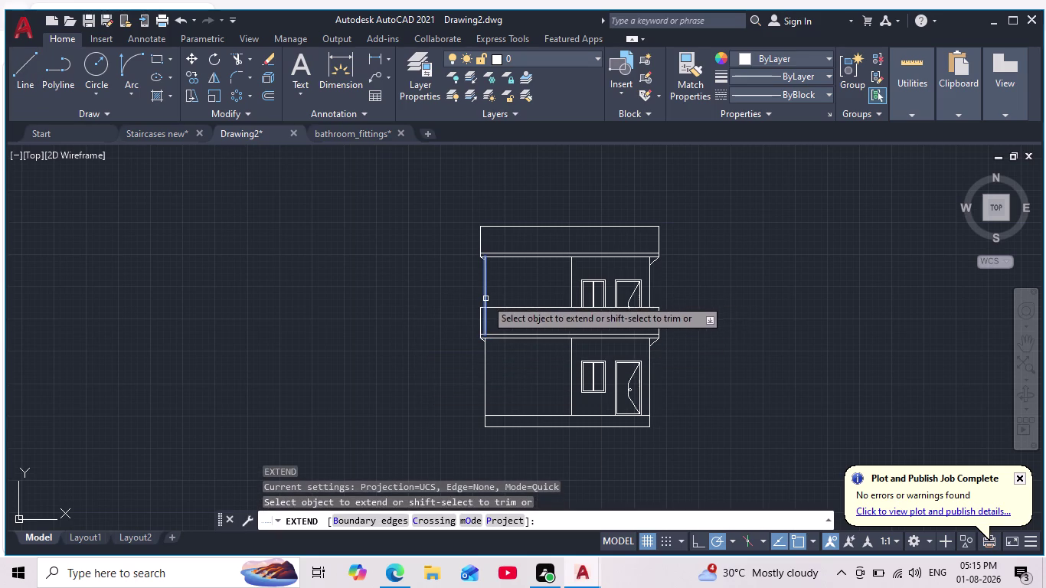
scroll(down, 3)
middle_drag(498, 363, 484, 311)
key(Escape)
middle_drag(453, 407, 437, 272)
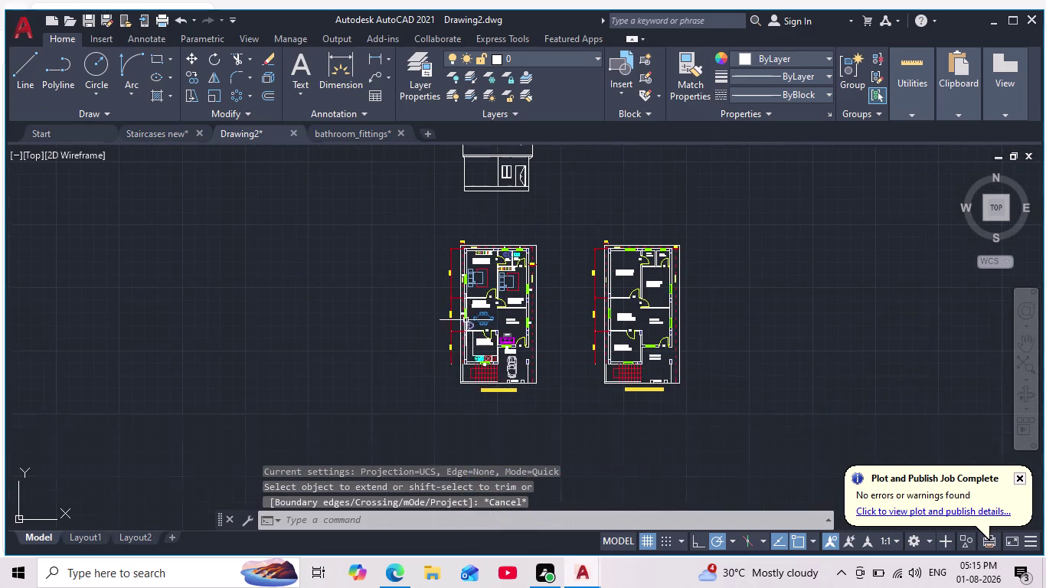
scroll(up, 3)
scroll(up, 3)
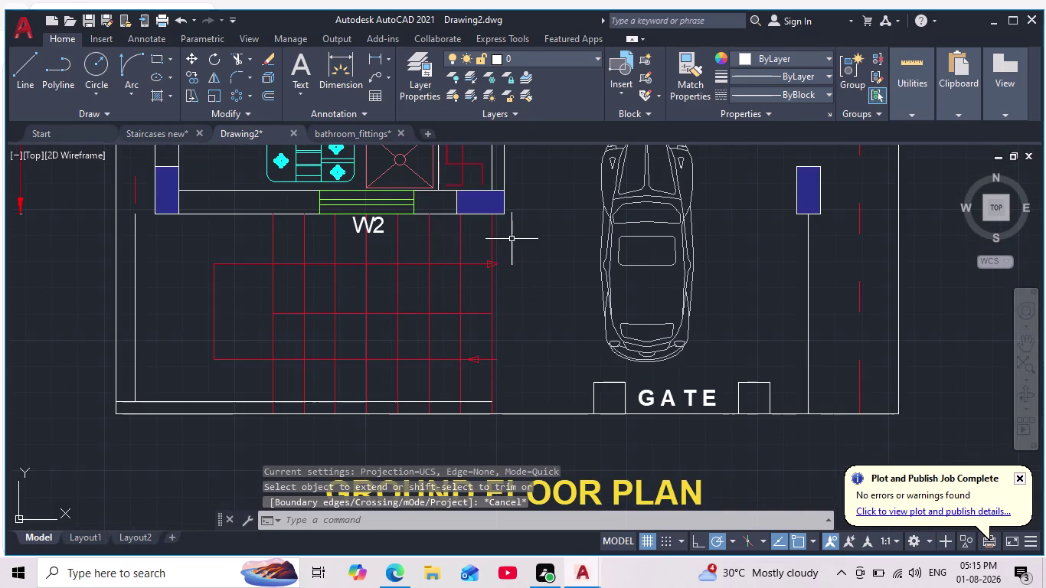
middle_drag(514, 263, 536, 416)
scroll(down, 3)
scroll(up, 3)
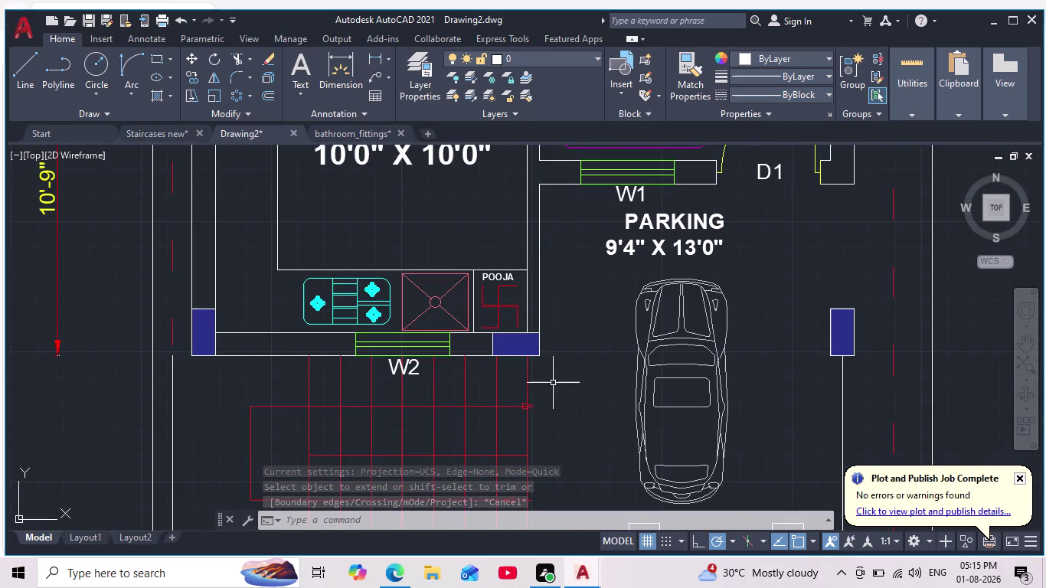
middle_drag(548, 355, 567, 468)
scroll(down, 3)
middle_drag(564, 303, 551, 349)
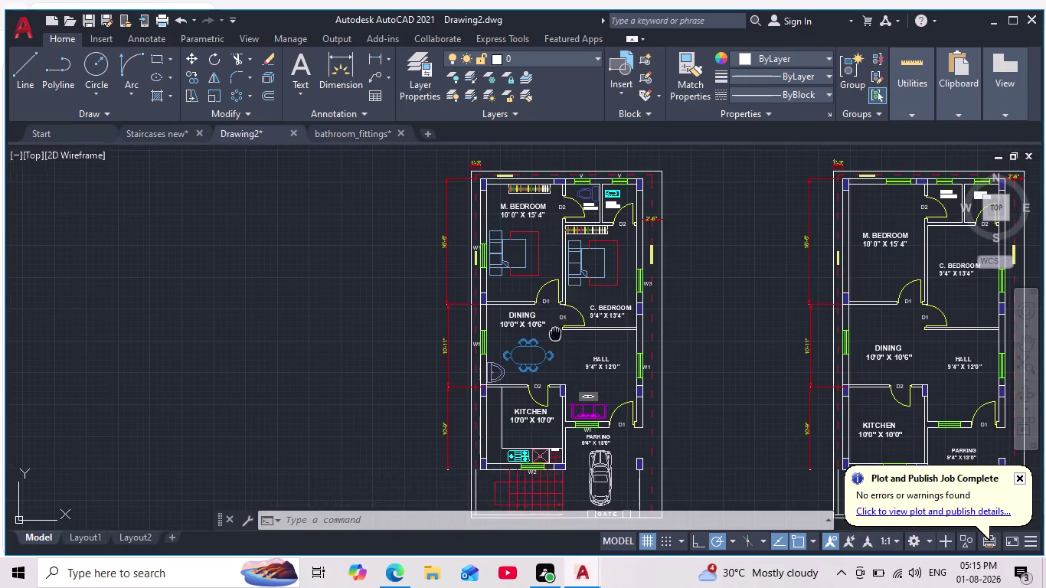
middle_drag(551, 350, 538, 478)
scroll(down, 3)
scroll(up, 3)
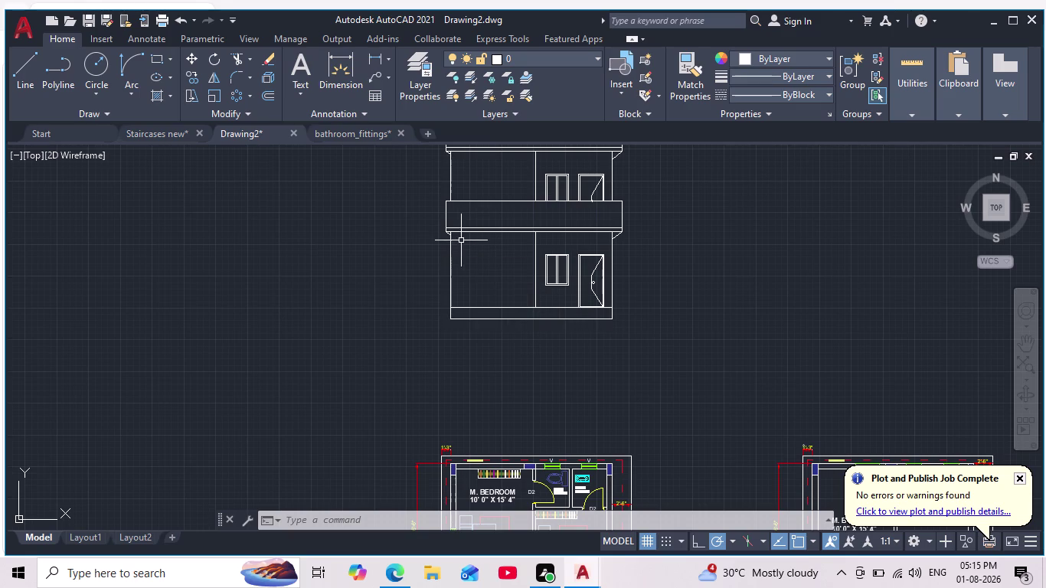
middle_drag(474, 263, 468, 308)
scroll(down, 3)
middle_drag(455, 289, 463, 356)
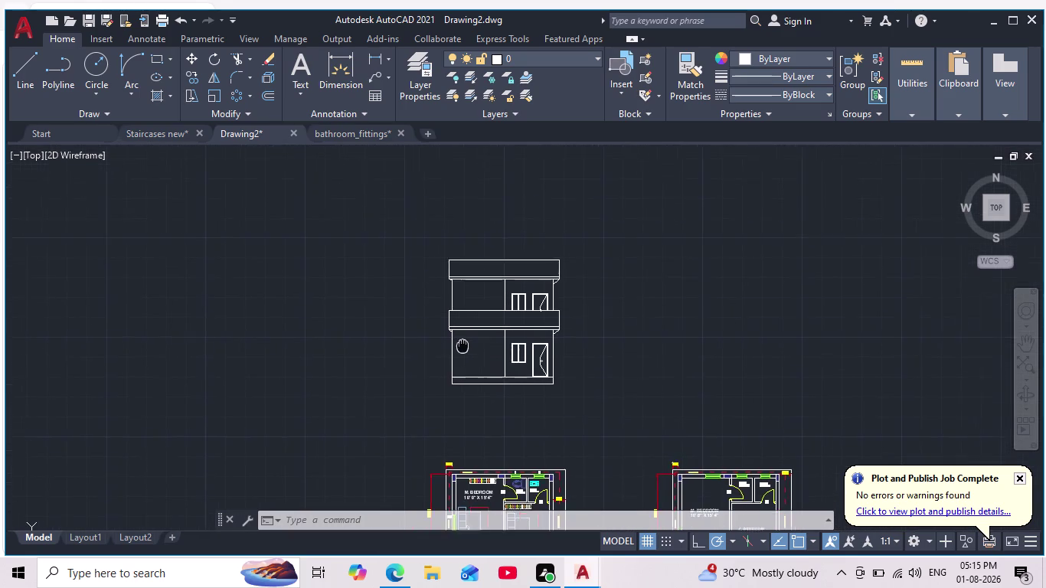
middle_drag(463, 356, 469, 374)
scroll(up, 3)
Extend the upper left wall lines of the elevation with EX.
text(ex)
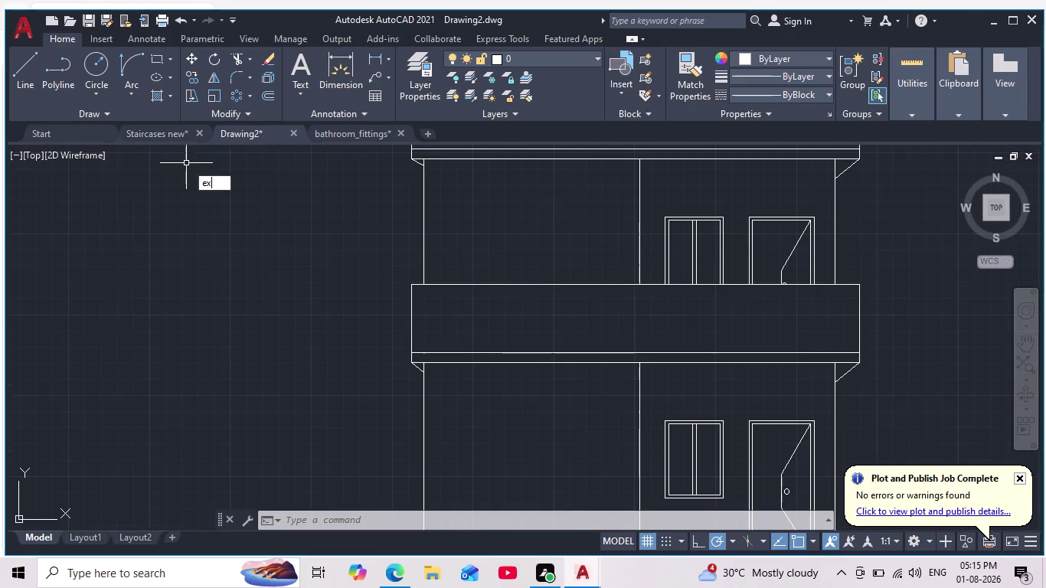
key(Return)
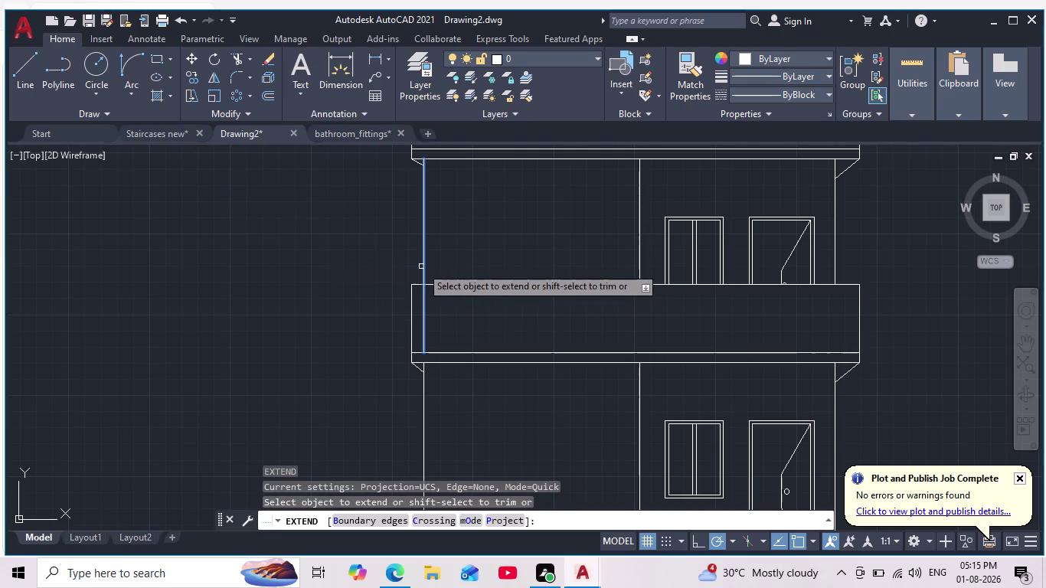
click(422, 266)
scroll(down, 3)
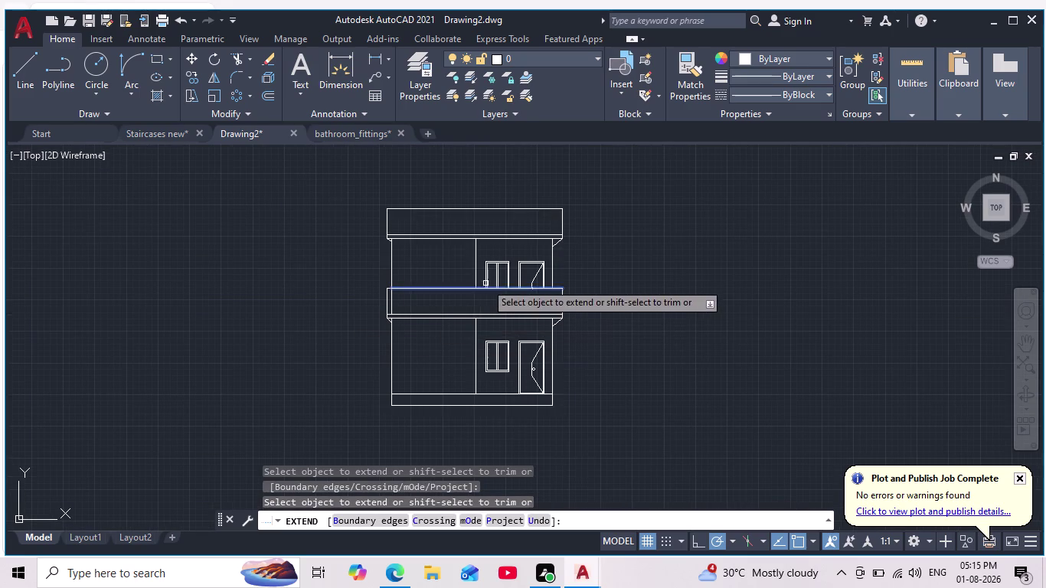
click(475, 270)
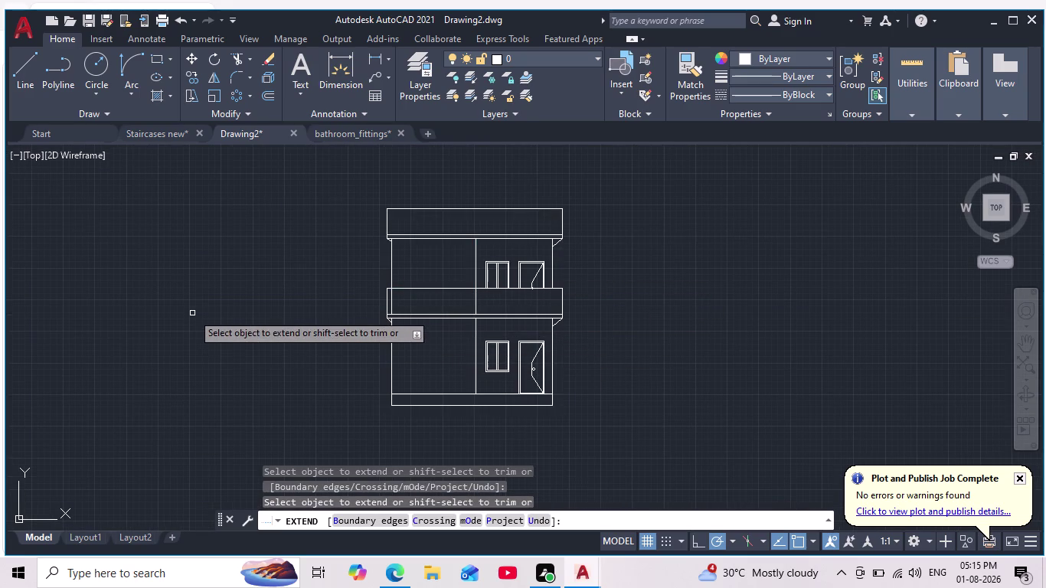
key(Escape)
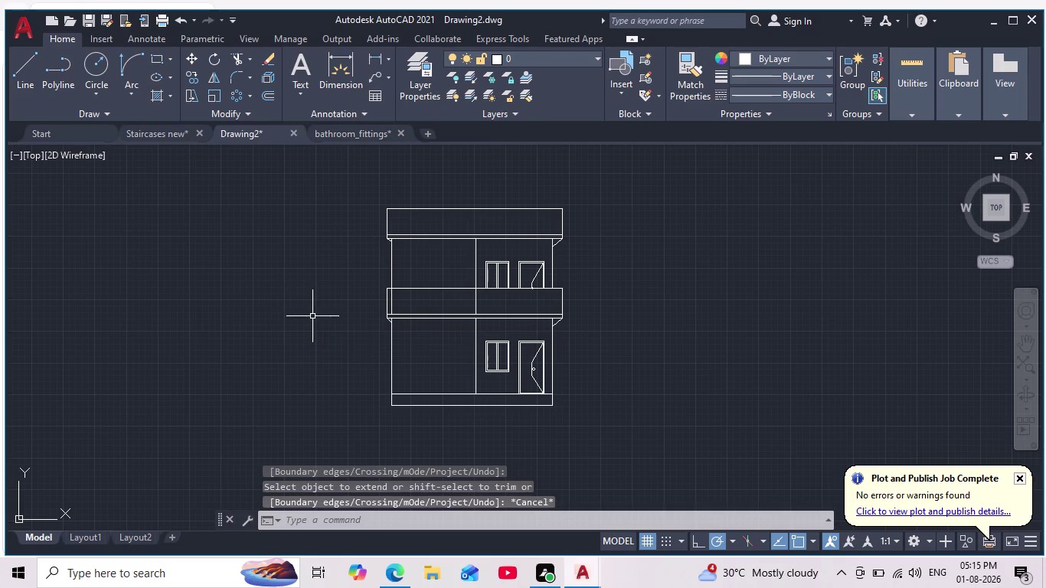
scroll(up, 3)
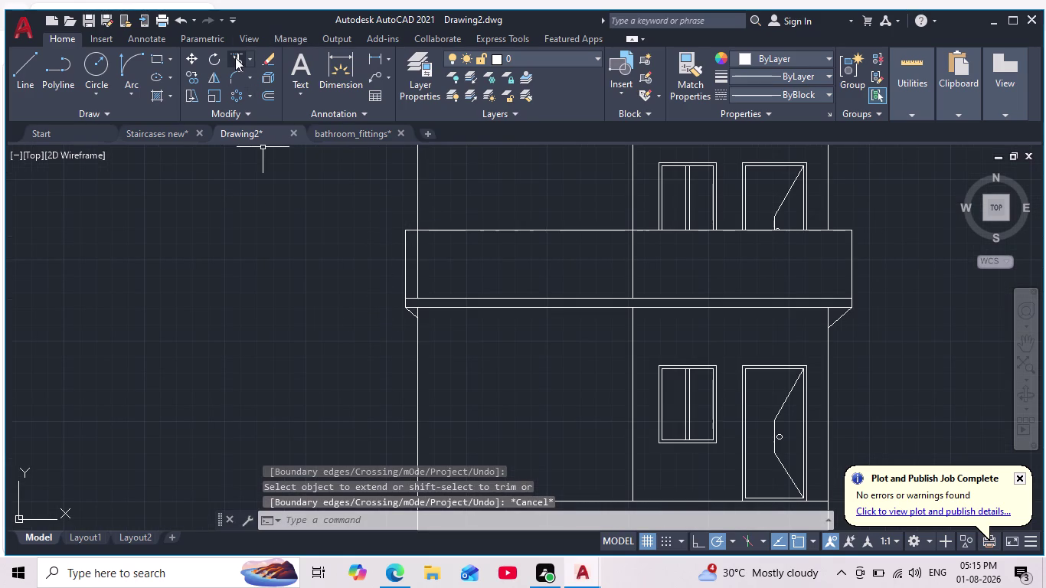
Fence-trim the short stray lines beside the left wall at the floor band's end.
click(235, 57)
scroll(up, 3)
drag(458, 168, 464, 274)
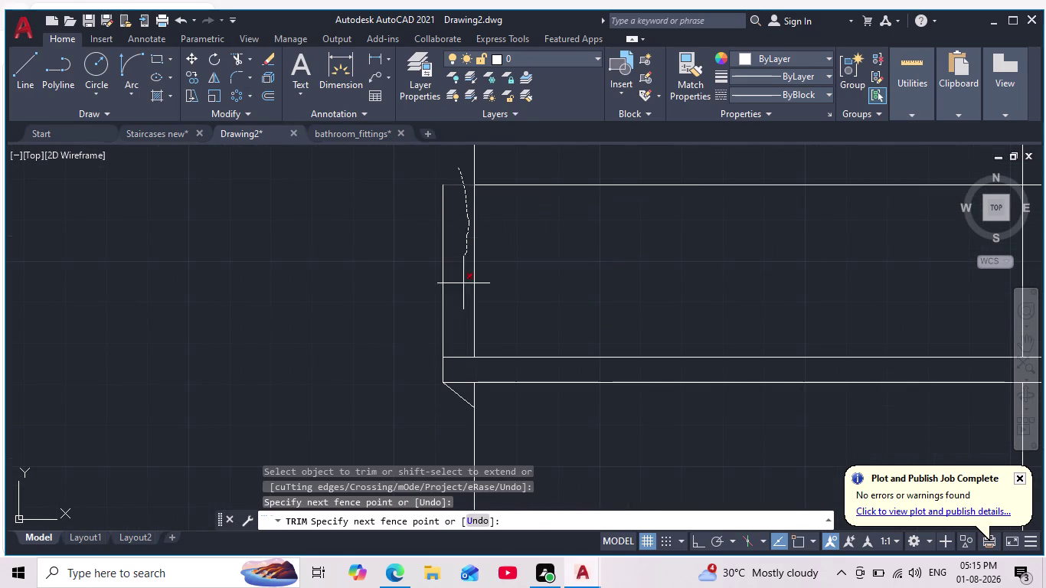
drag(463, 274, 427, 407)
drag(451, 323, 403, 350)
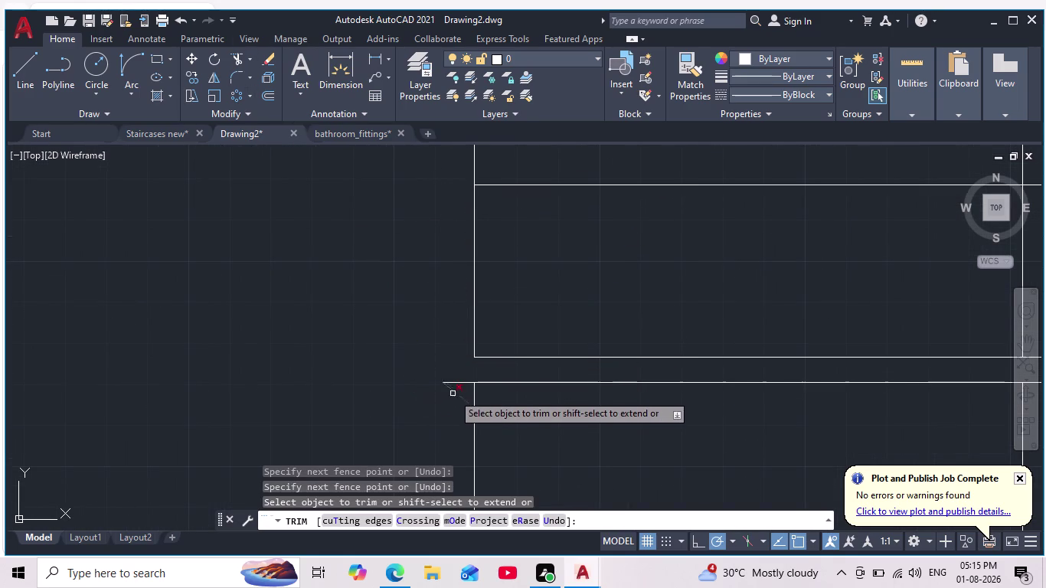
click(454, 380)
drag(457, 391, 448, 396)
scroll(down, 3)
middle_drag(360, 392, 386, 359)
scroll(up, 3)
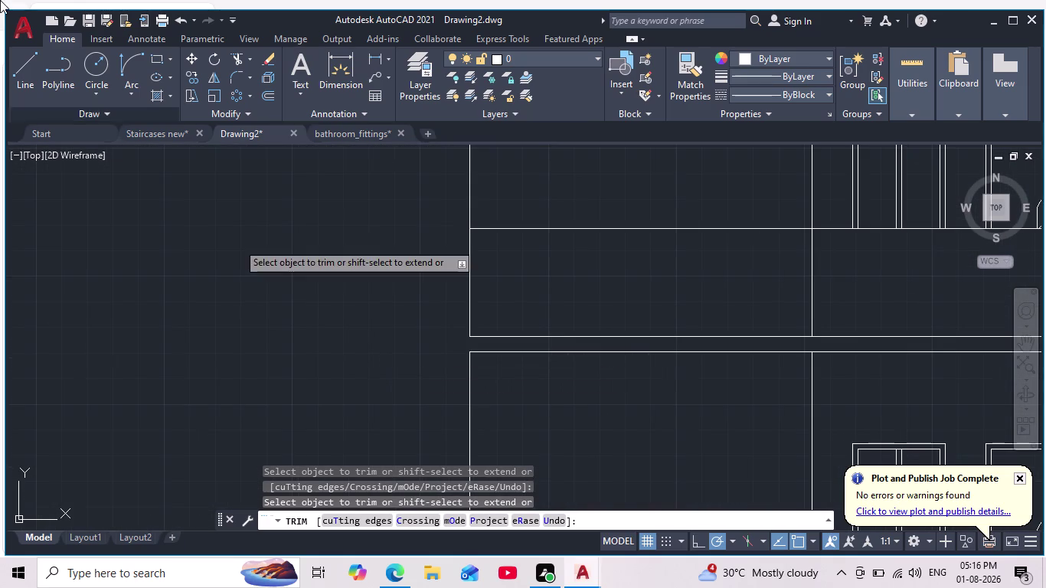
click(31, 83)
scroll(up, 3)
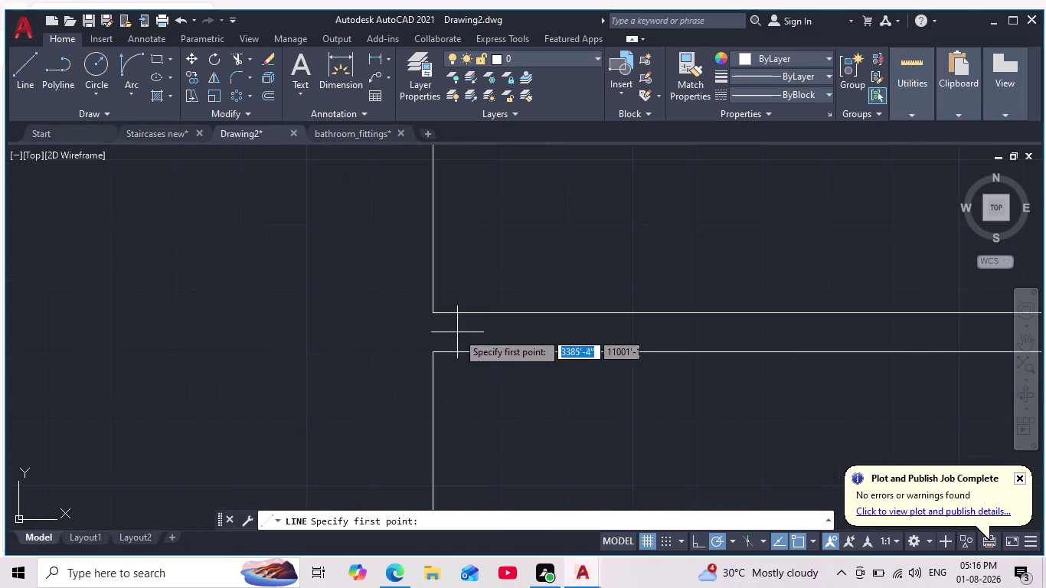
Cancel a stray line and extend lines at the left wall, recentring the elevation.
click(432, 315)
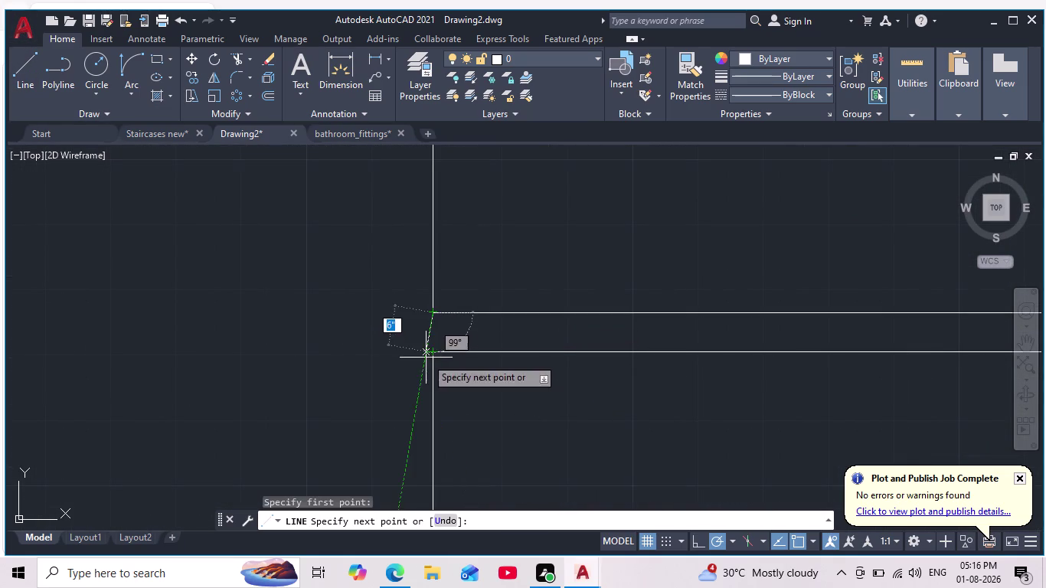
key(Escape)
text(ex)
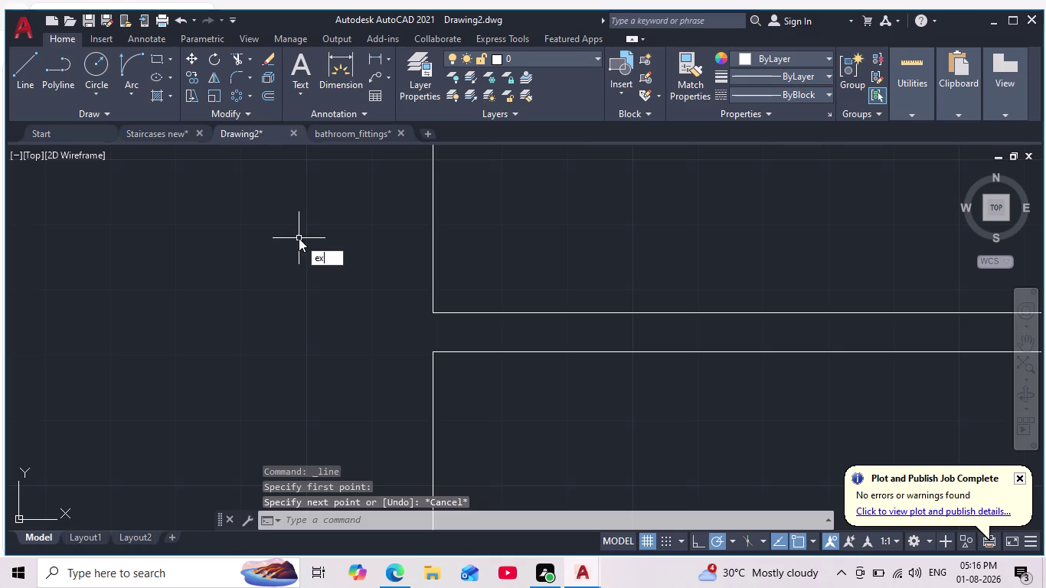
key(Return)
drag(428, 270, 323, 277)
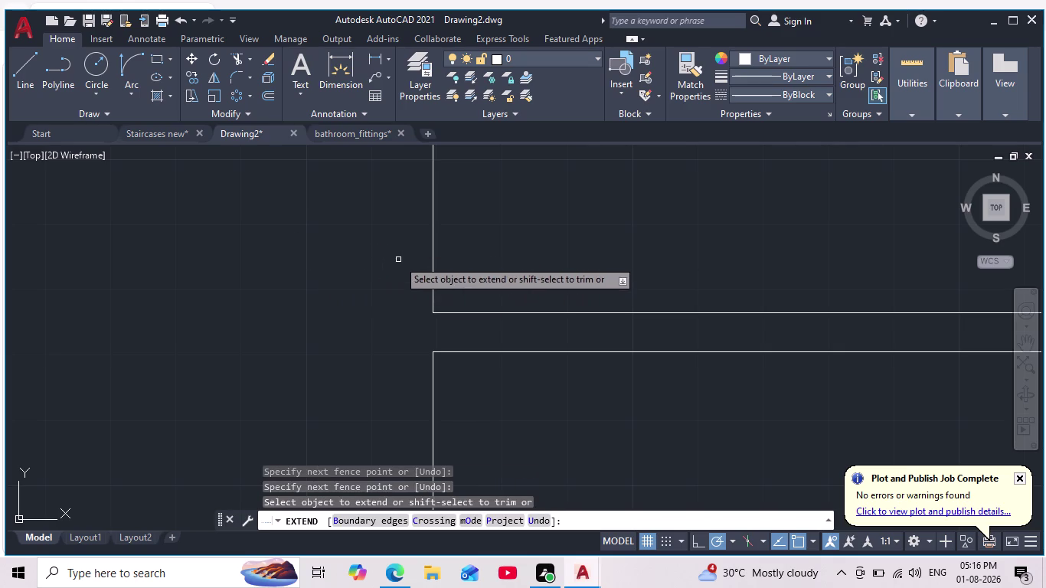
click(434, 274)
scroll(down, 3)
middle_drag(316, 263, 307, 342)
scroll(down, 3)
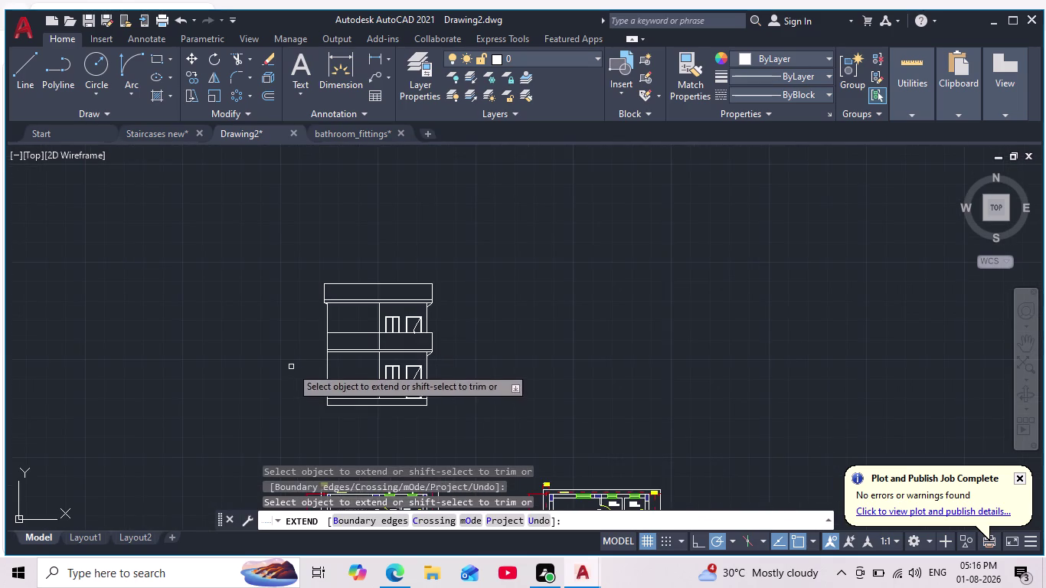
middle_drag(286, 364, 356, 288)
scroll(up, 3)
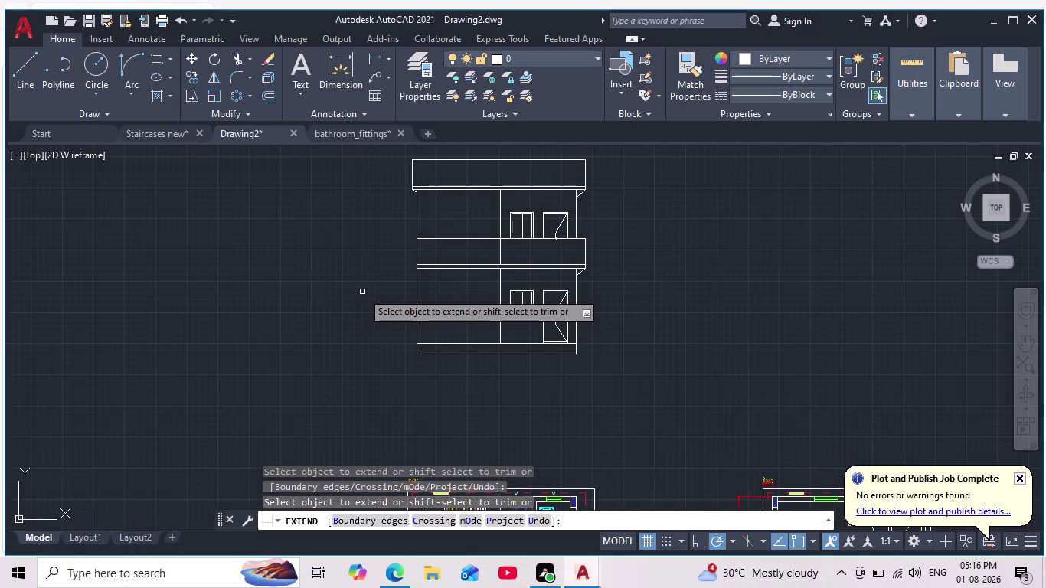
middle_drag(345, 306, 336, 339)
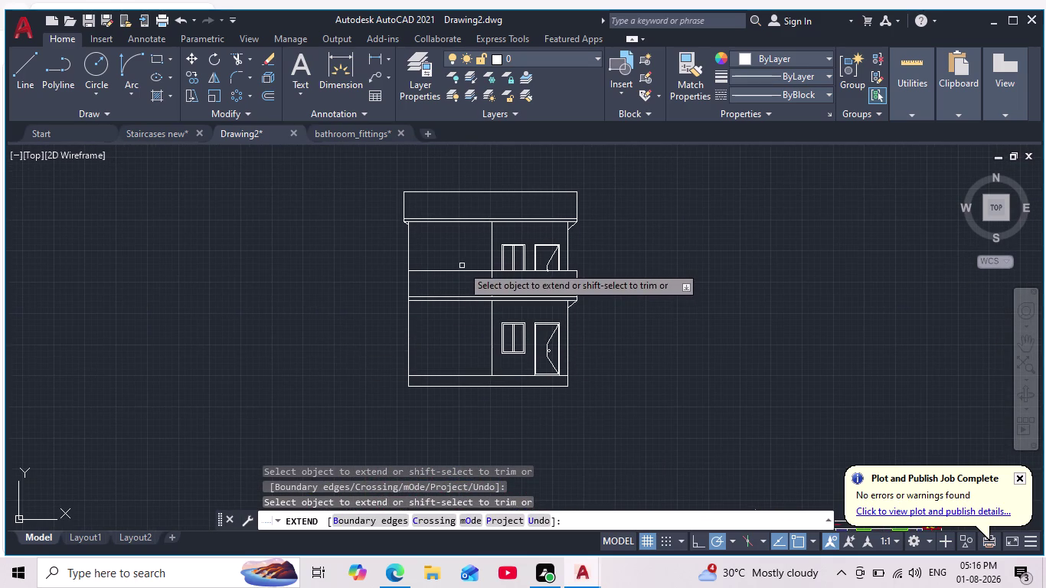
Abandon a Trim and run EX again to extend a line near the band.
click(239, 58)
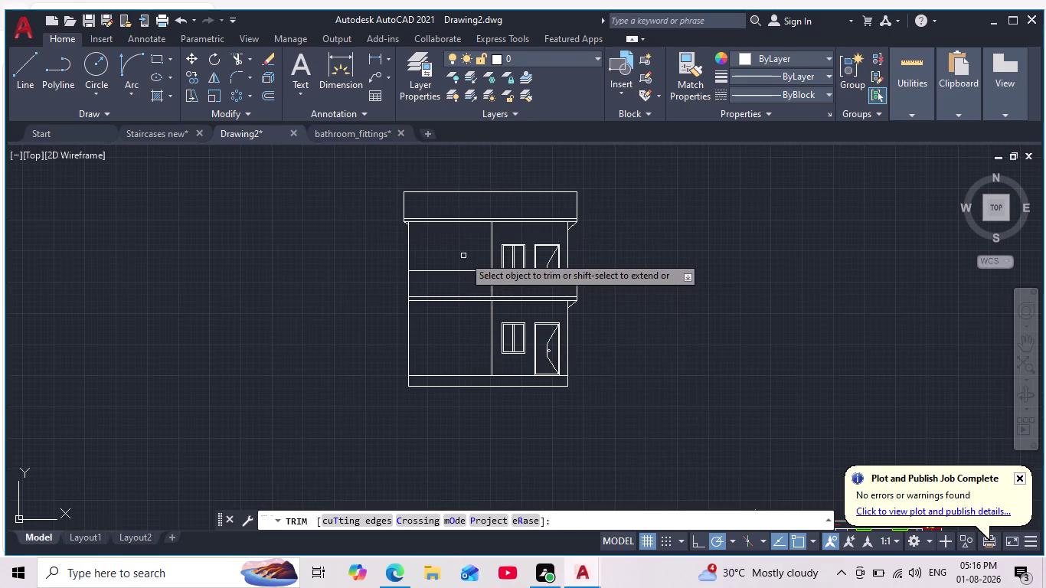
key(Escape)
key(Escape)
key(Escape)
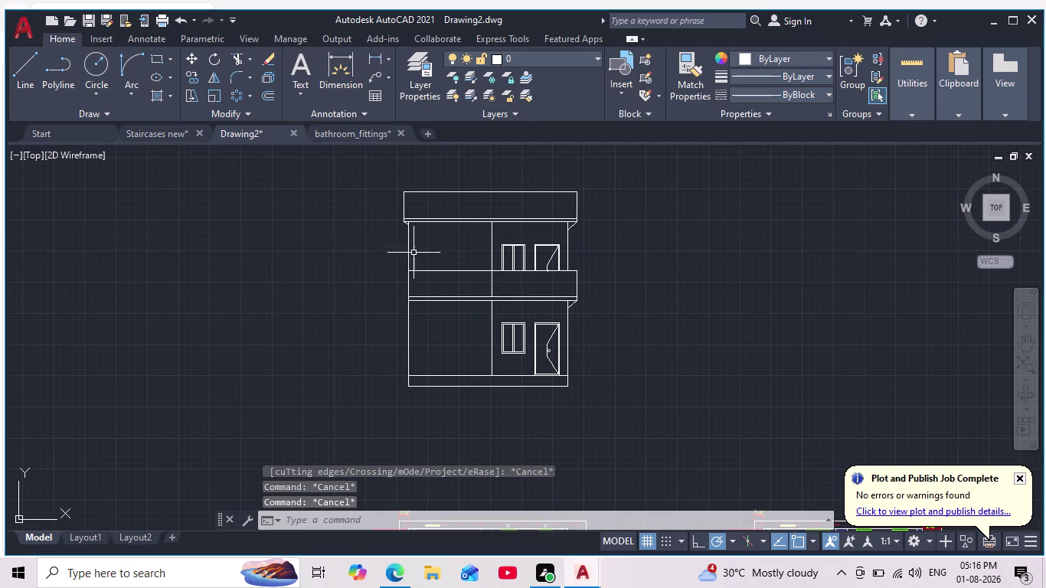
text(ex)
key(Return)
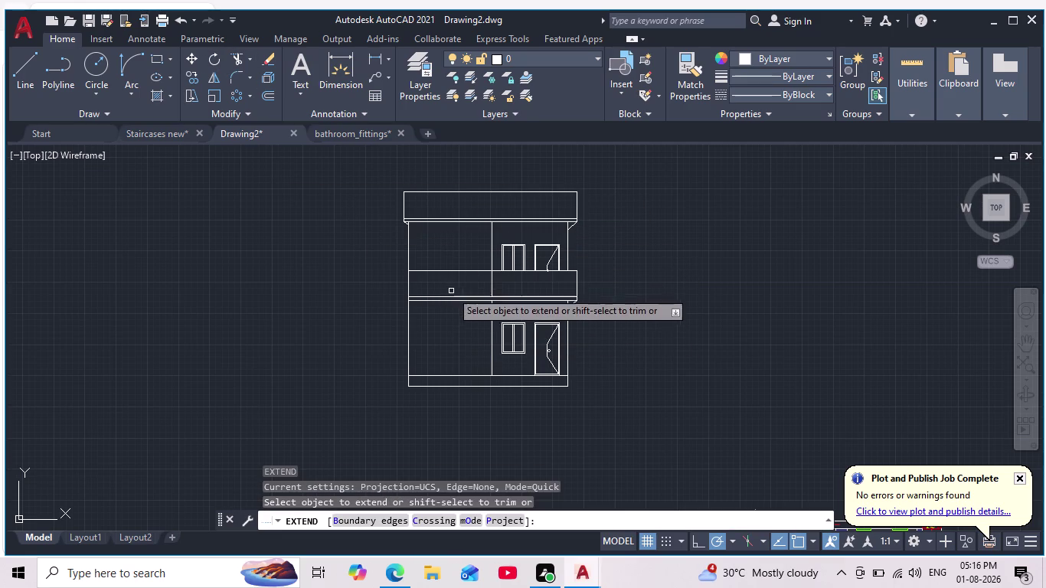
scroll(up, 3)
click(505, 277)
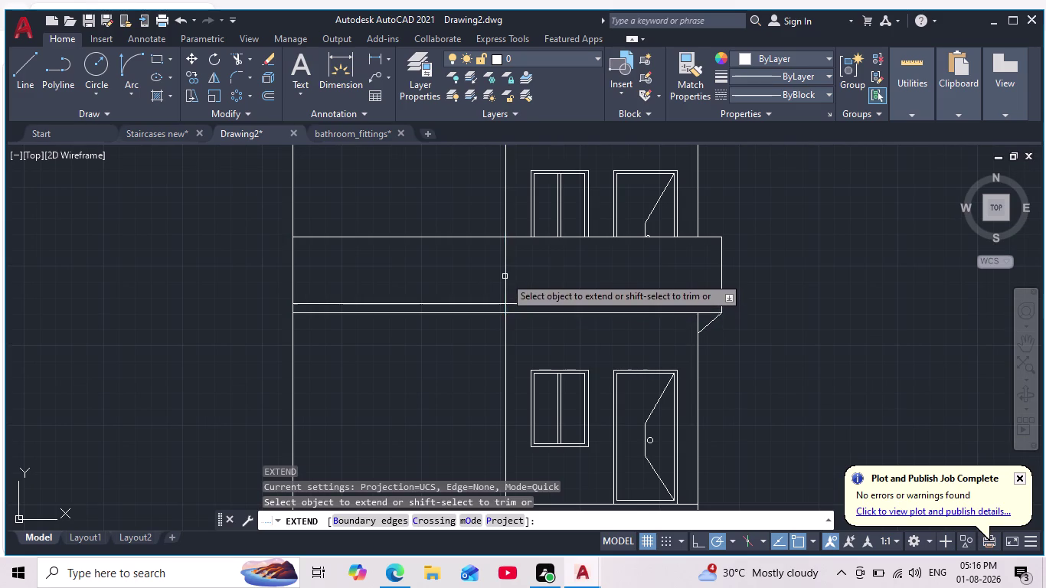
key(Escape)
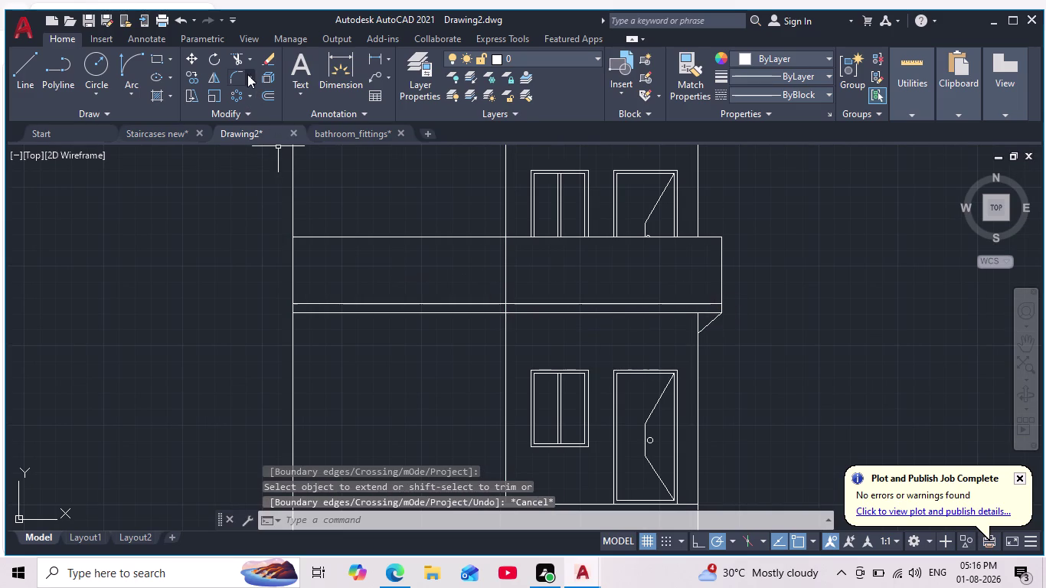
Fence-trim the balcony and floor-band lines over the left wall section.
click(237, 59)
drag(359, 220, 354, 345)
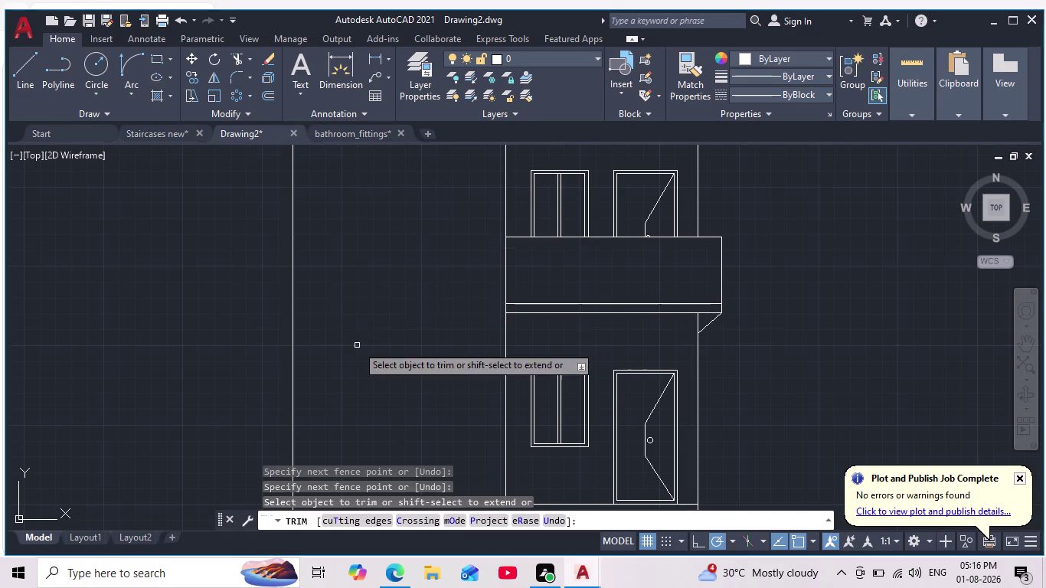
scroll(down, 3)
middle_drag(520, 296, 537, 293)
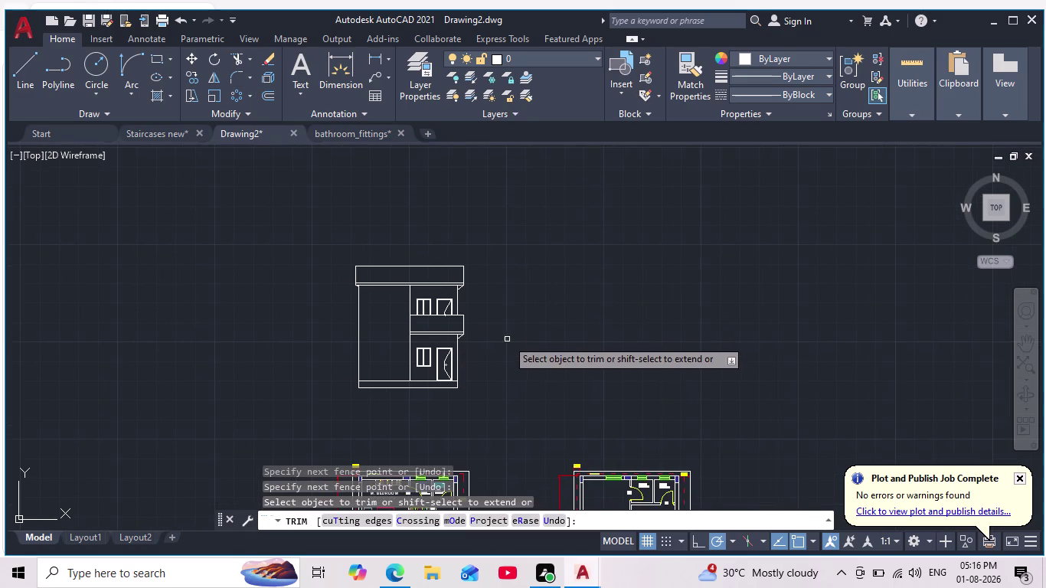
scroll(up, 3)
key(Escape)
middle_drag(523, 362, 584, 351)
scroll(down, 3)
scroll(up, 3)
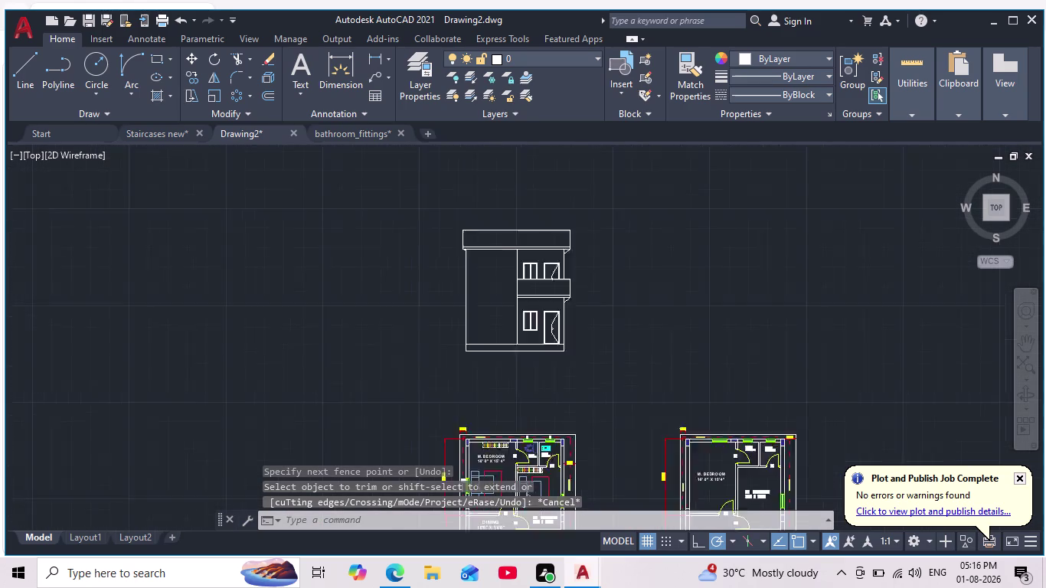
scroll(down, 3)
middle_drag(536, 372, 532, 383)
scroll(up, 3)
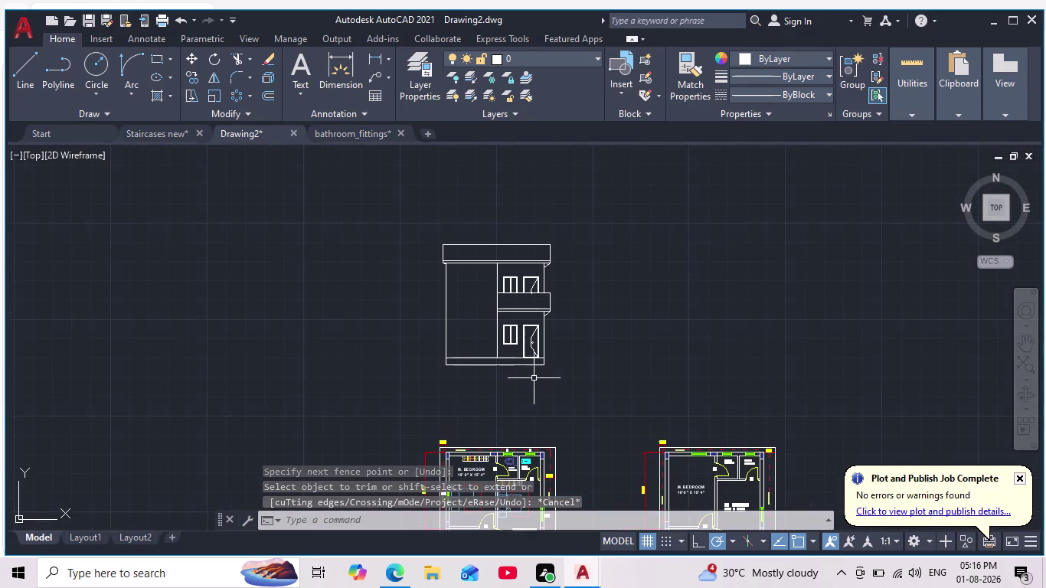
scroll(up, 3)
scroll(up, 3)
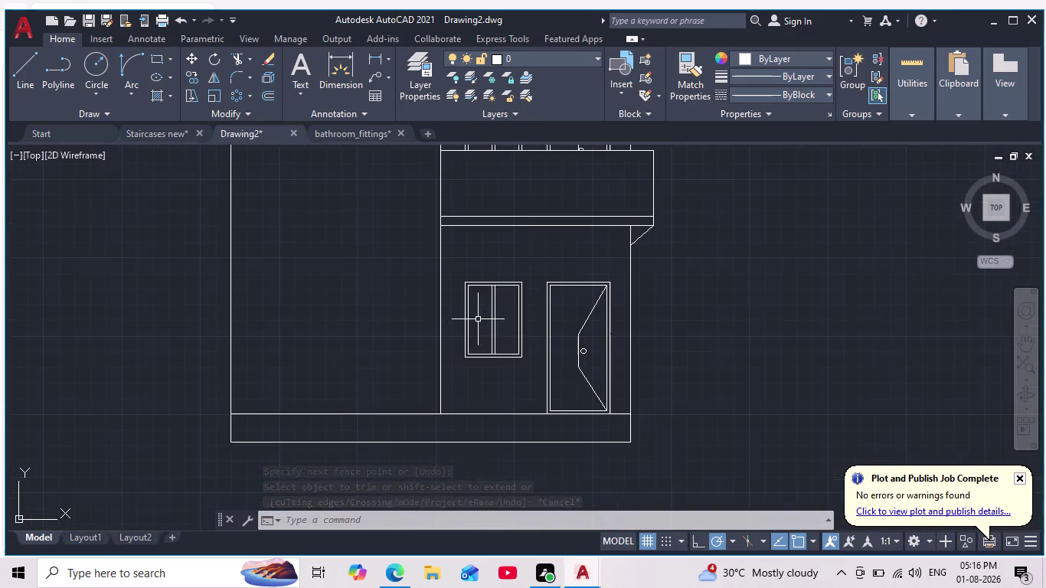
middle_drag(493, 307, 469, 360)
scroll(down, 3)
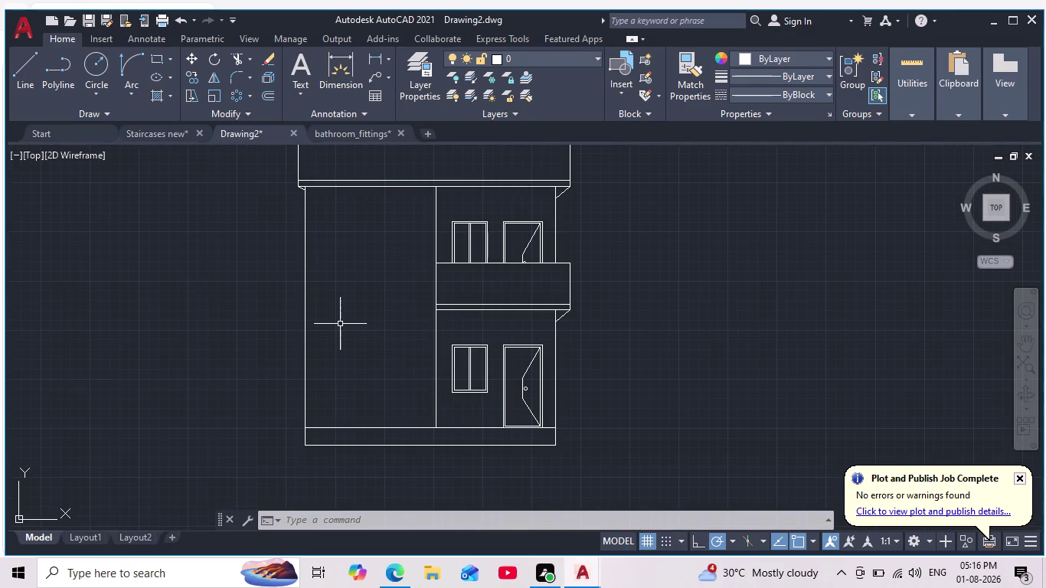
key(h)
key(Return)
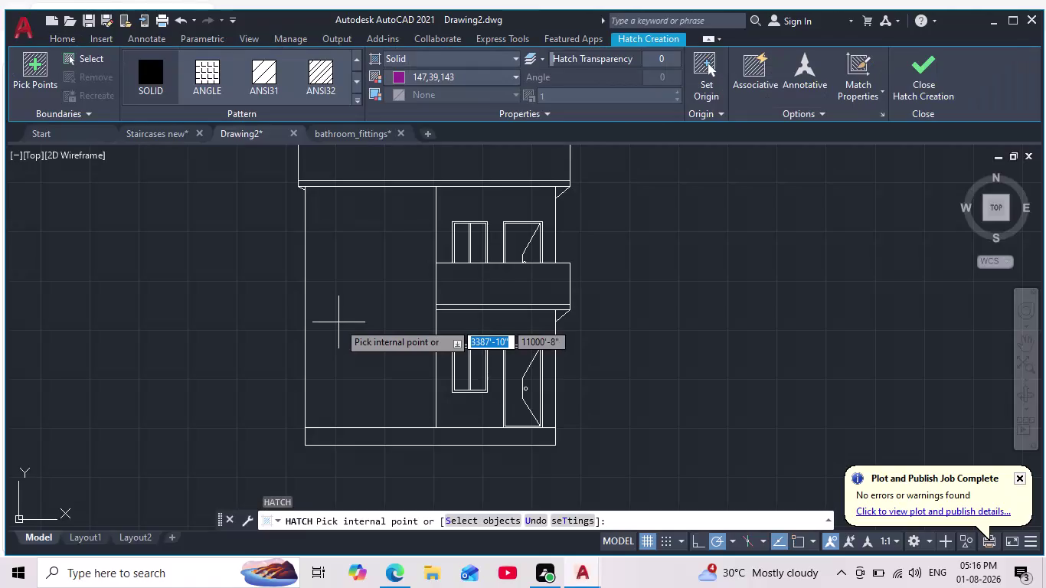
key(Escape)
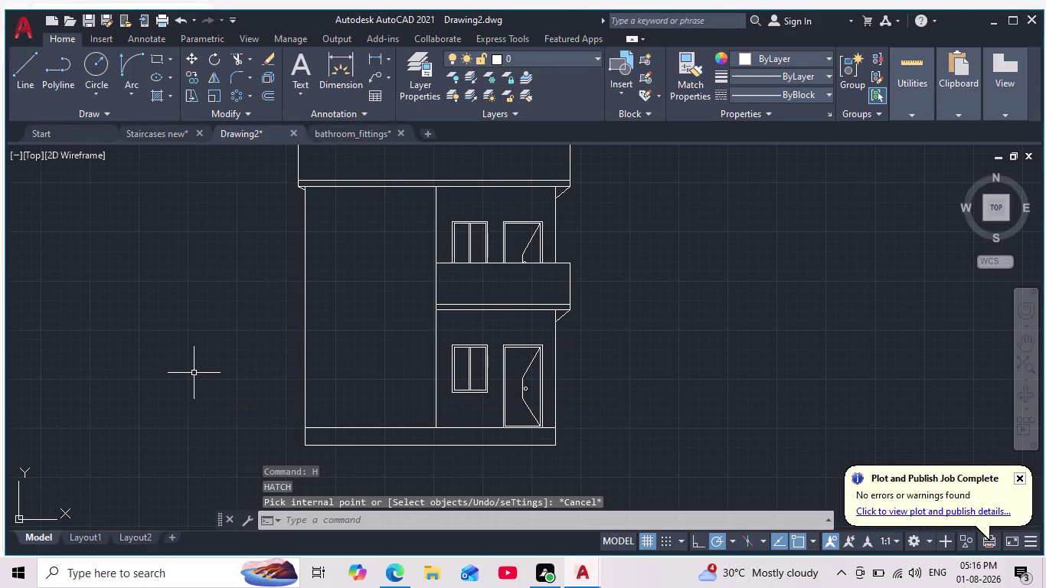
scroll(down, 3)
scroll(up, 3)
scroll(up, 3)
middle_drag(362, 372, 445, 360)
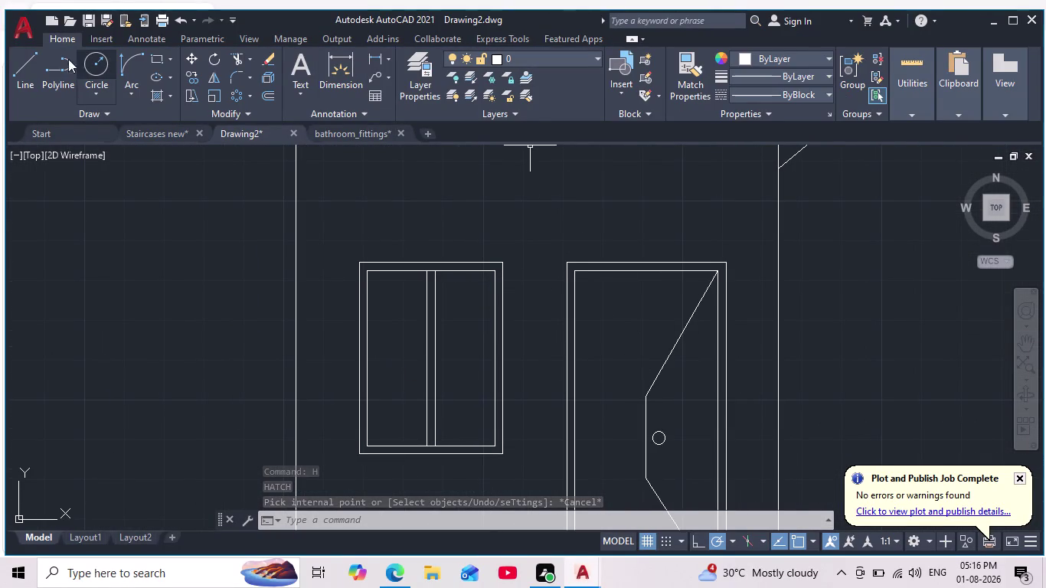
click(30, 63)
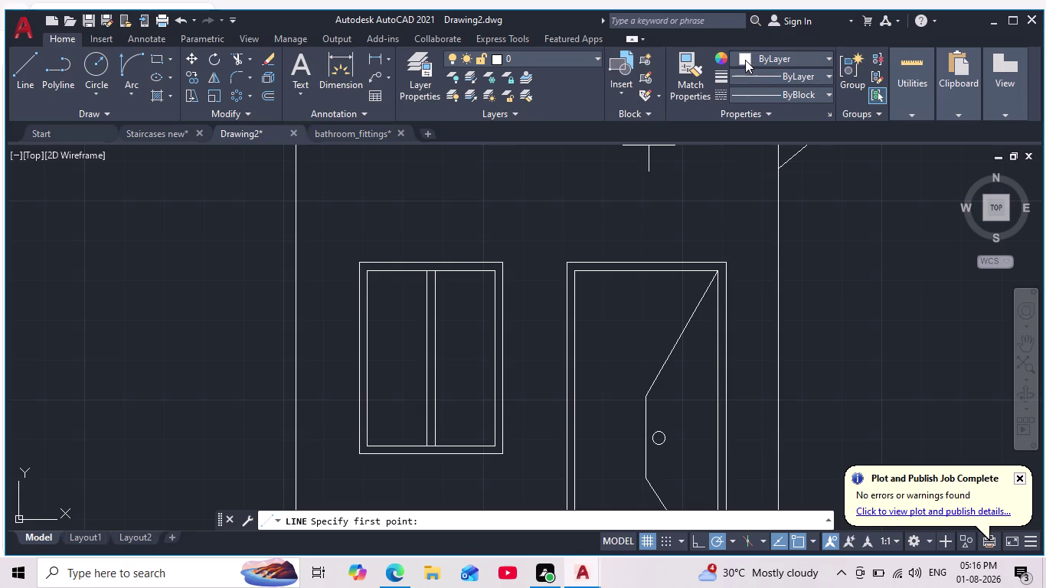
Set the drawing colour to black and draw the first slanted line inside the window pane.
click(745, 59)
click(743, 120)
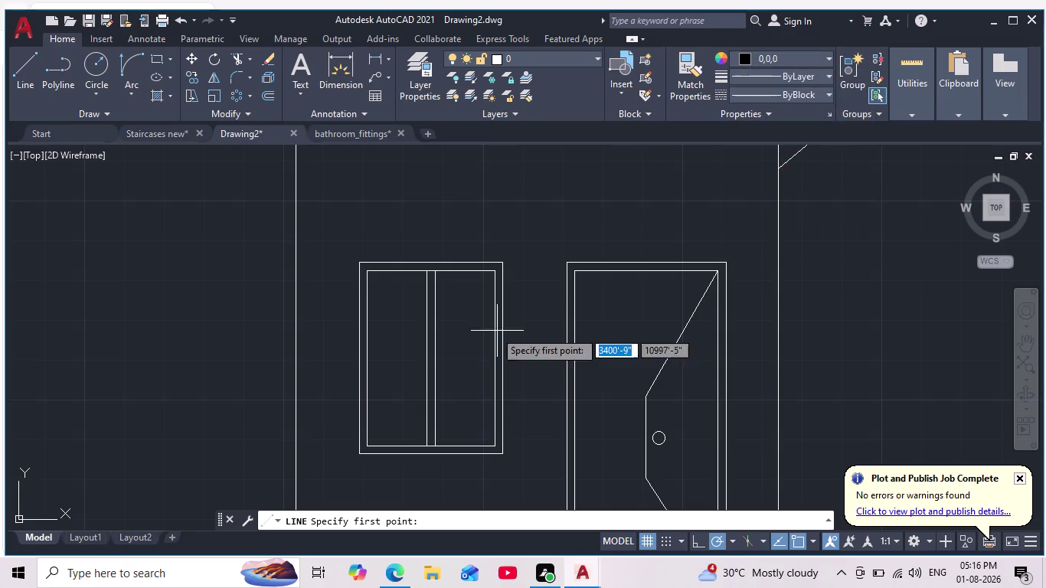
scroll(up, 3)
click(395, 379)
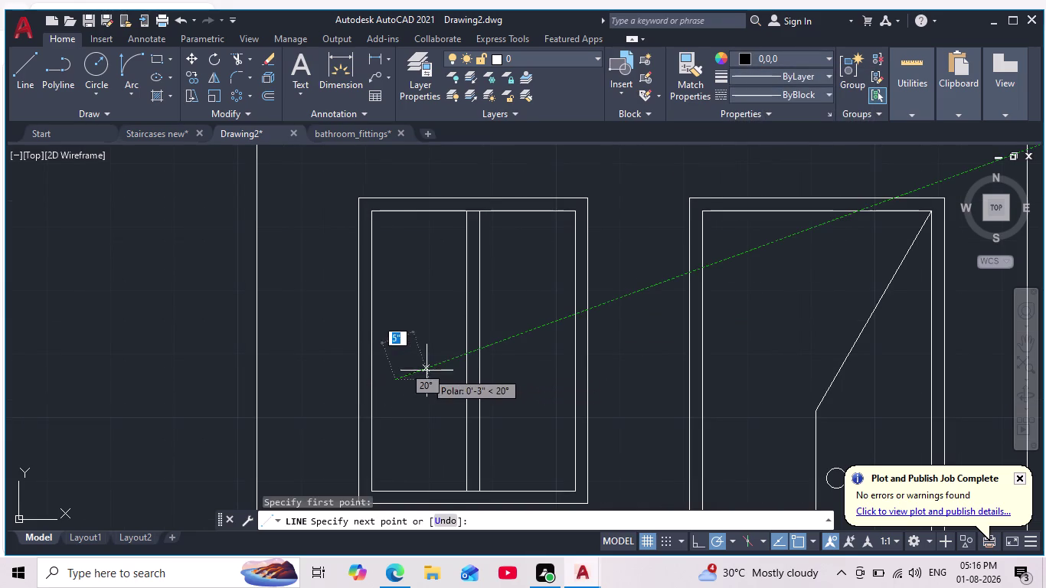
click(446, 361)
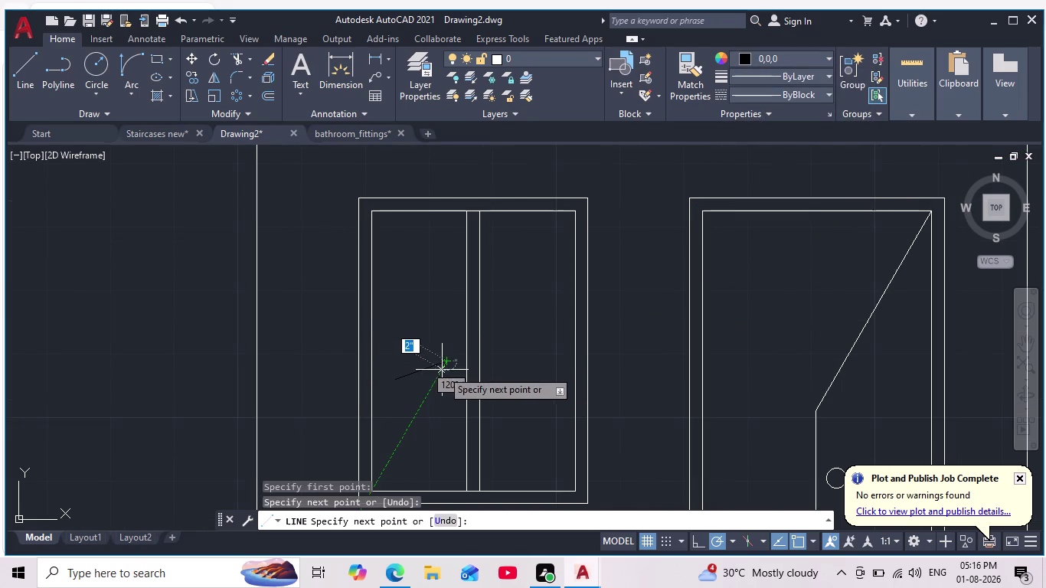
key(Escape)
Draw two more parallel slanted lines, one below and one above the first.
scroll(up, 3)
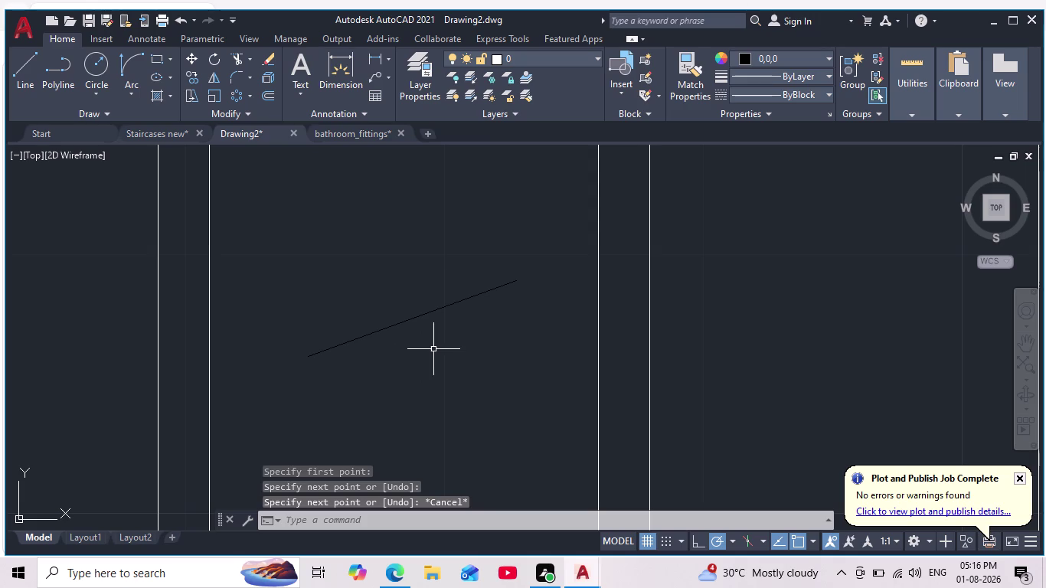
key(space)
scroll(up, 3)
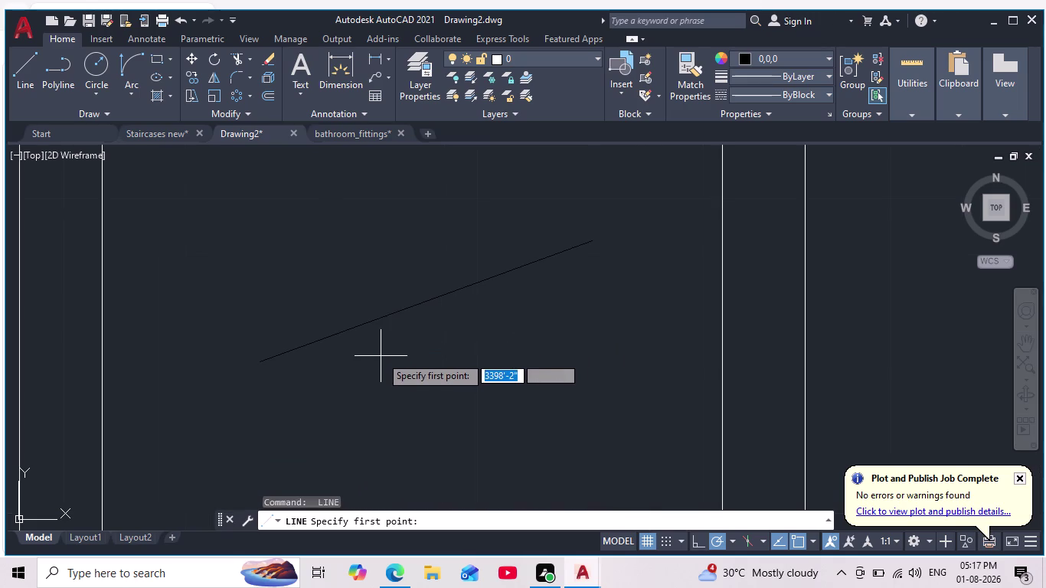
click(339, 366)
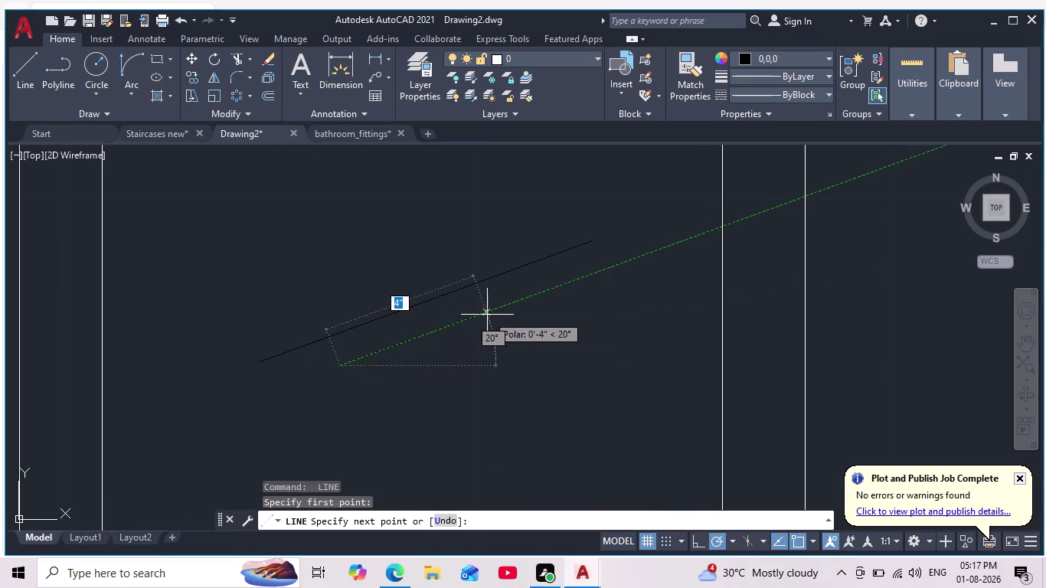
click(505, 311)
key(space)
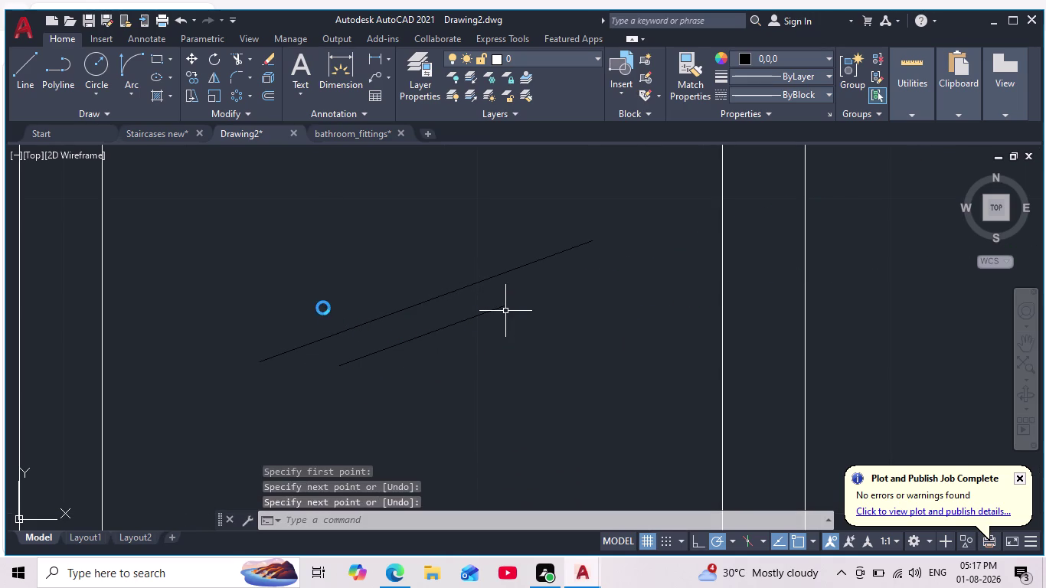
key(space)
click(316, 298)
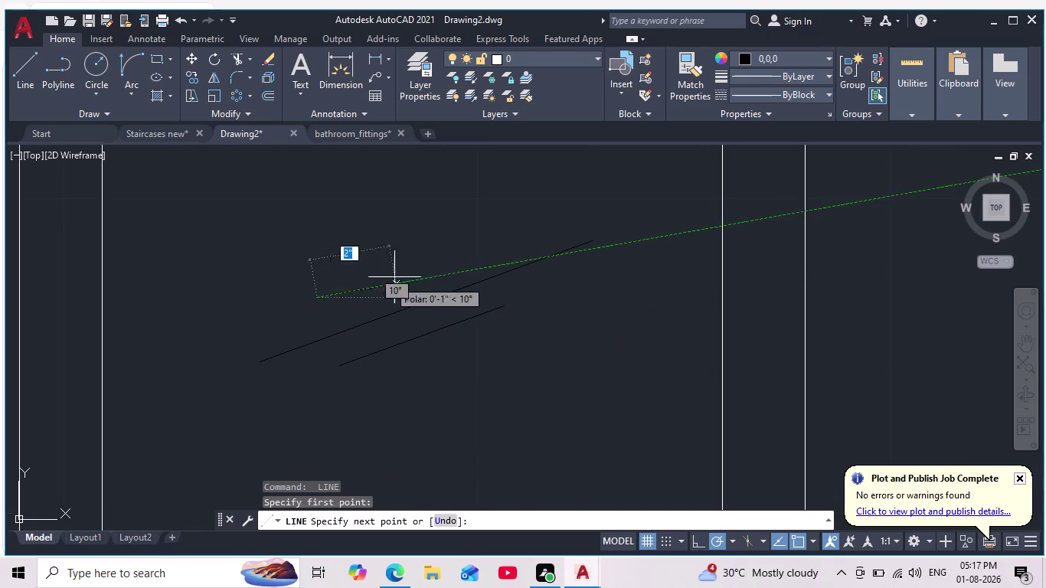
click(471, 242)
key(space)
scroll(down, 3)
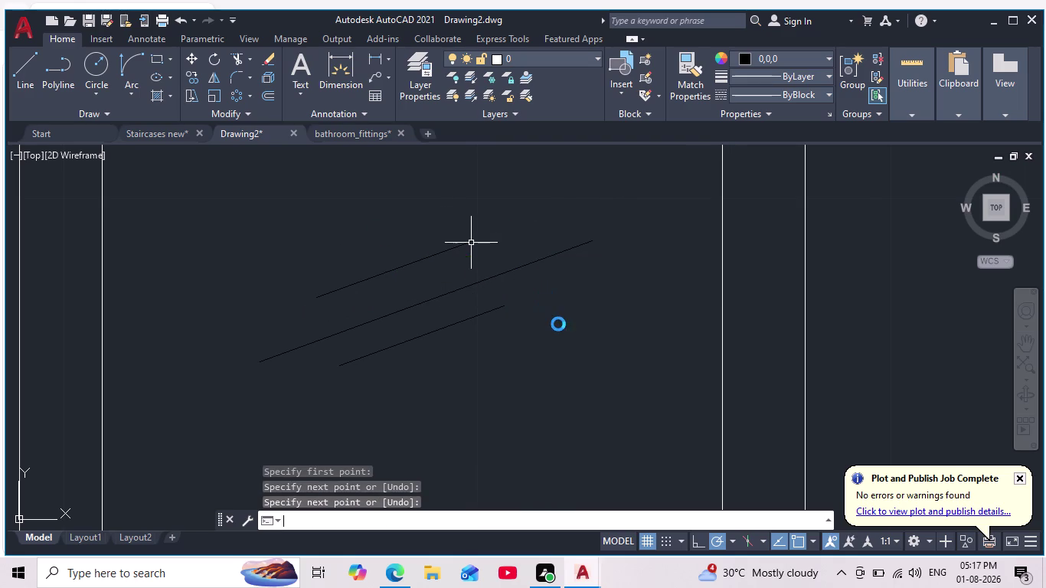
scroll(down, 3)
scroll(up, 3)
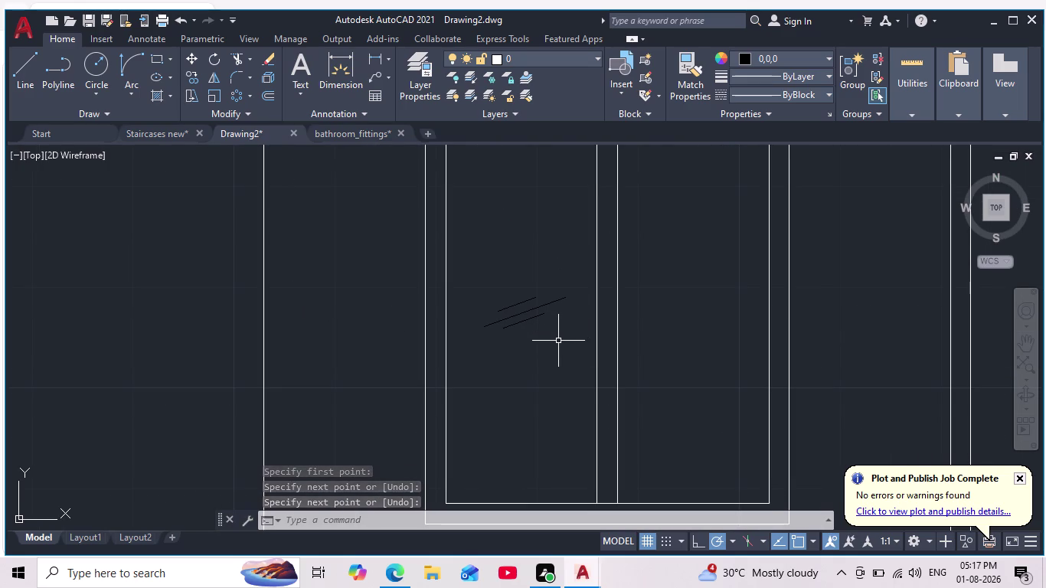
scroll(up, 3)
Copy the three reflection lines into the right lower pane and the upper window.
drag(601, 225, 603, 243)
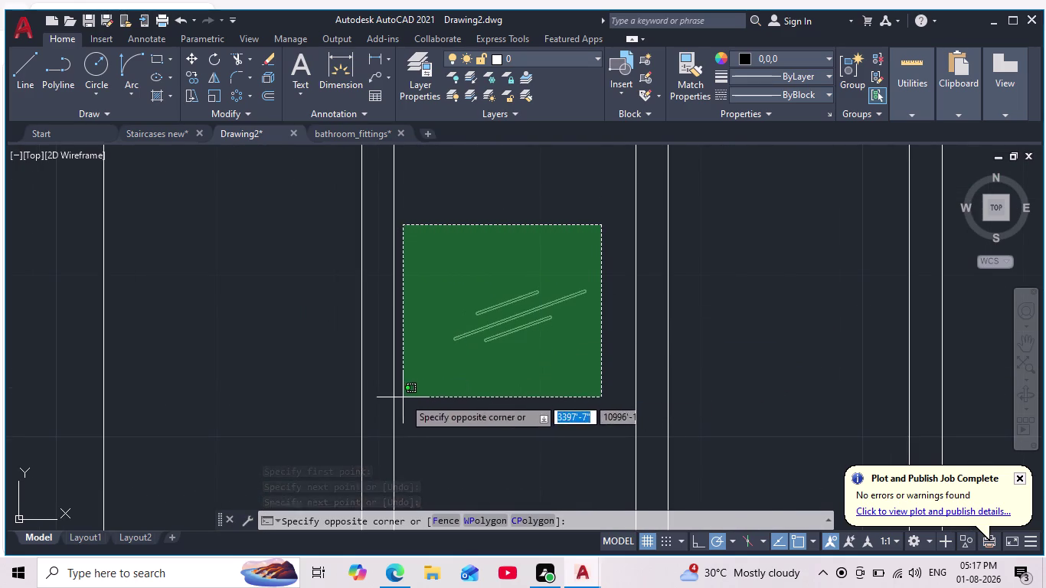
click(434, 399)
scroll(down, 3)
middle_drag(545, 242, 473, 326)
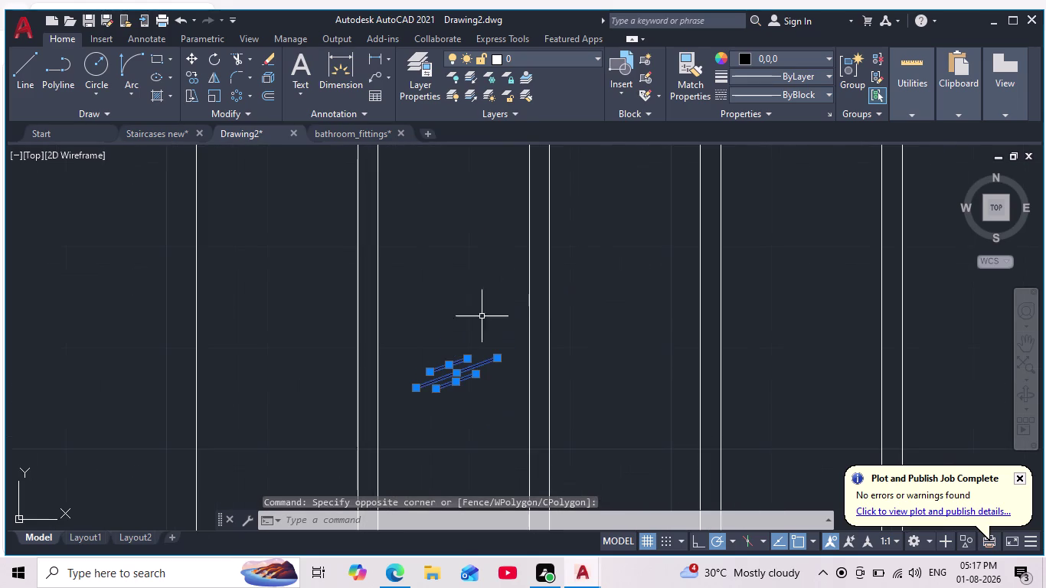
click(190, 80)
click(457, 379)
scroll(down, 3)
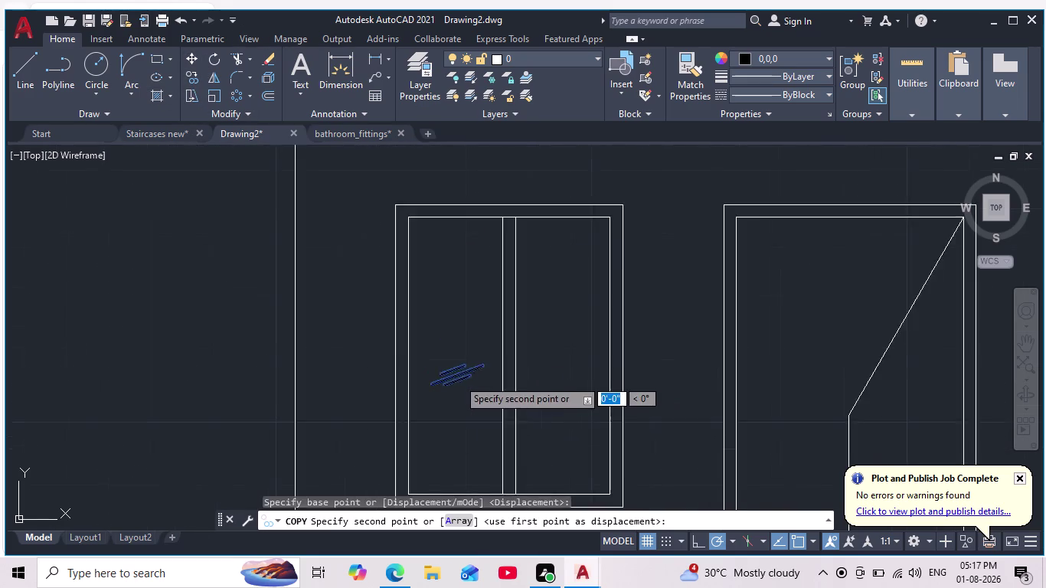
middle_drag(457, 379, 397, 360)
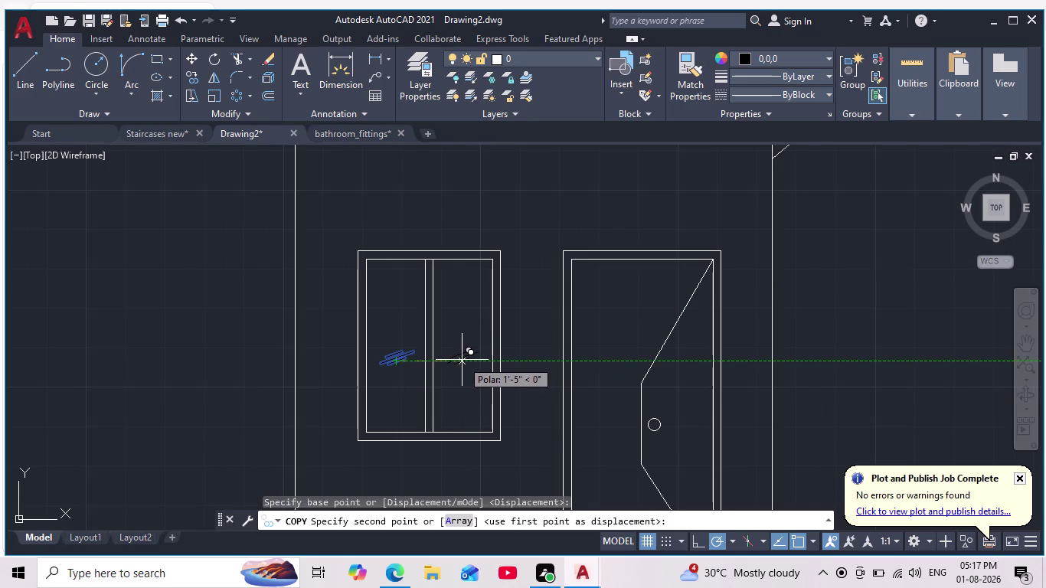
click(462, 364)
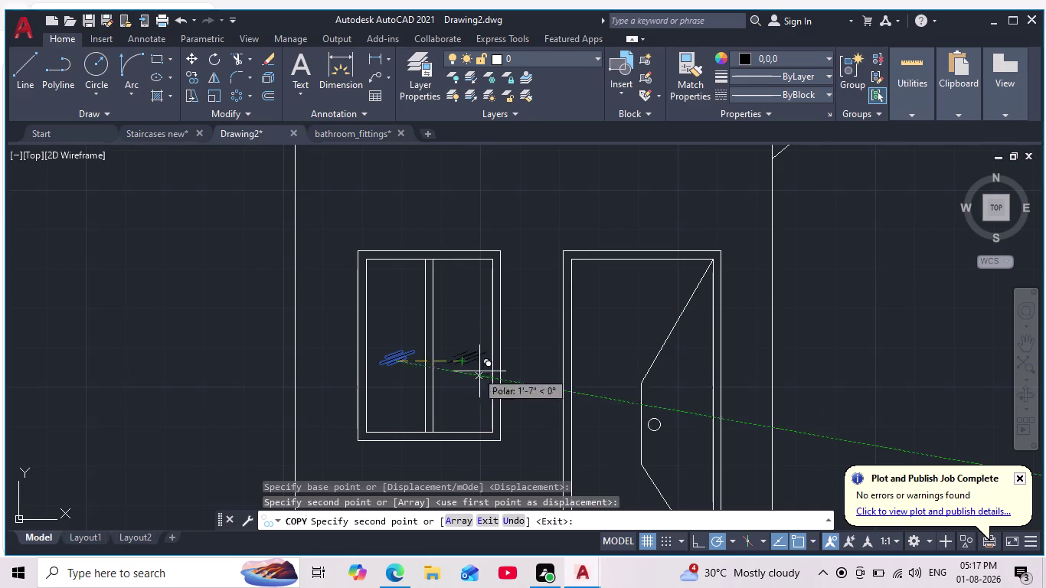
middle_drag(479, 358, 390, 299)
scroll(down, 3)
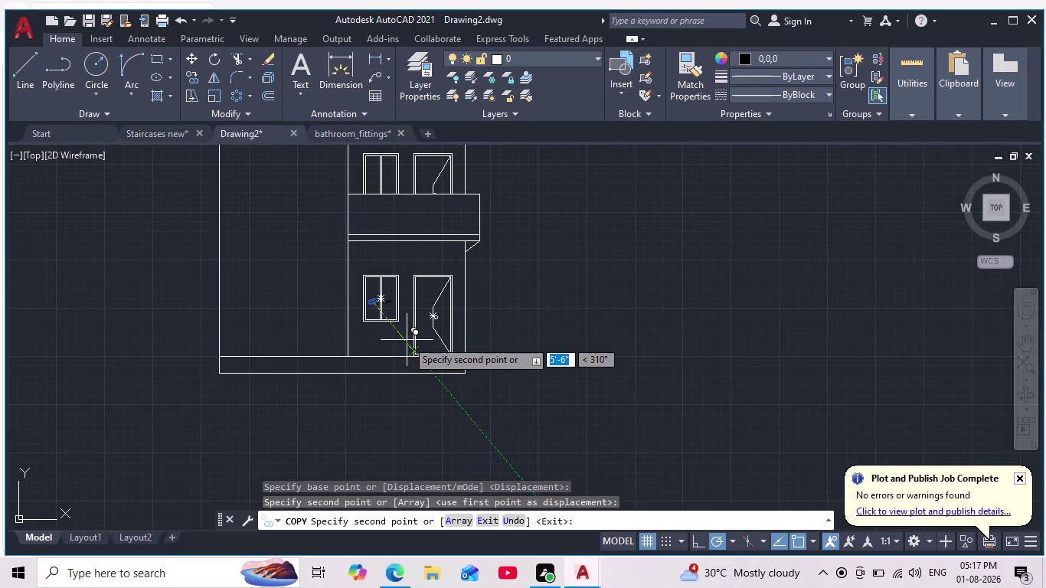
scroll(up, 3)
scroll(up, 3)
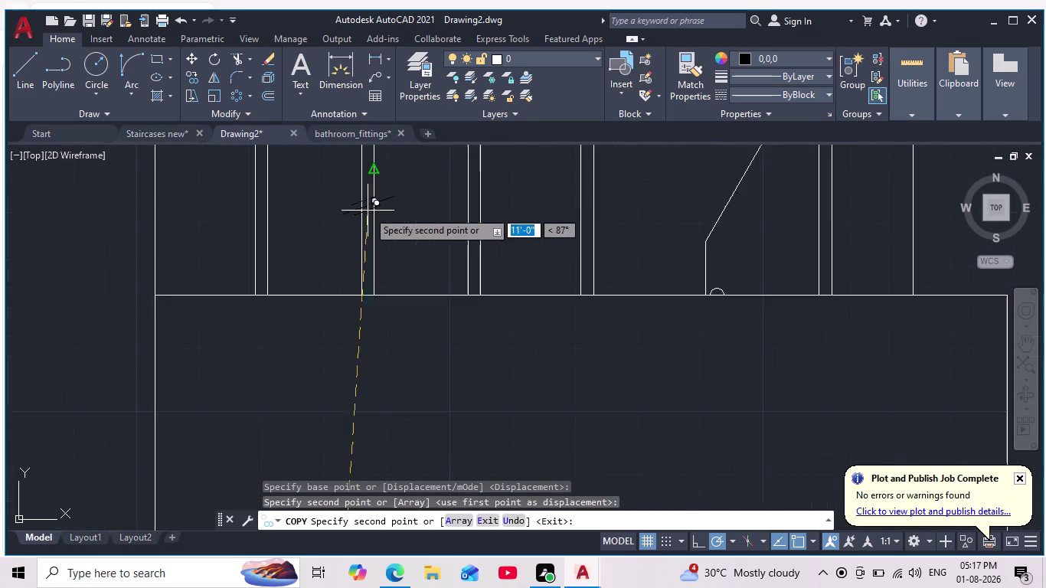
middle_drag(368, 210, 390, 287)
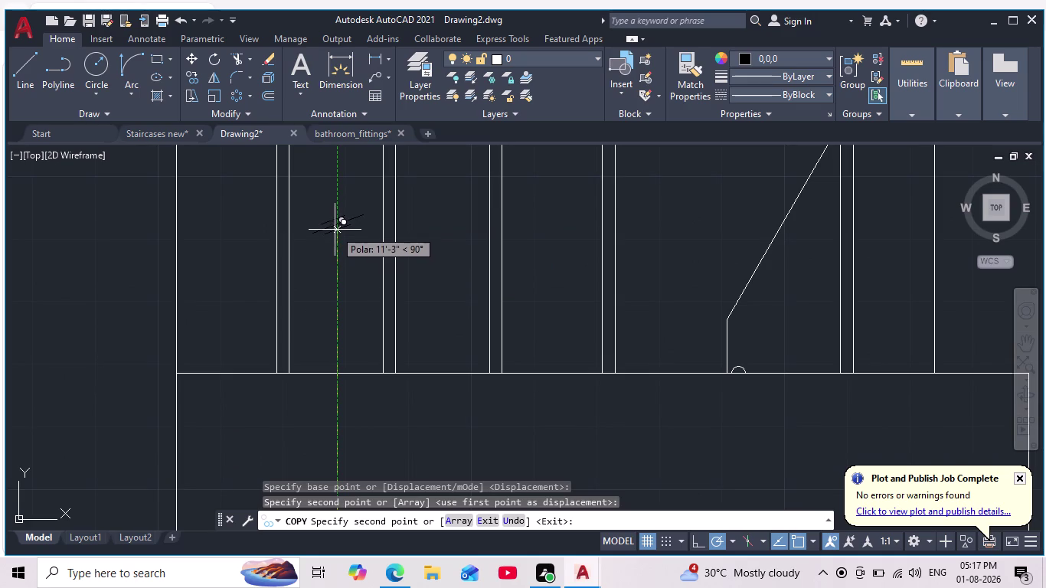
scroll(down, 3)
click(335, 244)
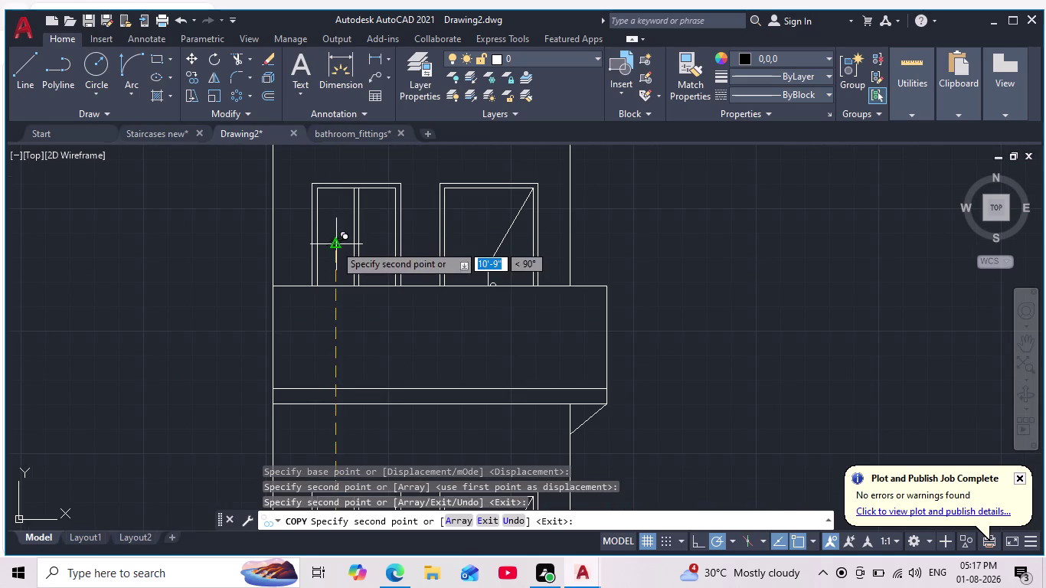
key(Escape)
Copy the upper window's reflection lines into its other pane.
scroll(up, 3)
drag(356, 198, 358, 212)
click(312, 287)
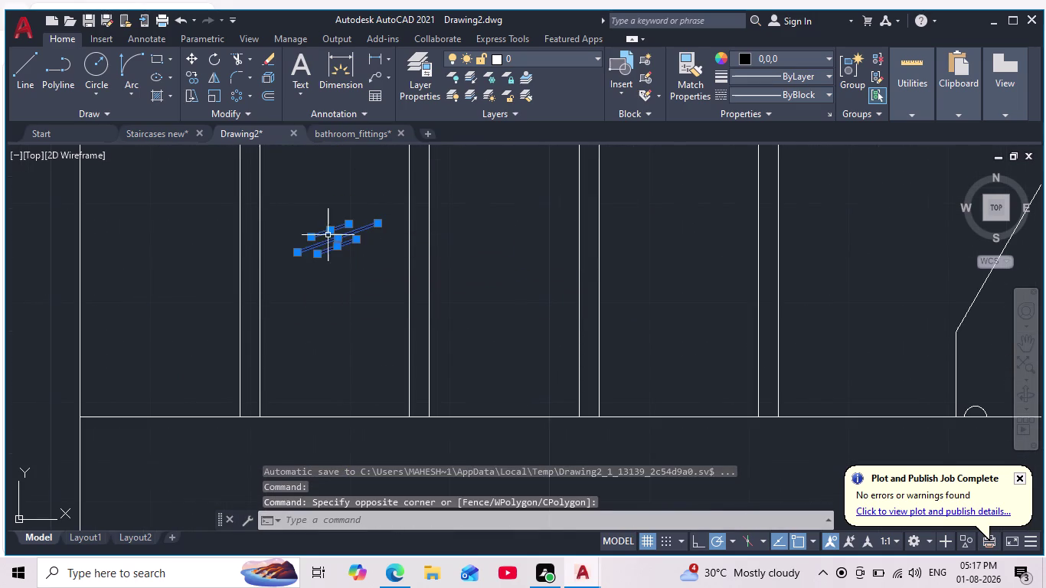
click(197, 70)
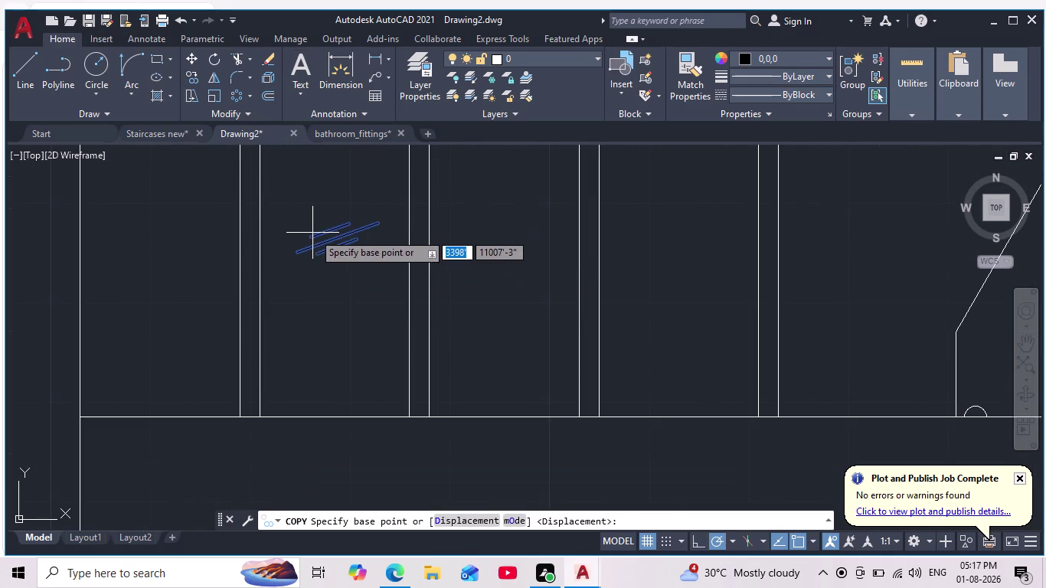
click(340, 239)
scroll(down, 3)
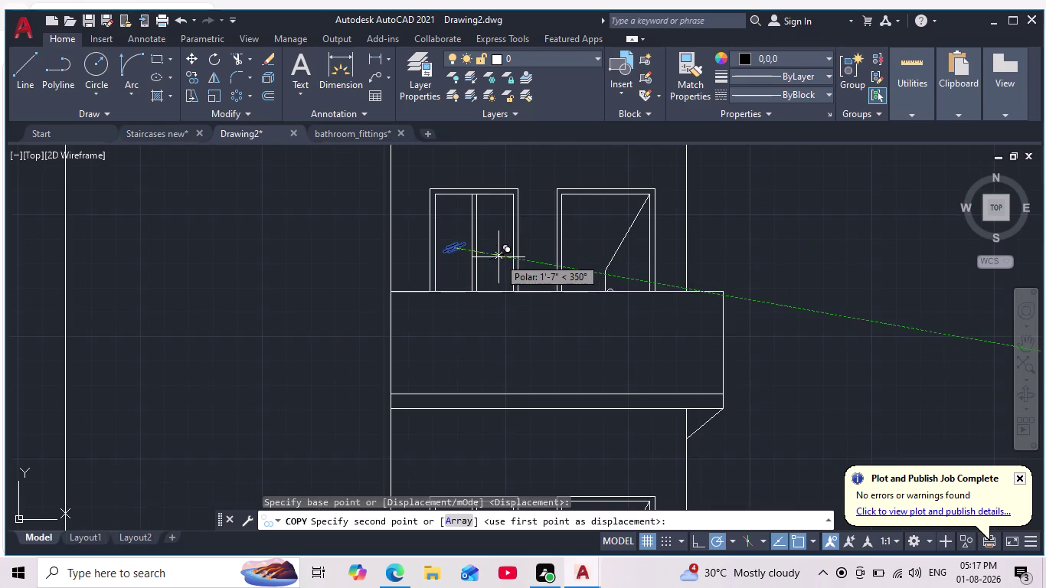
scroll(up, 3)
click(495, 243)
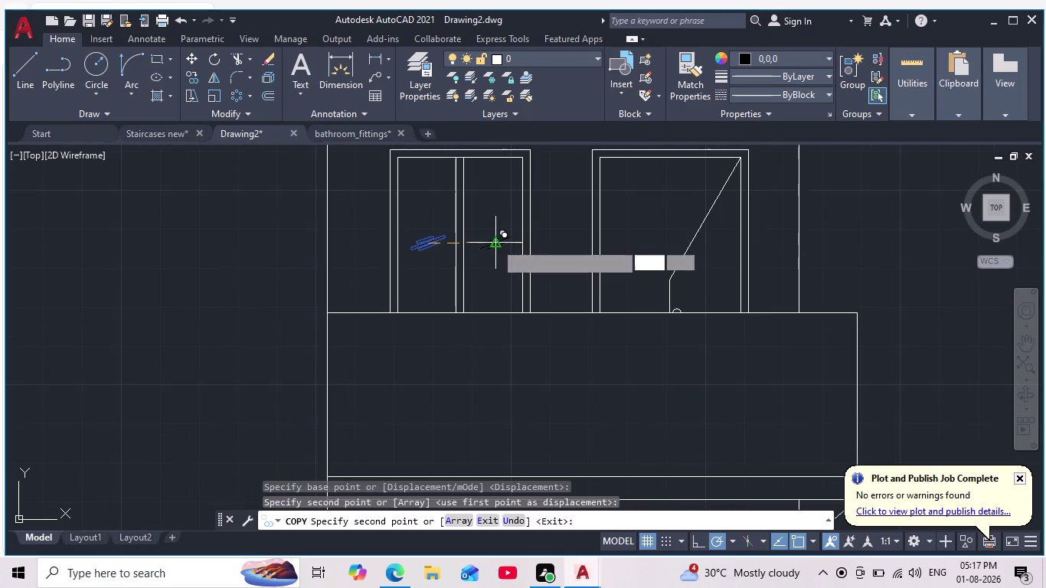
key(Escape)
scroll(down, 3)
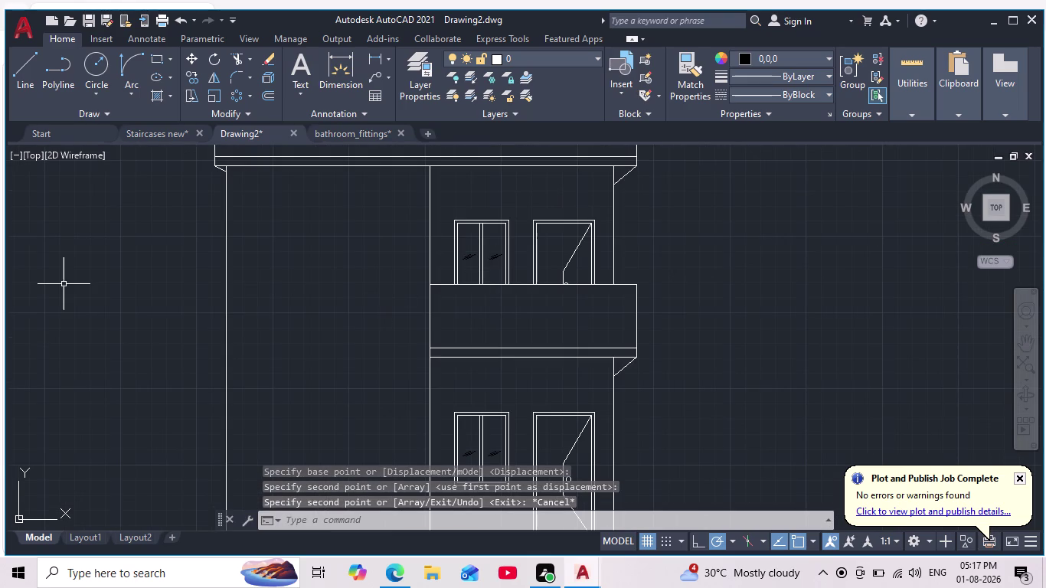
Start a solid hatch coloured 173,221,247 and fill both upper window panes.
key(h)
key(Return)
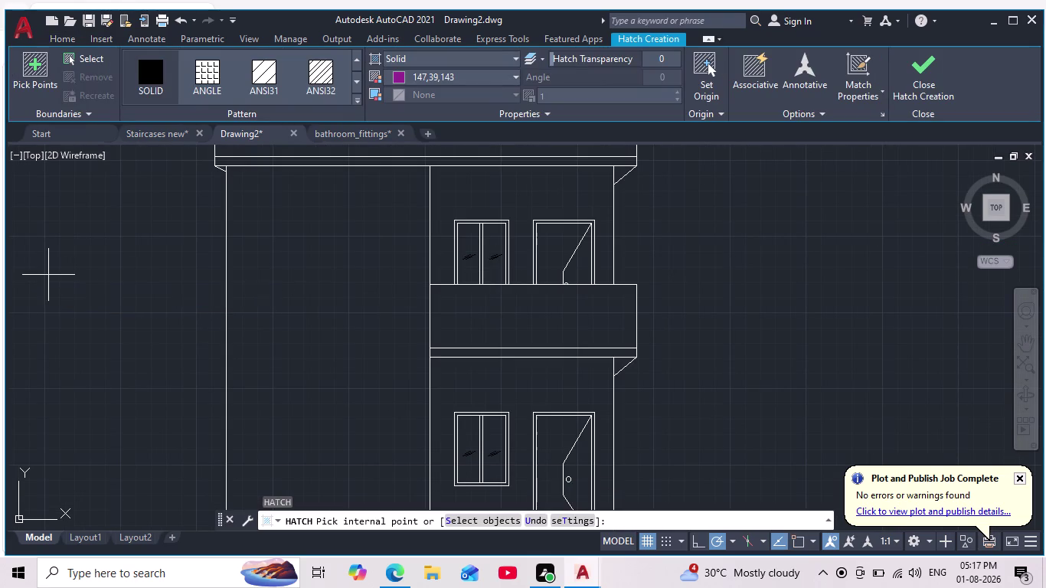
click(402, 72)
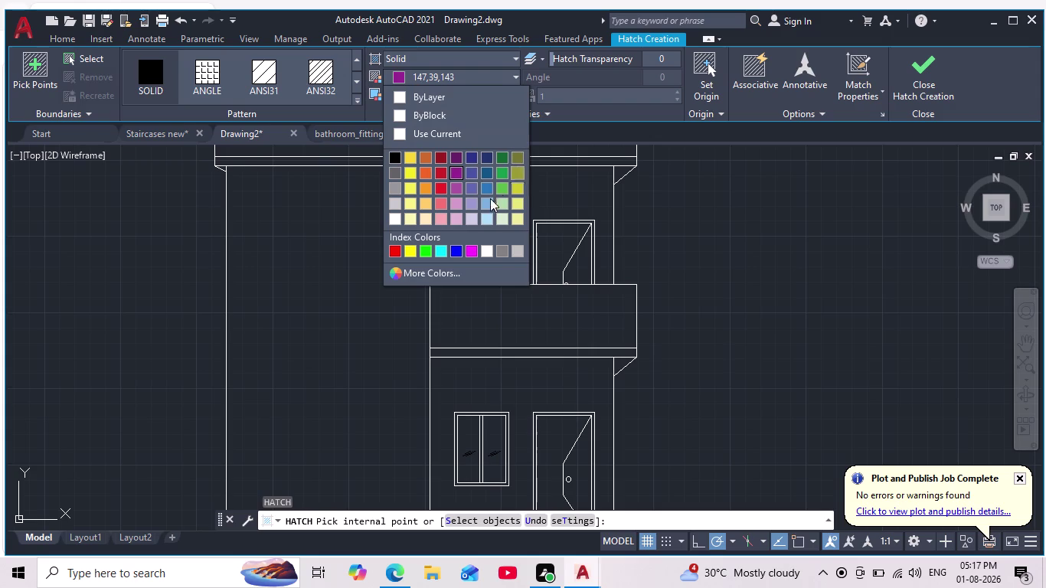
click(489, 217)
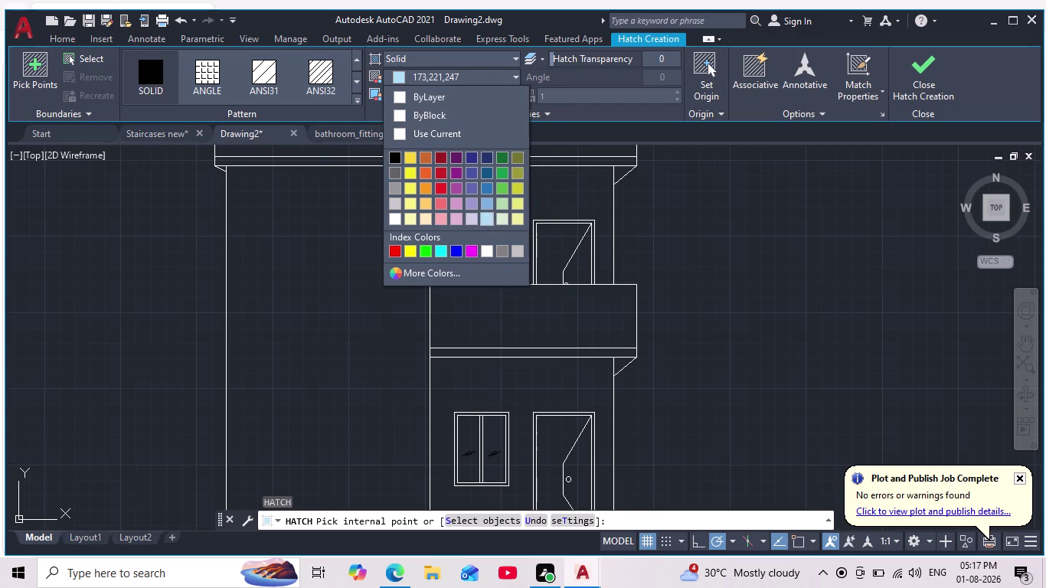
click(470, 236)
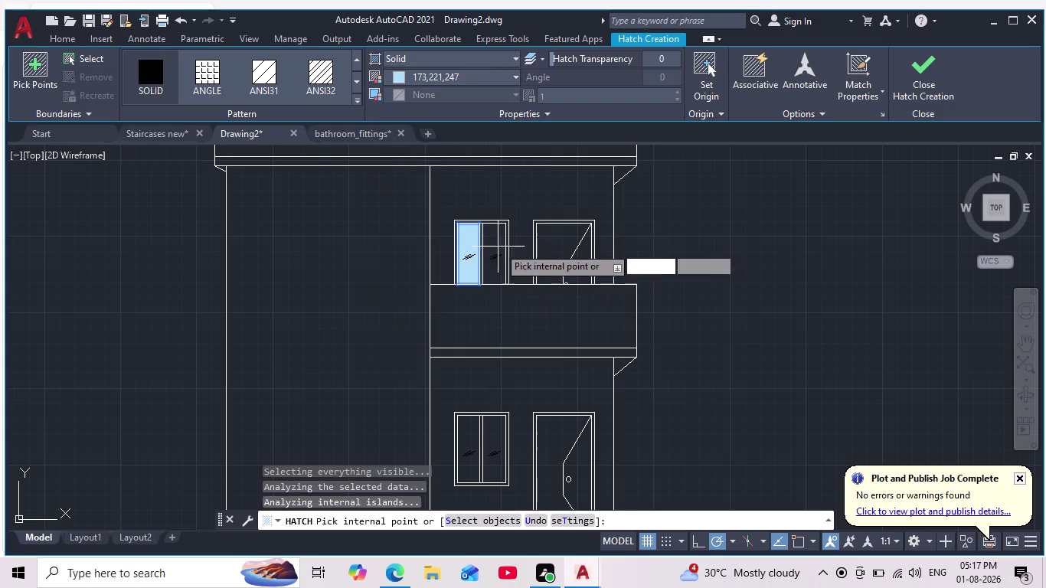
click(501, 243)
Fill both lower window panes with the same pale blue and finish the hatch.
scroll(down, 3)
middle_drag(493, 285, 512, 229)
scroll(down, 3)
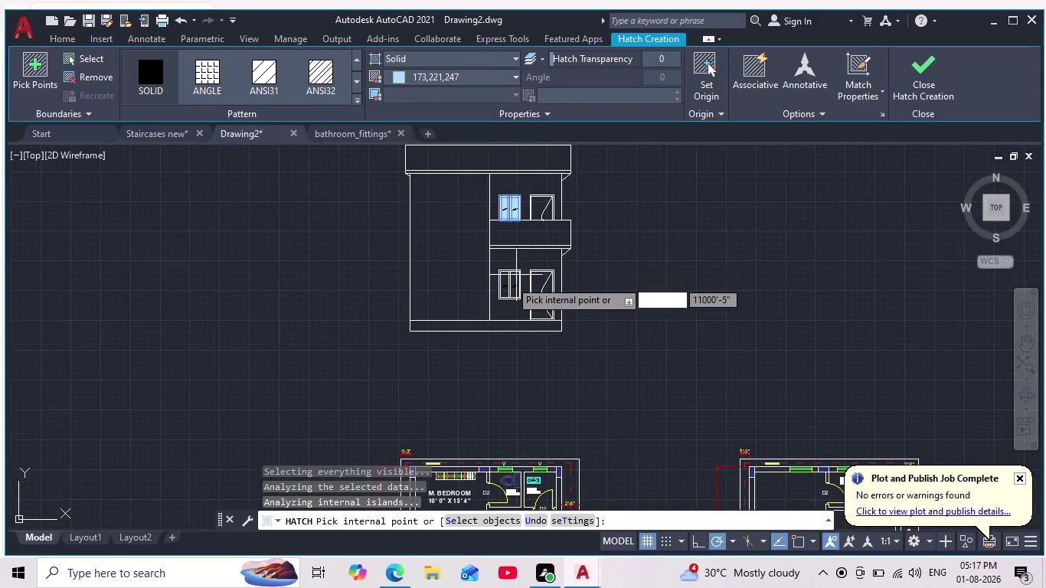
scroll(up, 3)
click(478, 267)
click(538, 267)
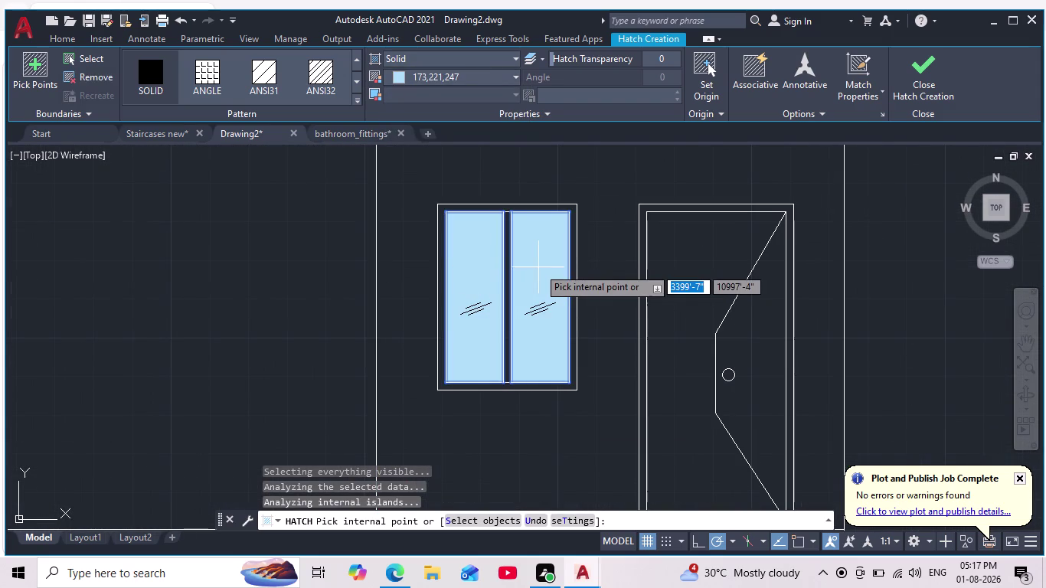
key(Escape)
scroll(down, 3)
scroll(down, 3)
middle_drag(711, 249, 700, 276)
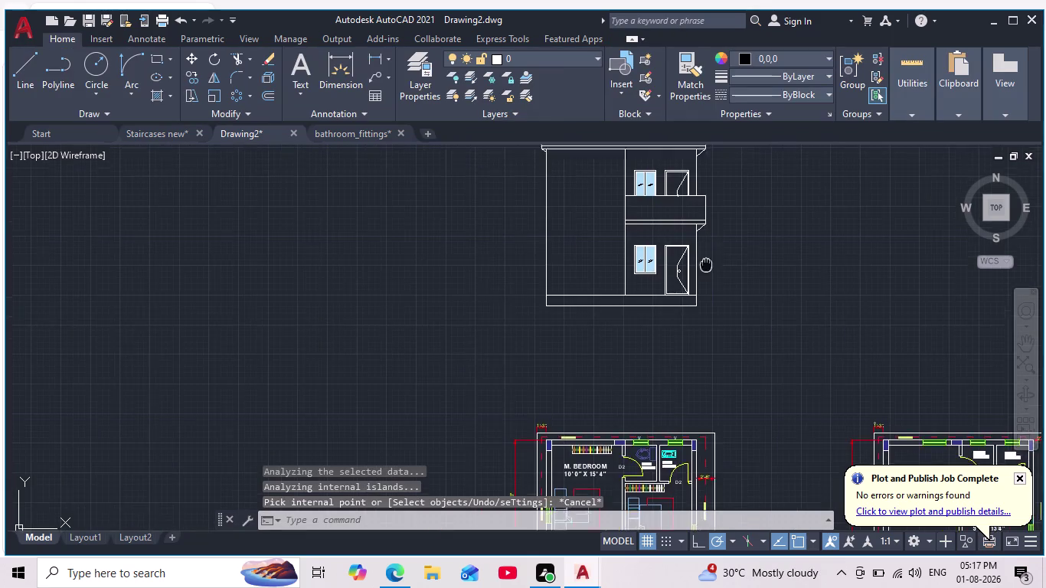
middle_drag(699, 276, 617, 393)
scroll(down, 3)
scroll(up, 3)
scroll(down, 3)
middle_drag(629, 400, 643, 361)
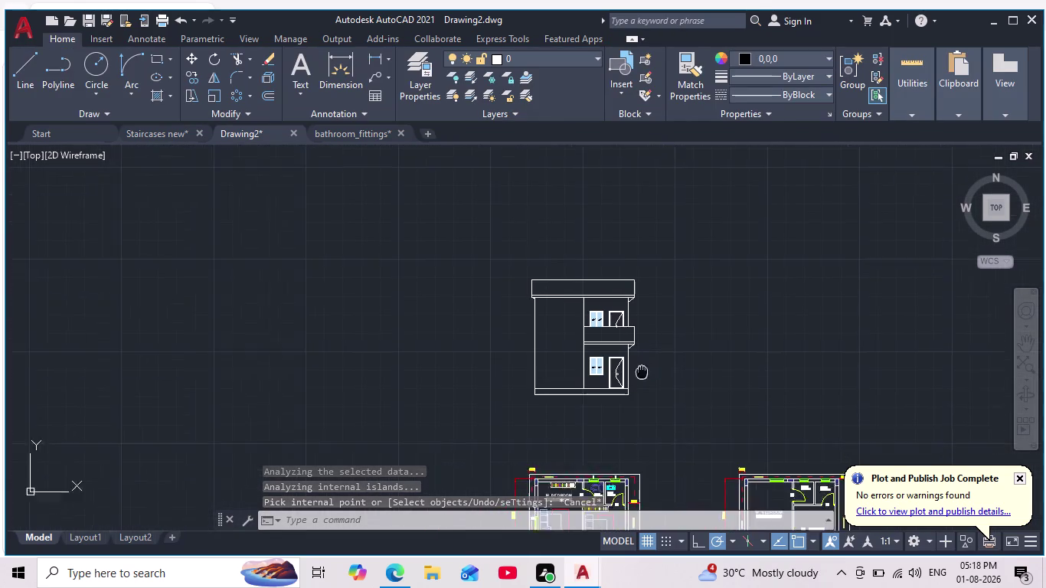
middle_drag(643, 362, 645, 359)
scroll(up, 3)
middle_drag(644, 368, 658, 433)
Pan and zoom around the house elevation to recentre it in view.
scroll(down, 3)
scroll(up, 3)
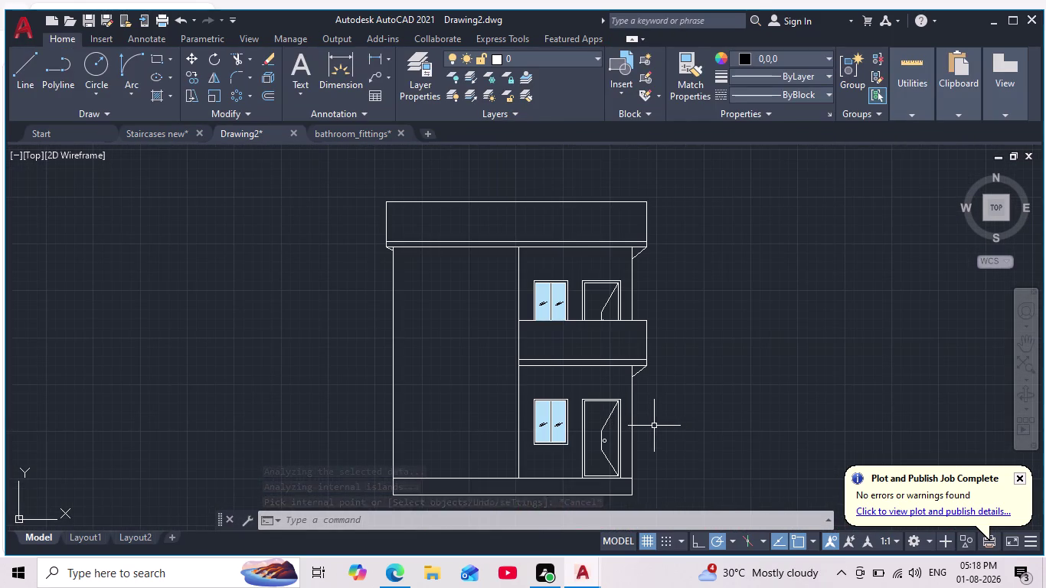
middle_drag(684, 432, 693, 423)
scroll(down, 3)
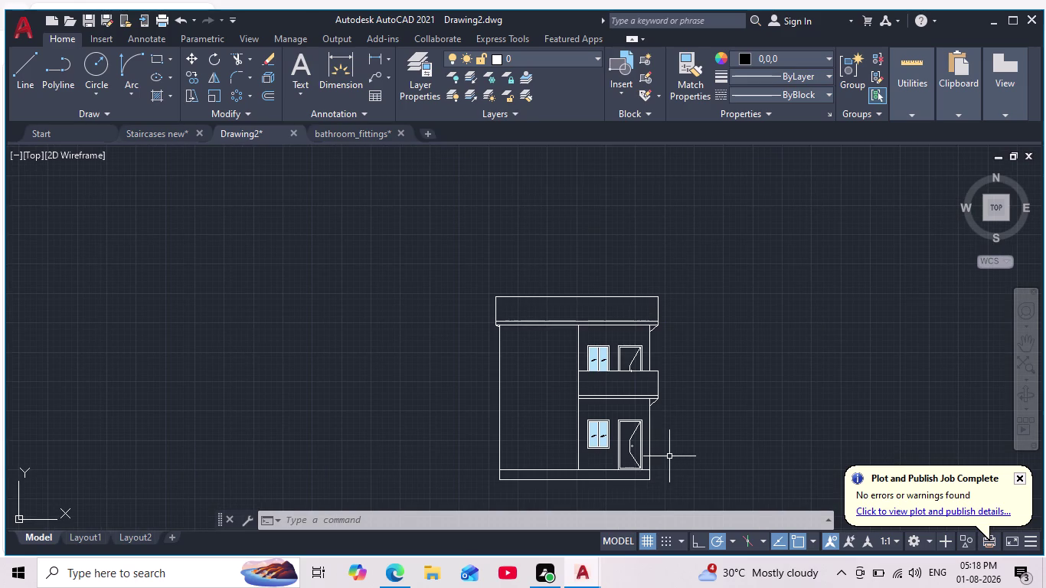
scroll(up, 3)
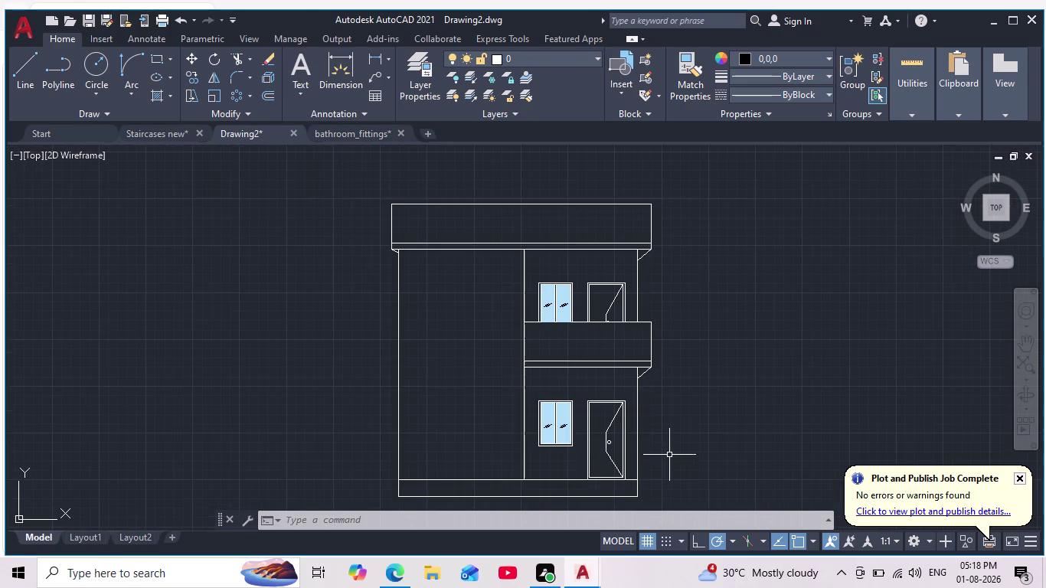
scroll(down, 3)
scroll(down, 3)
middle_drag(715, 412, 683, 277)
scroll(down, 3)
scroll(up, 3)
scroll(up, 3)
middle_drag(688, 276, 656, 358)
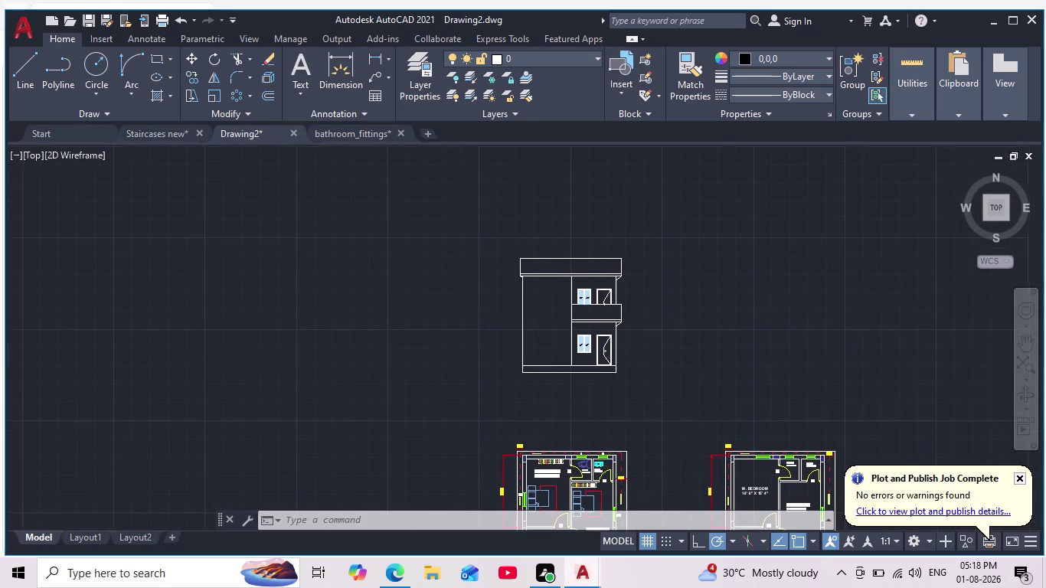
scroll(up, 3)
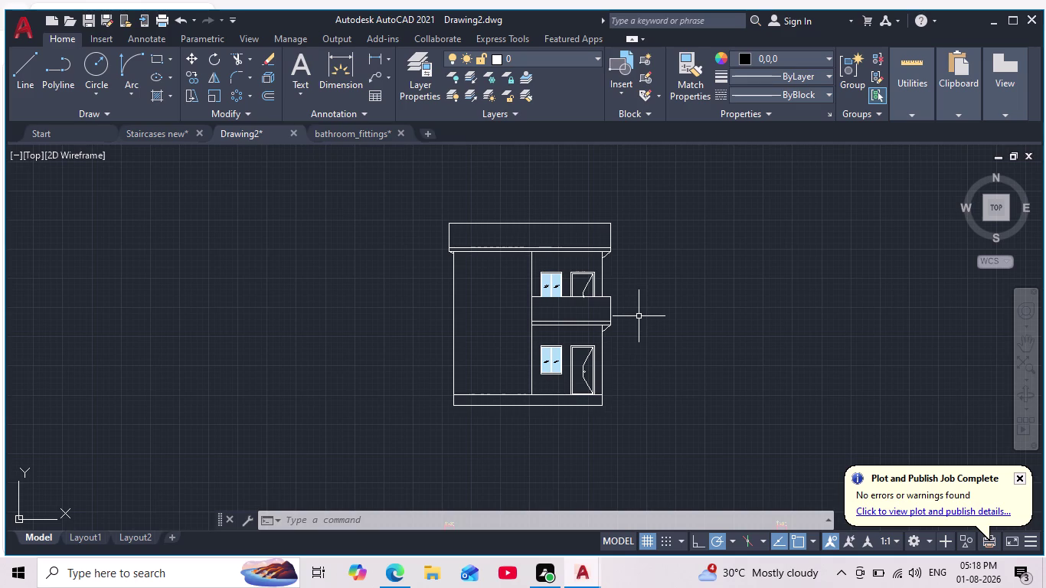
scroll(up, 3)
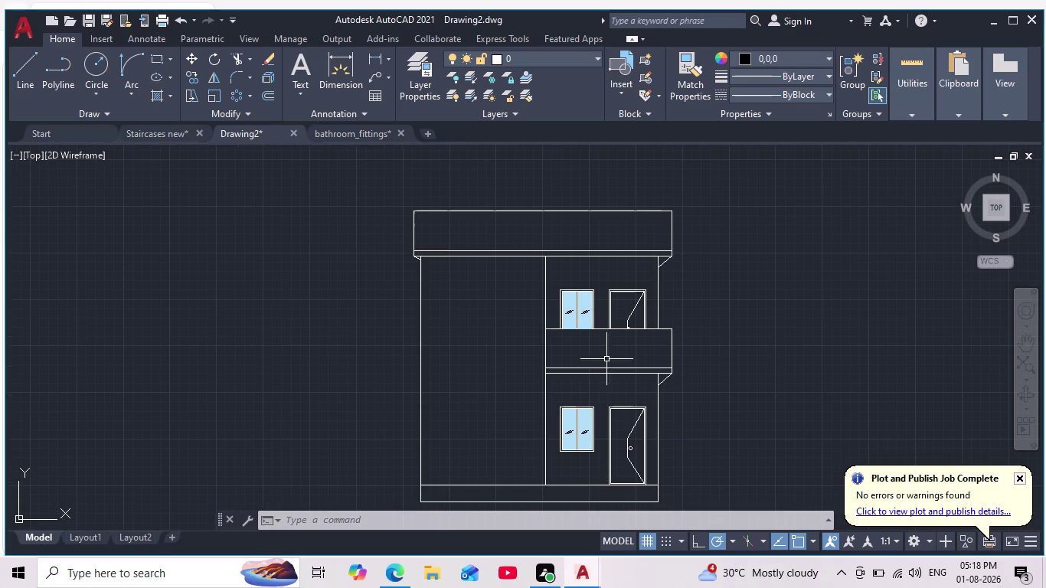
scroll(down, 3)
scroll(up, 3)
middle_drag(550, 367, 519, 401)
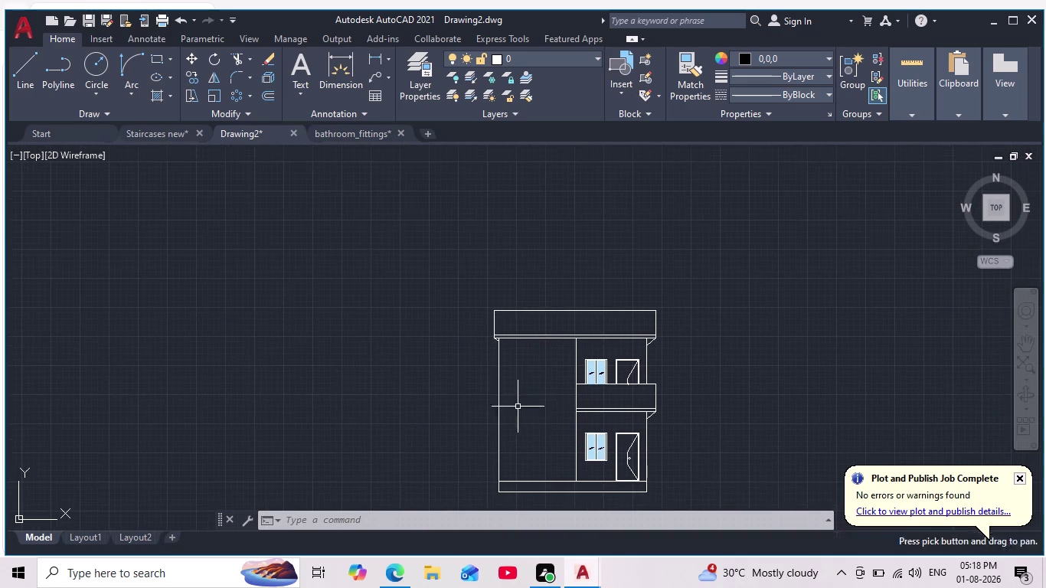
scroll(up, 3)
scroll(down, 3)
middle_drag(609, 415, 568, 419)
scroll(down, 3)
scroll(up, 3)
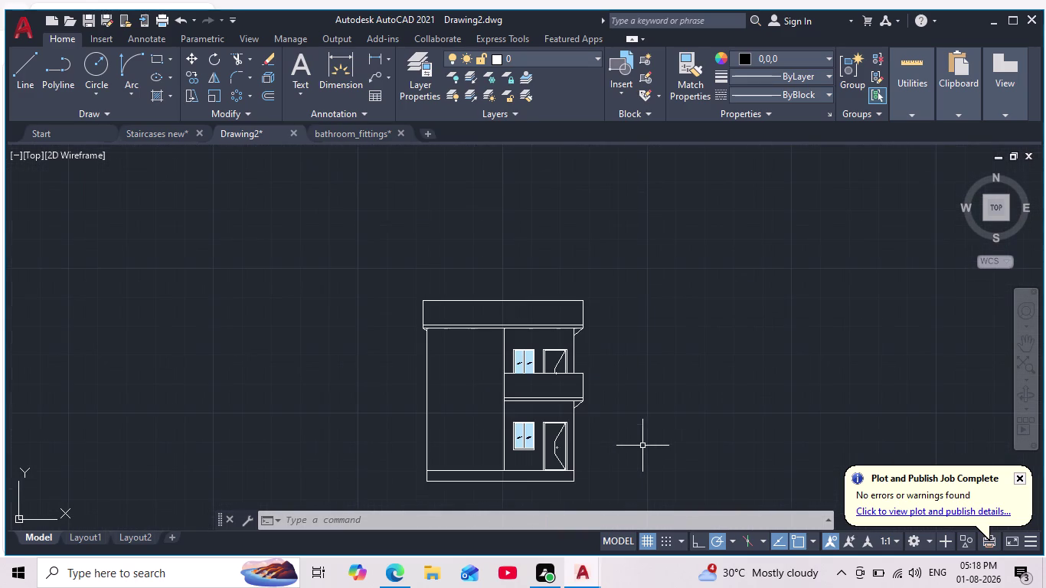
scroll(up, 3)
Cancel leftover commands, bring the upper floor into view, and start a new hatch.
key(h)
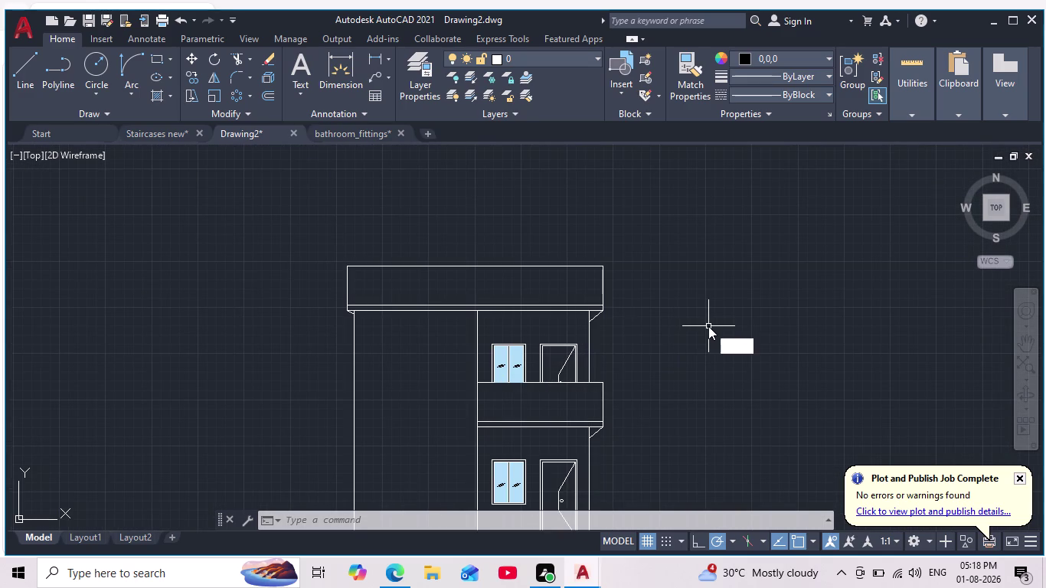
key(Escape)
key(Escape)
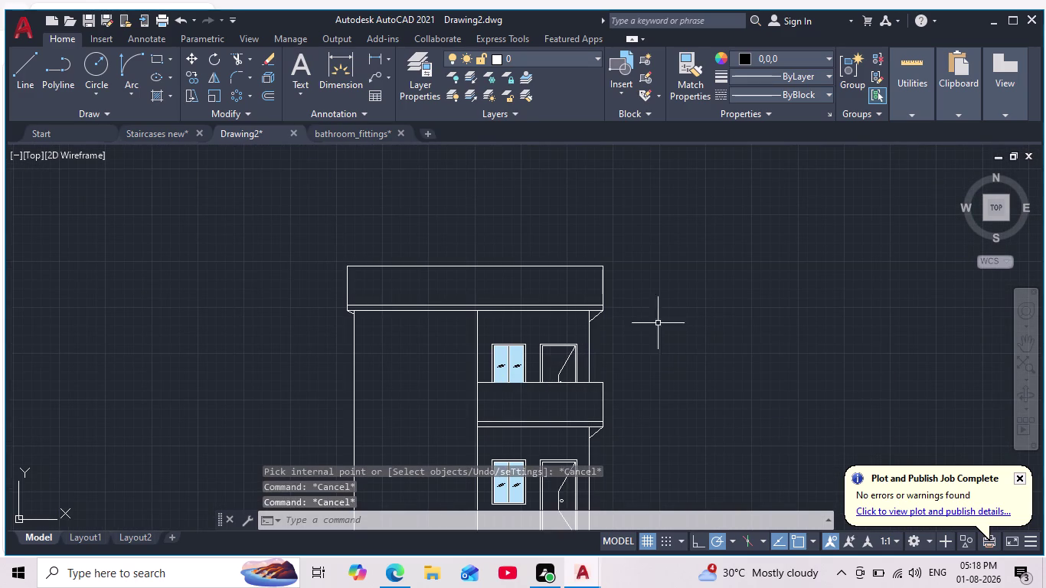
scroll(up, 3)
middle_drag(636, 348, 714, 257)
key(h)
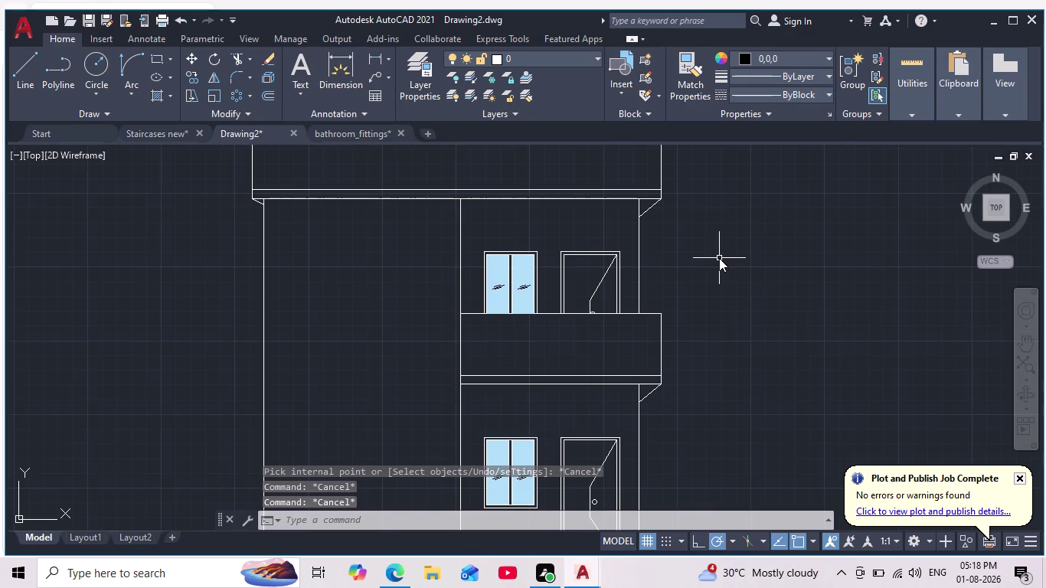
key(Return)
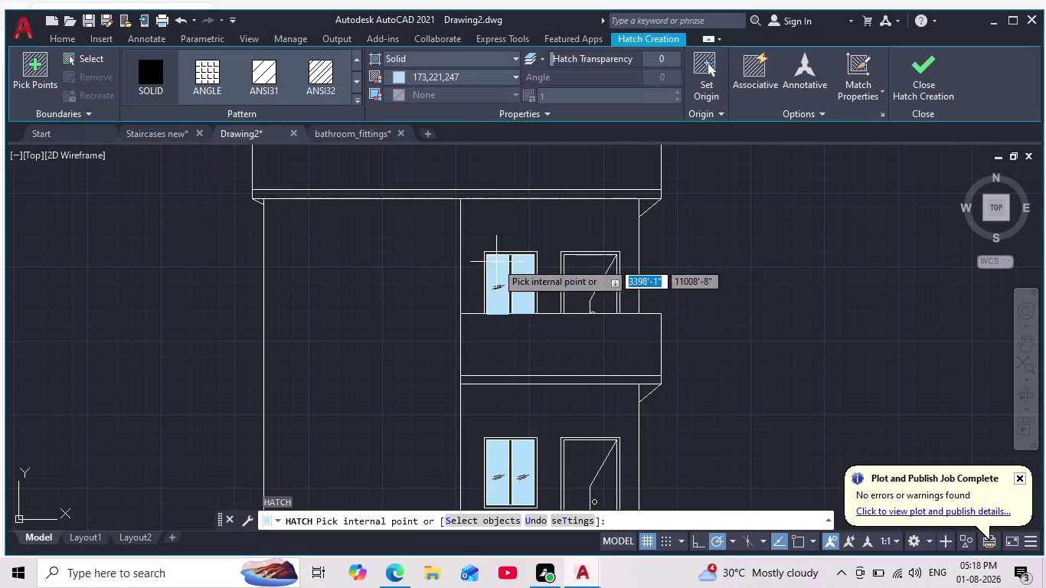
Set the hatch colour to dark grey 99,100,102 and fill the upper window frame.
click(399, 78)
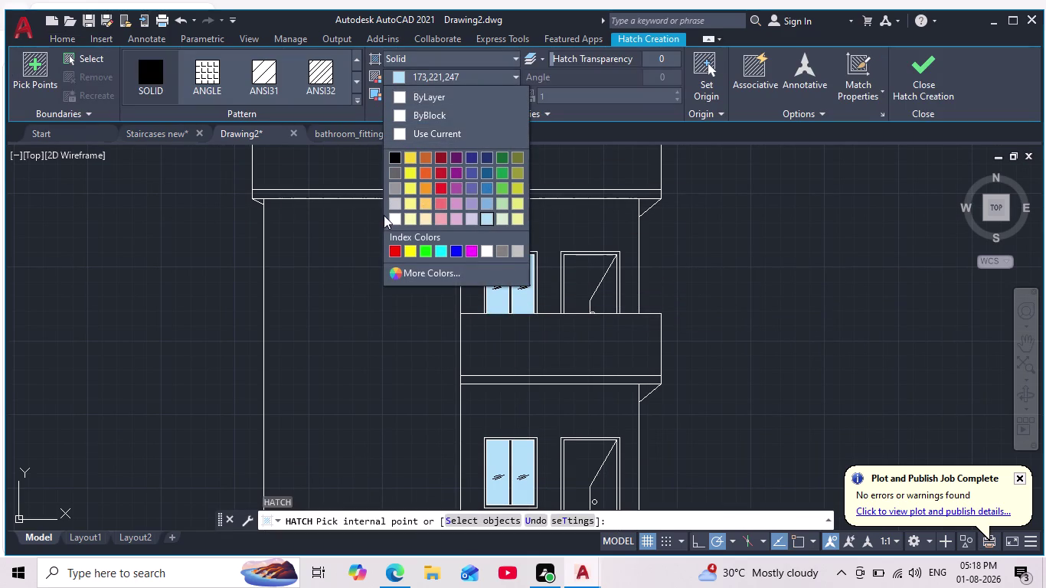
click(394, 172)
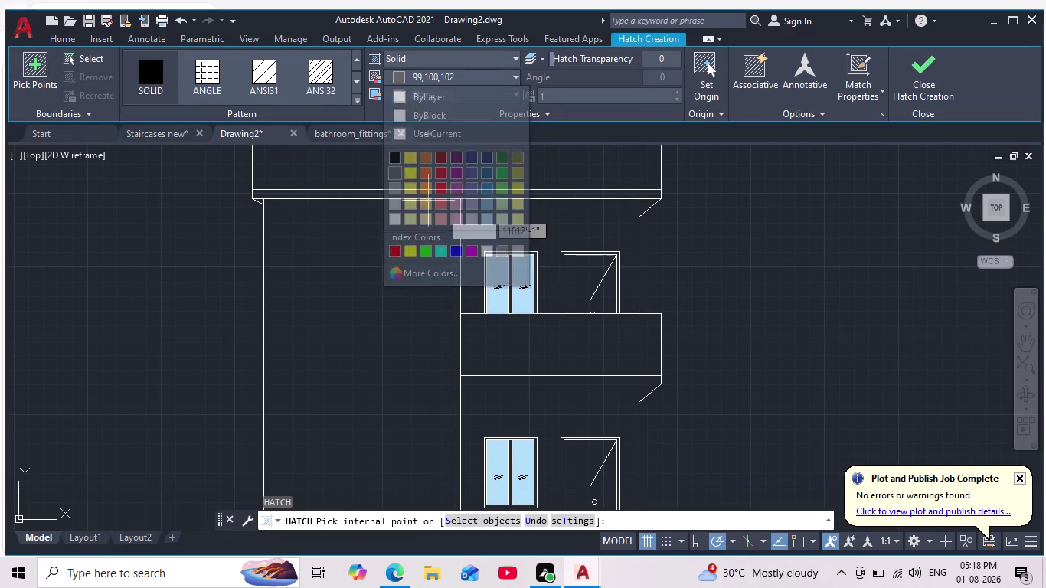
scroll(up, 3)
click(505, 277)
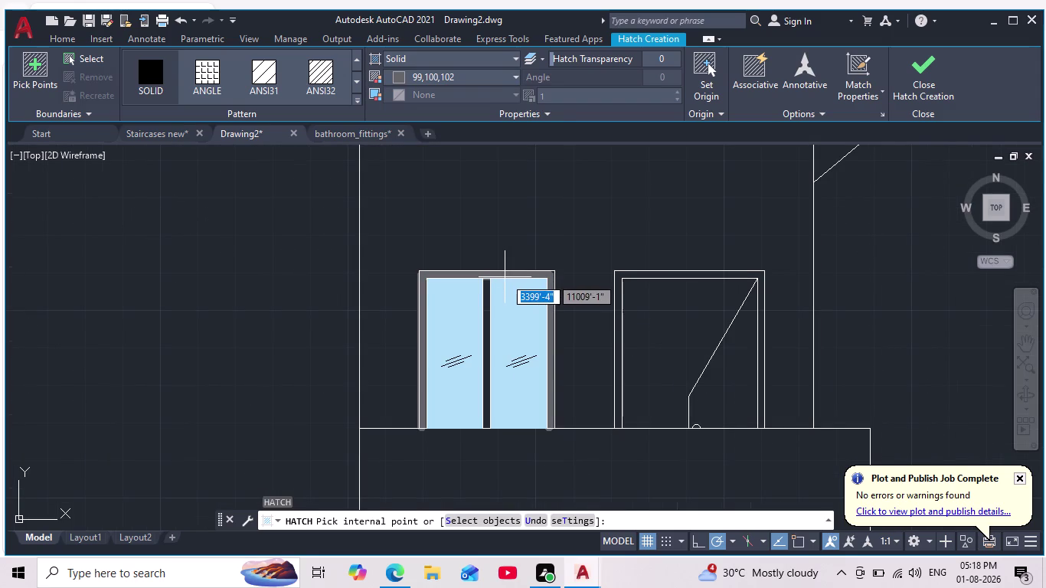
click(486, 356)
scroll(down, 3)
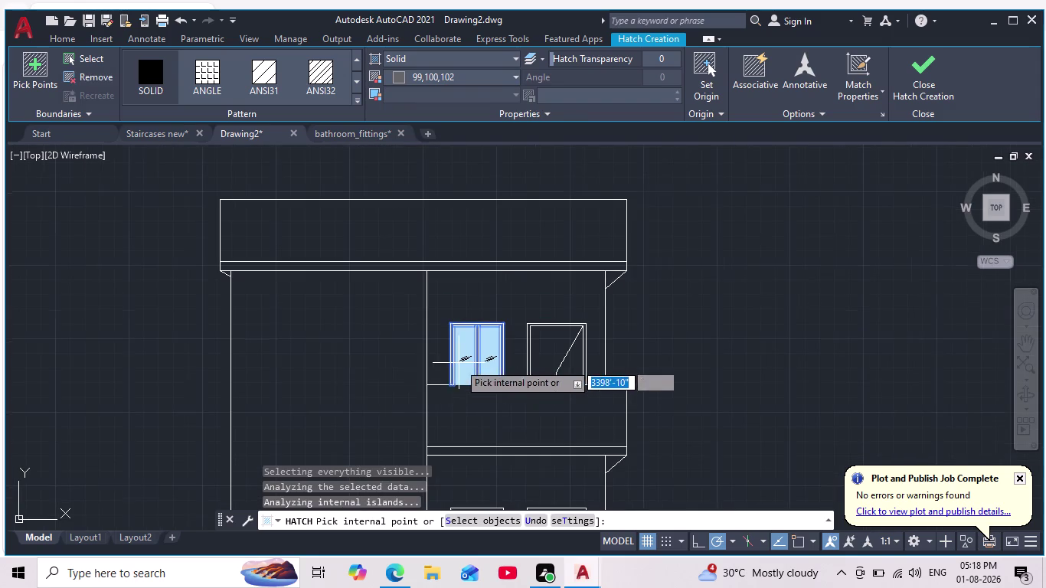
middle_drag(305, 383, 324, 349)
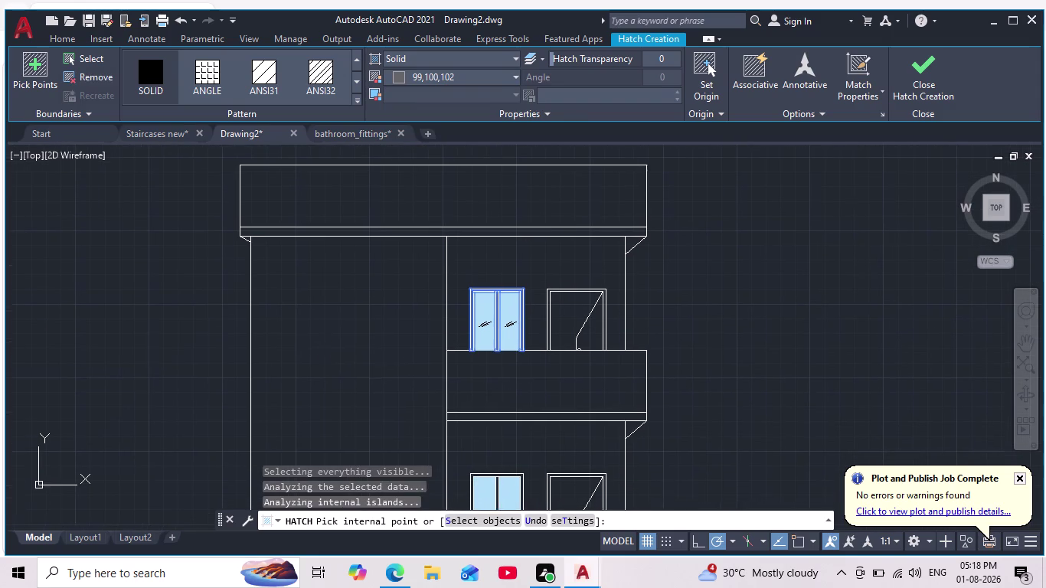
key(Escape)
Repeat the dark grey hatch to fill the ground-floor window frame.
scroll(down, 3)
middle_drag(343, 360, 354, 294)
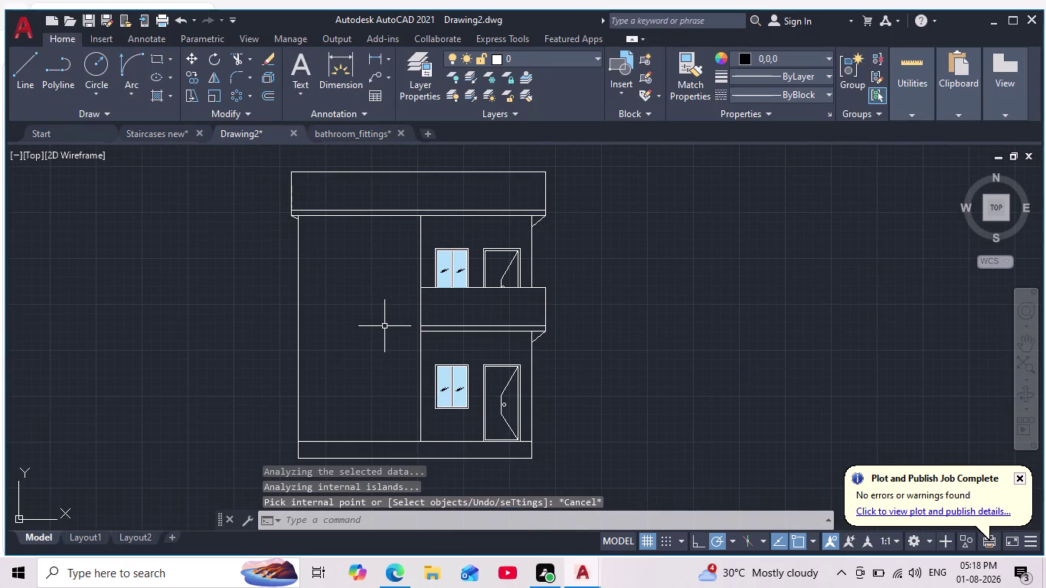
scroll(up, 3)
middle_drag(381, 291, 368, 261)
scroll(down, 3)
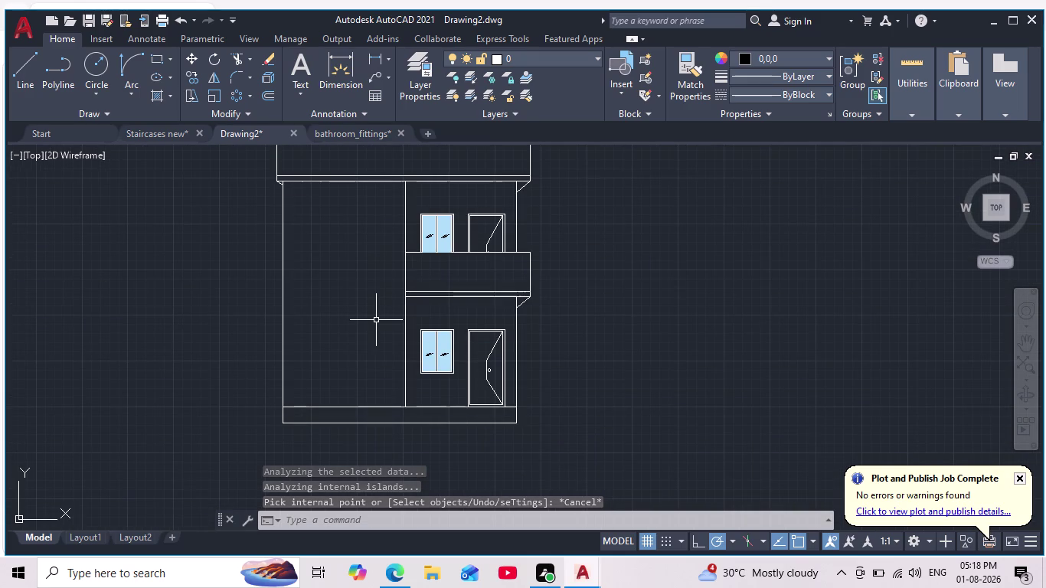
scroll(up, 3)
scroll(up, 3)
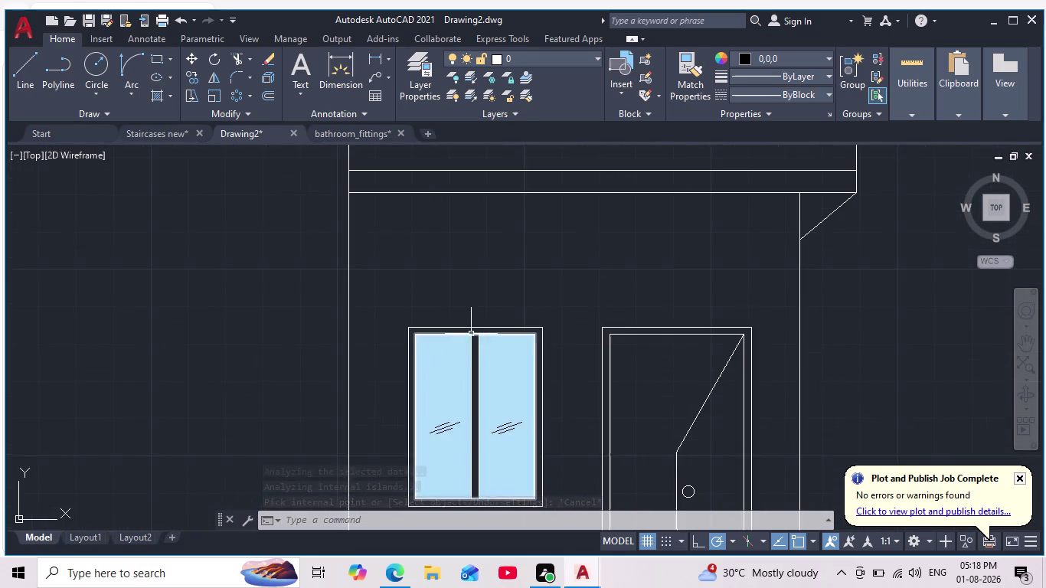
scroll(up, 3)
middle_drag(474, 278, 467, 248)
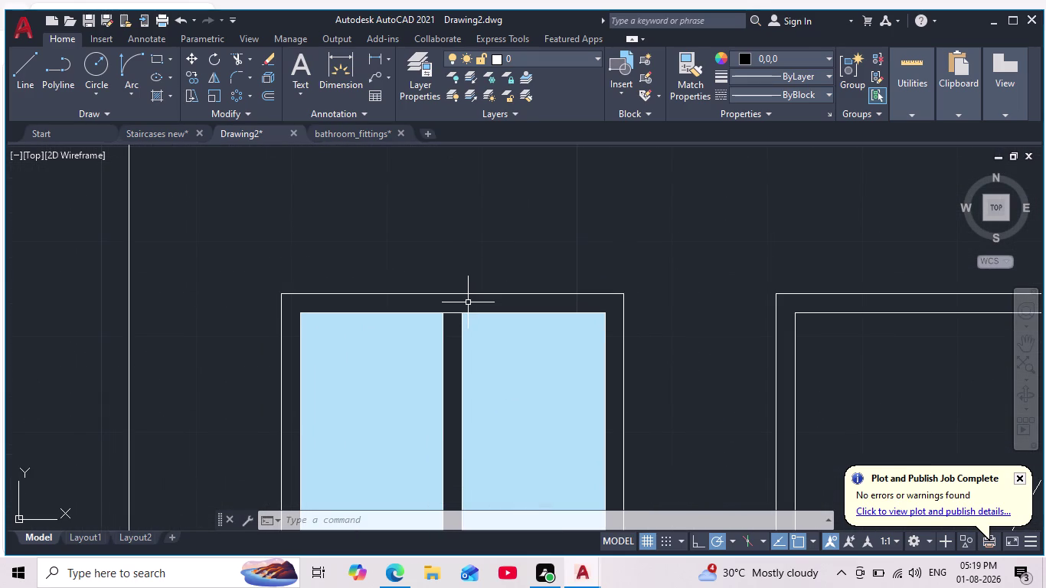
key(space)
click(432, 306)
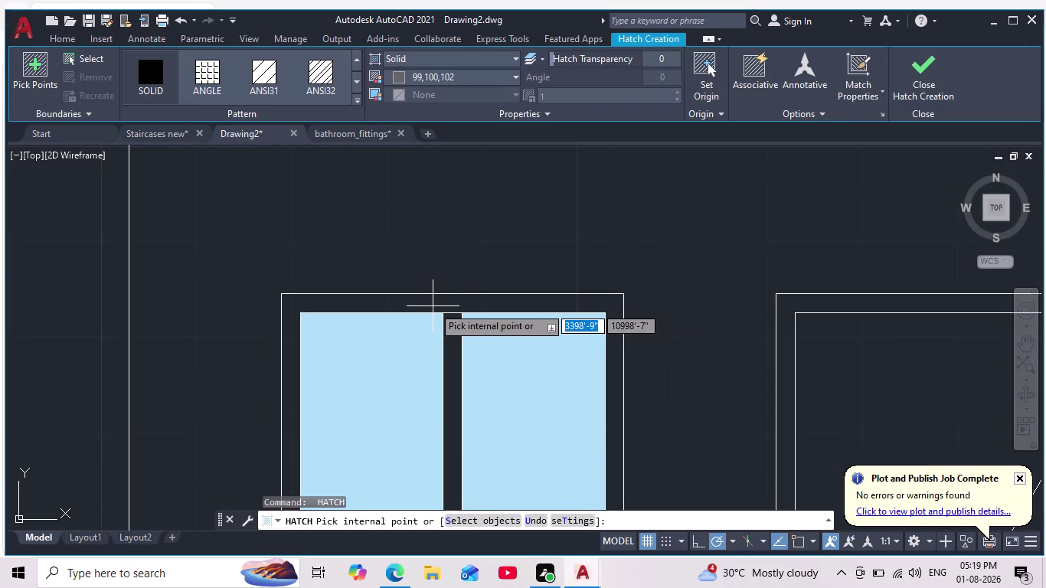
scroll(down, 3)
middle_drag(437, 293, 465, 227)
click(476, 330)
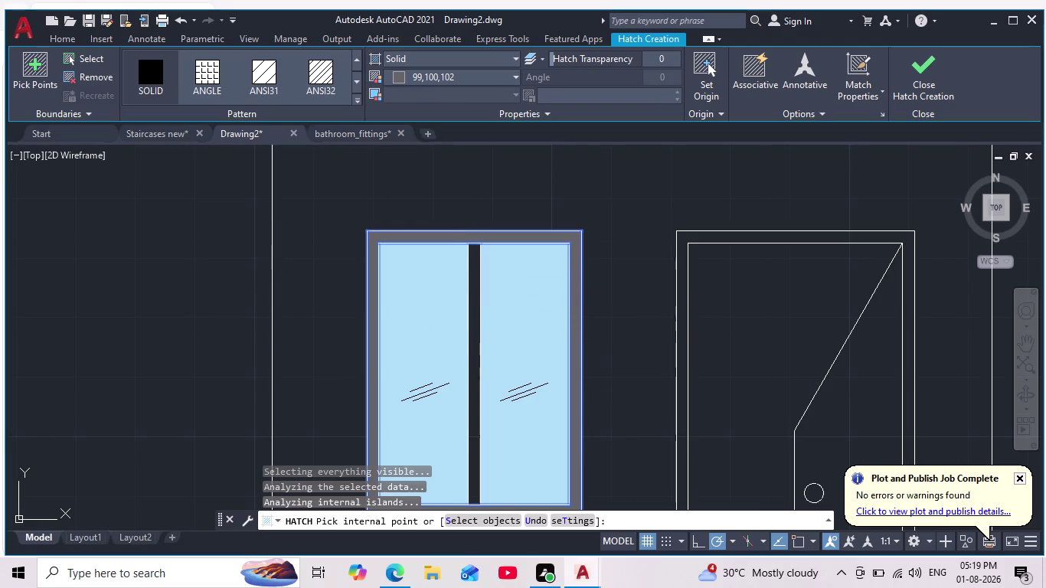
scroll(down, 3)
key(Return)
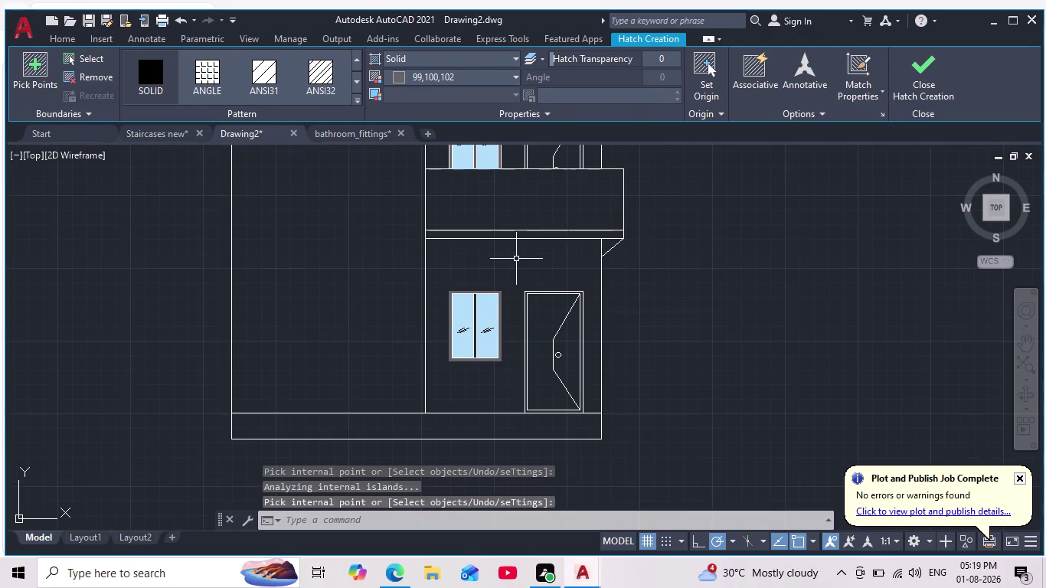
scroll(down, 3)
middle_drag(565, 314, 547, 379)
scroll(down, 3)
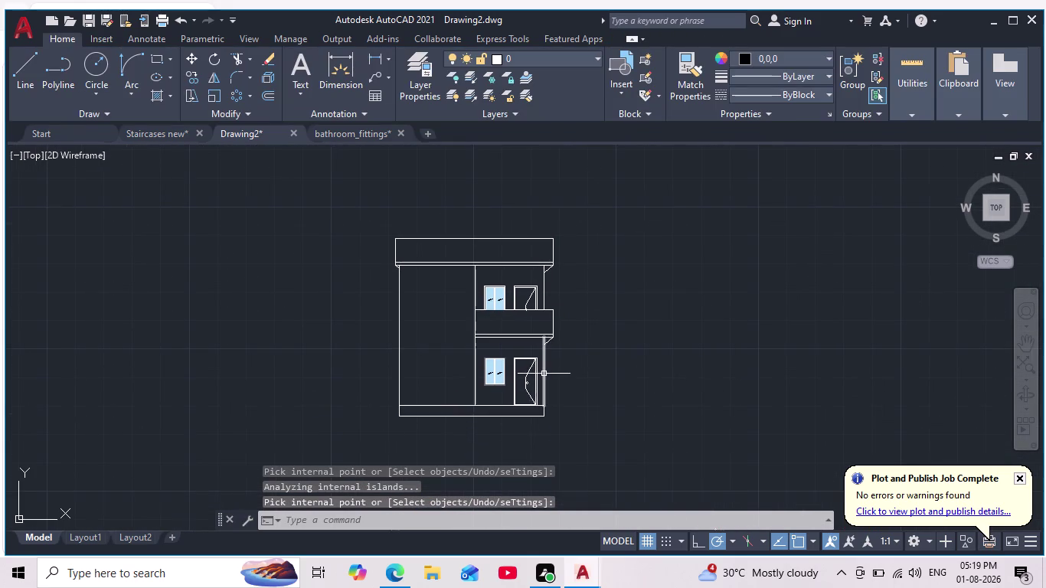
Start a hatch with its colour set to ByLayer near the upper doorway.
scroll(up, 3)
middle_drag(595, 335, 626, 297)
scroll(up, 3)
middle_drag(627, 303, 622, 347)
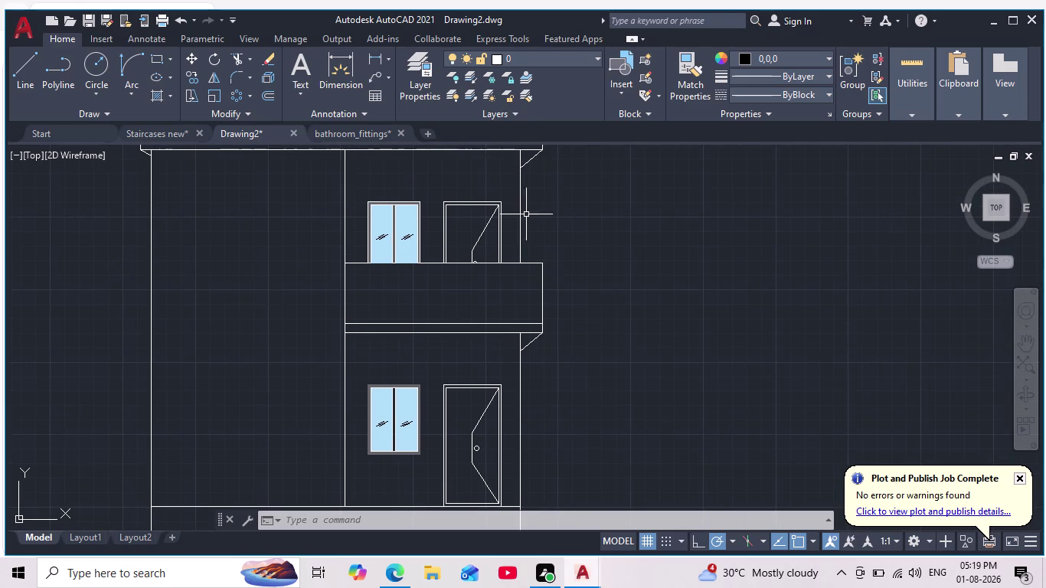
scroll(up, 3)
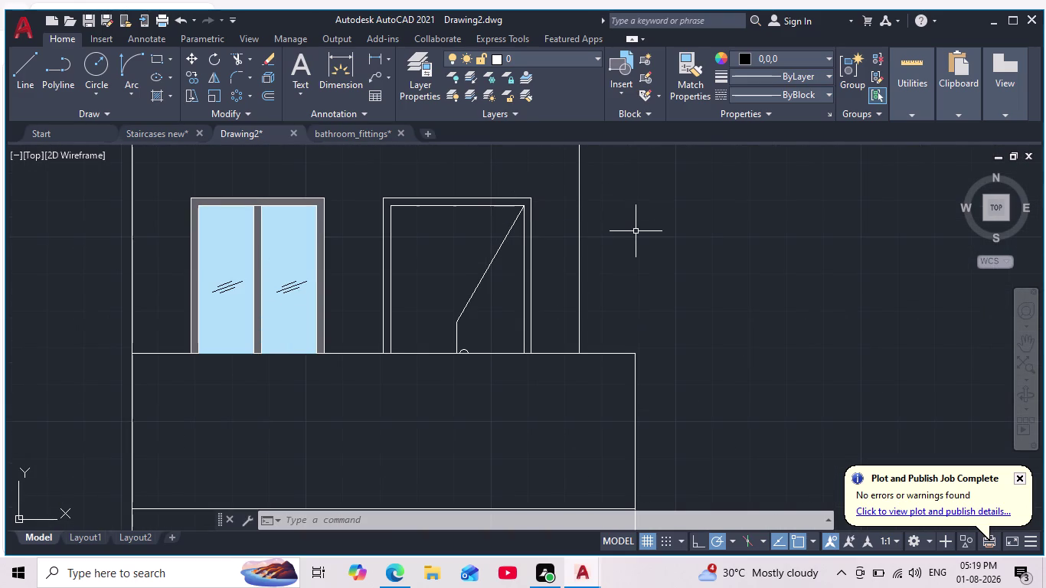
key(h)
key(Return)
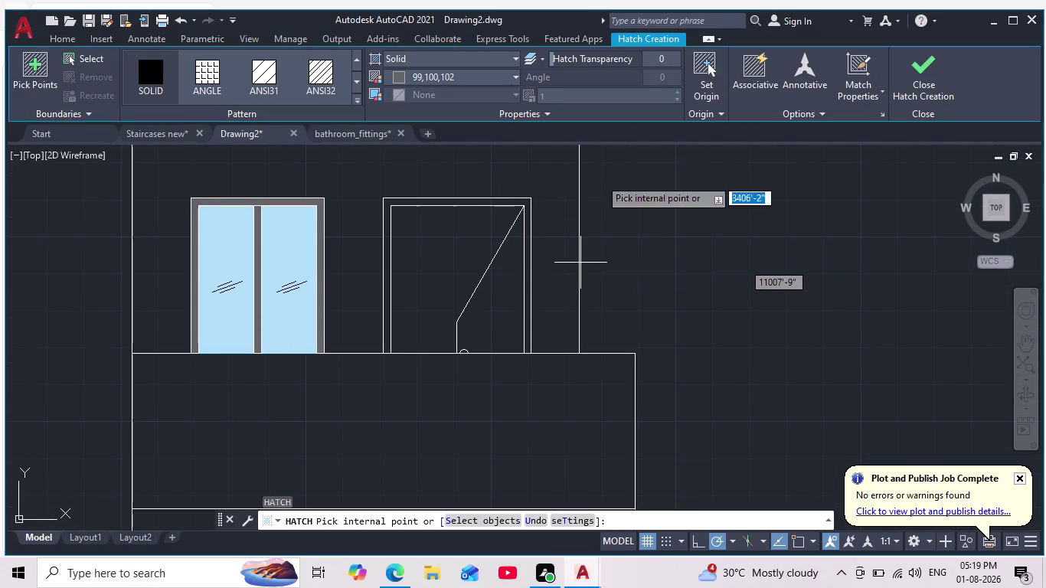
click(396, 77)
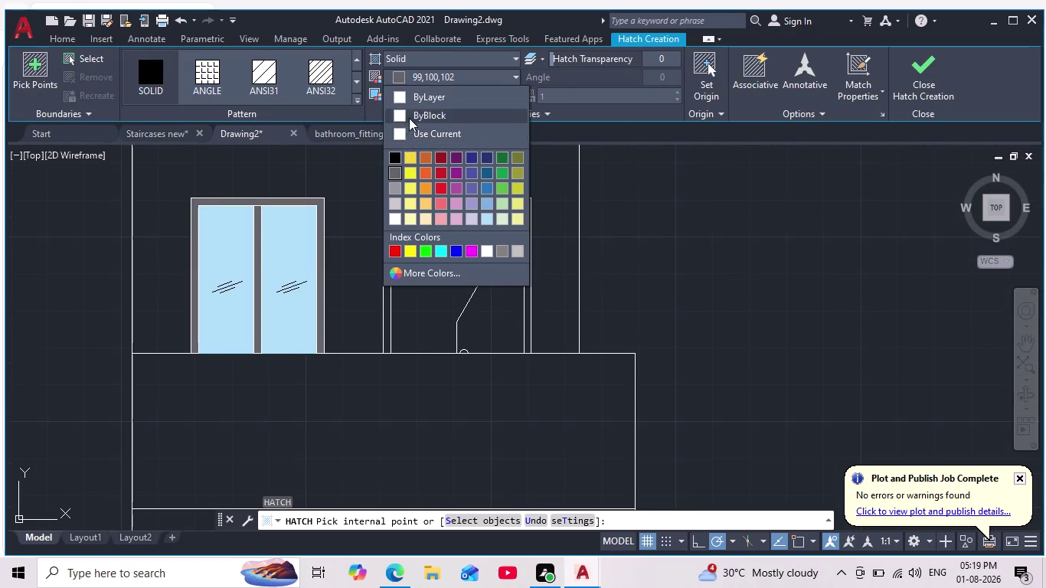
click(410, 97)
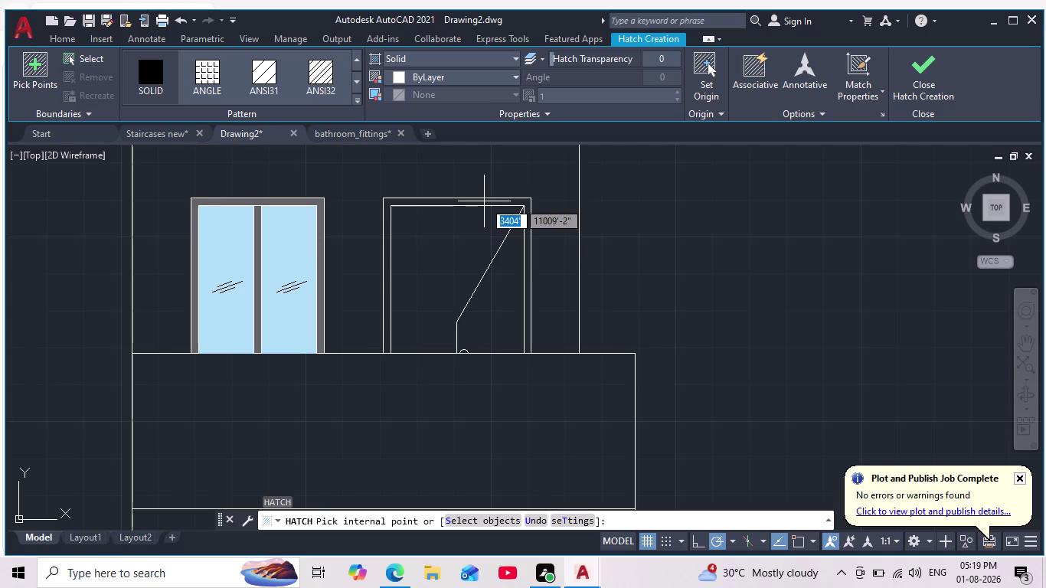
Fill the upper and ground-floor door frames with the white solid hatch.
scroll(up, 3)
click(483, 202)
scroll(down, 3)
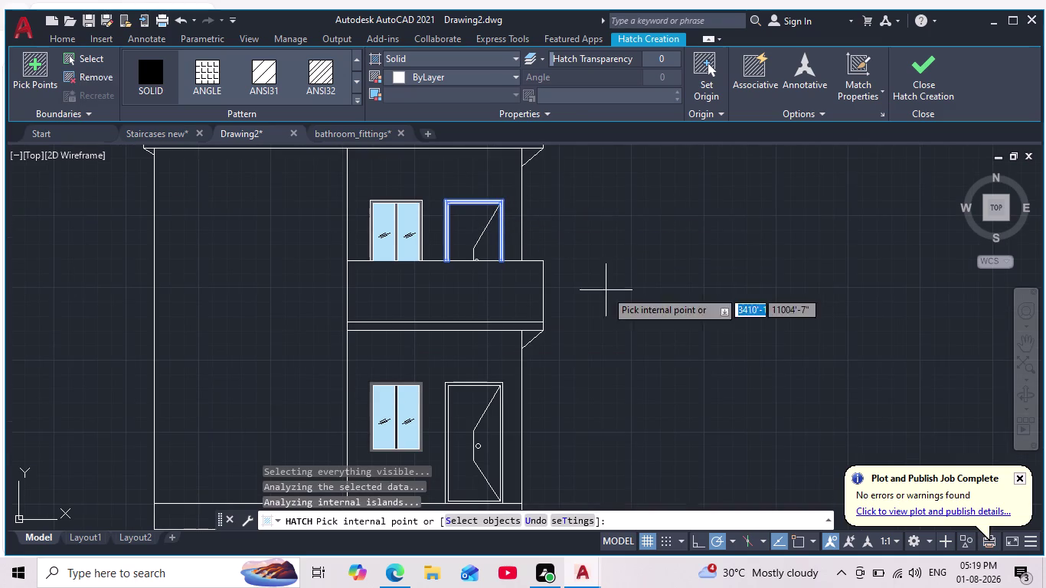
middle_drag(611, 320, 617, 248)
scroll(up, 3)
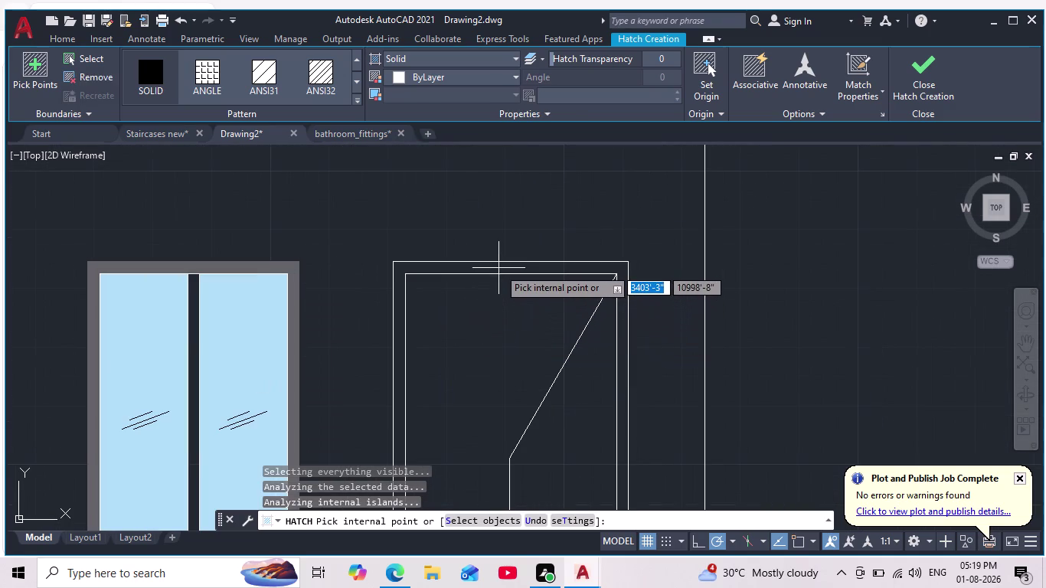
click(498, 268)
scroll(down, 3)
middle_drag(498, 268, 506, 217)
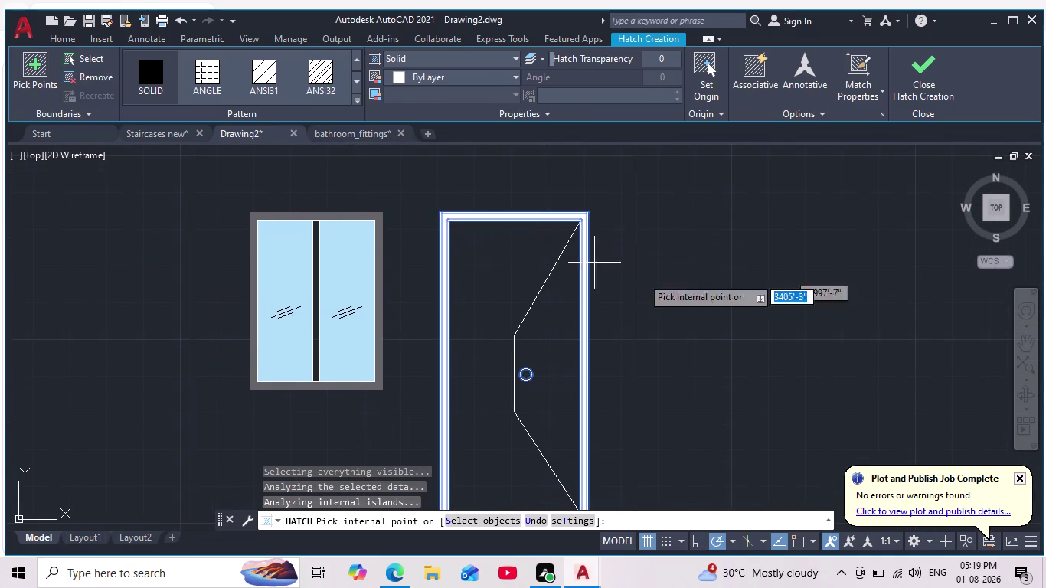
key(Return)
scroll(down, 3)
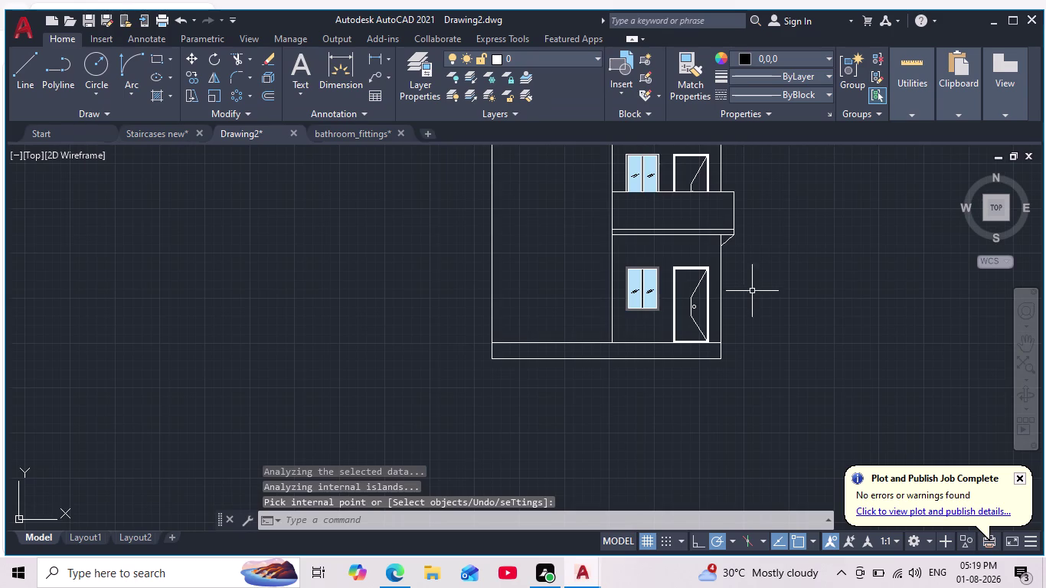
scroll(up, 3)
scroll(down, 3)
Delete the ground-floor window's stray grey frame fill and its outer frame object.
scroll(up, 3)
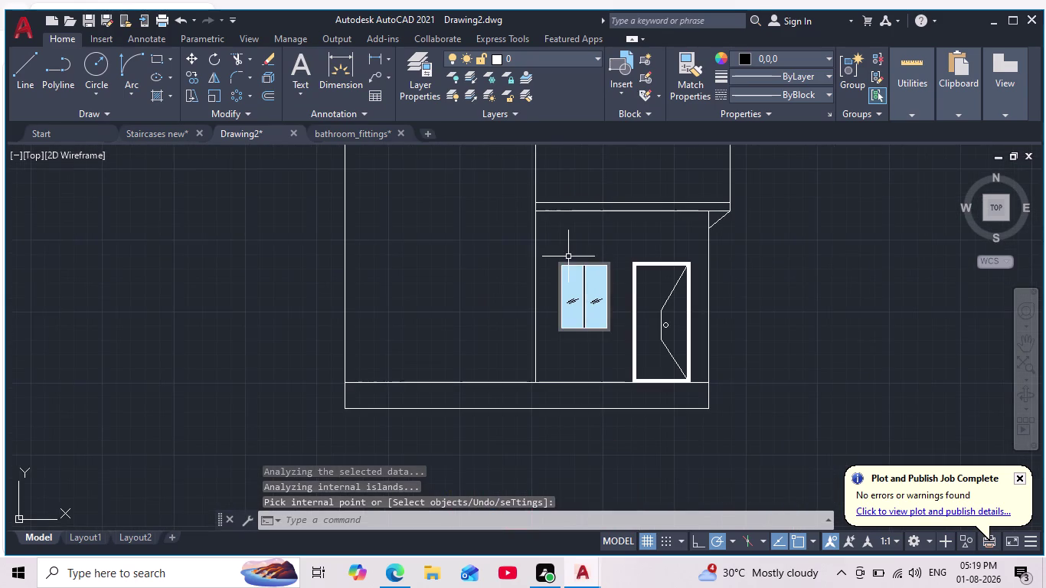
scroll(up, 3)
click(578, 233)
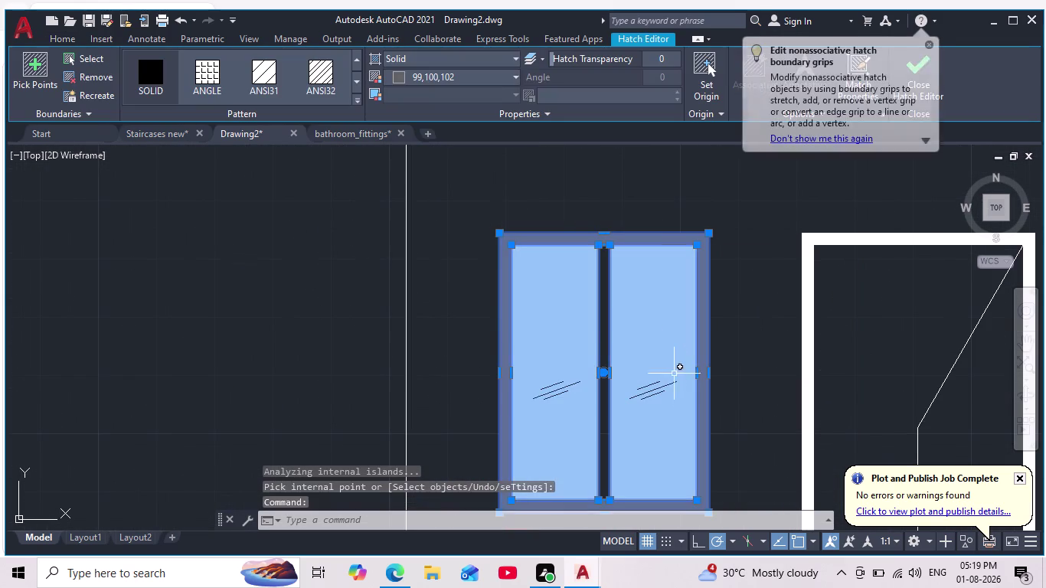
key(Delete)
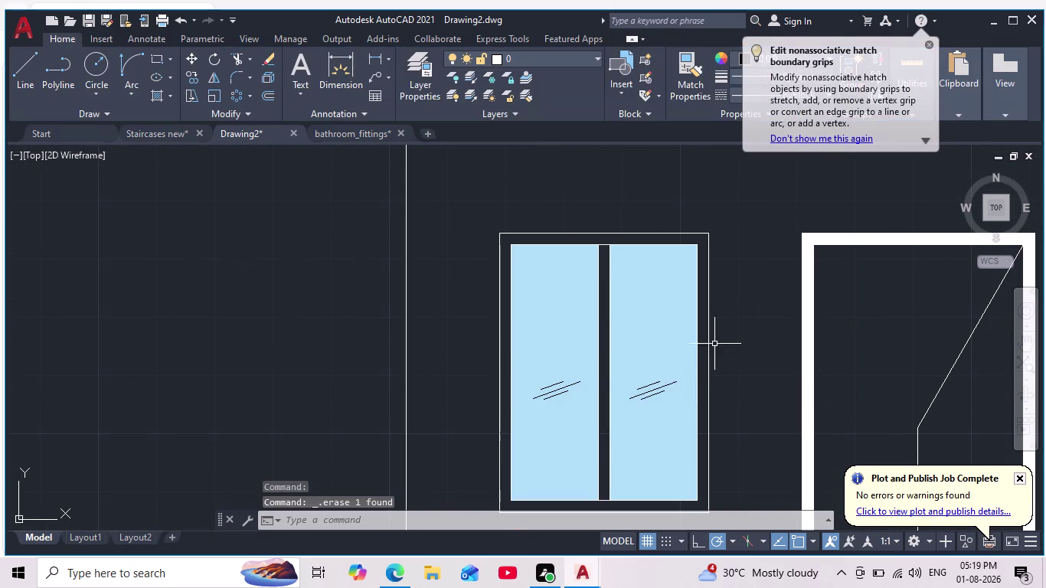
middle_drag(733, 292, 684, 369)
scroll(down, 3)
middle_drag(635, 218, 559, 387)
scroll(down, 3)
scroll(up, 3)
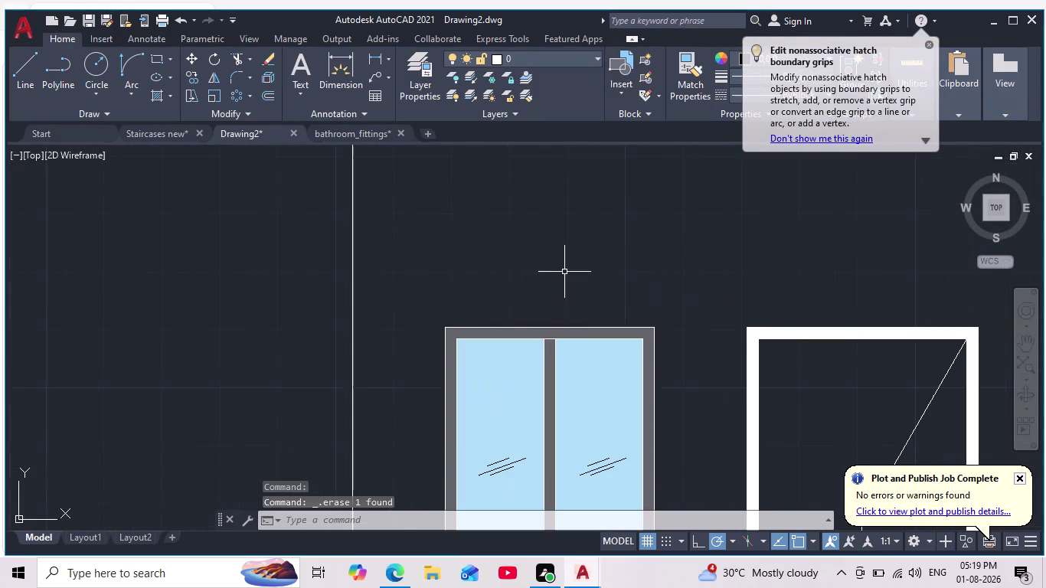
click(550, 333)
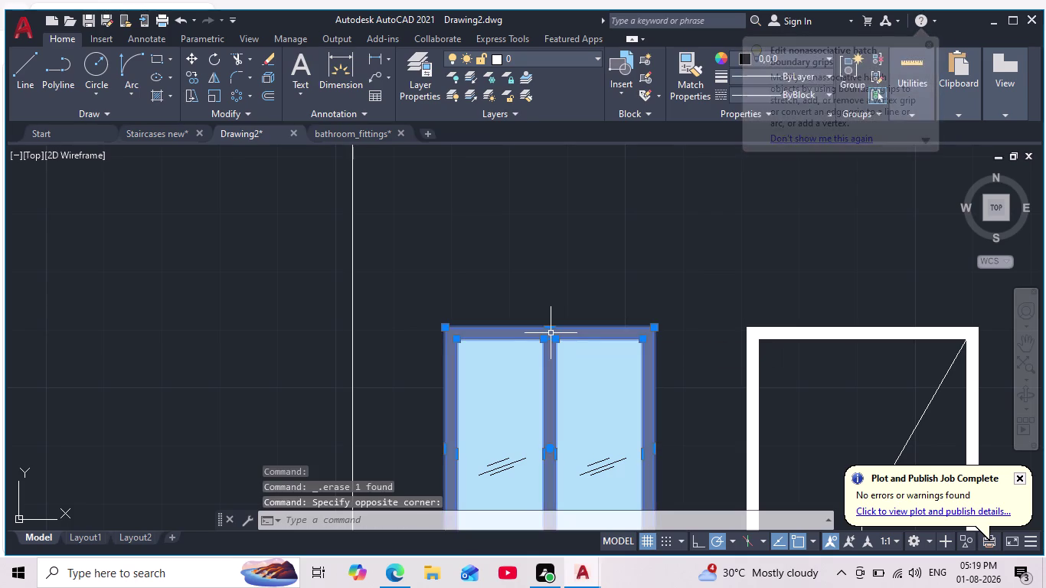
key(Delete)
Start a black (0,0,0) hatch and fill the first part of the window frame.
key(h)
key(Return)
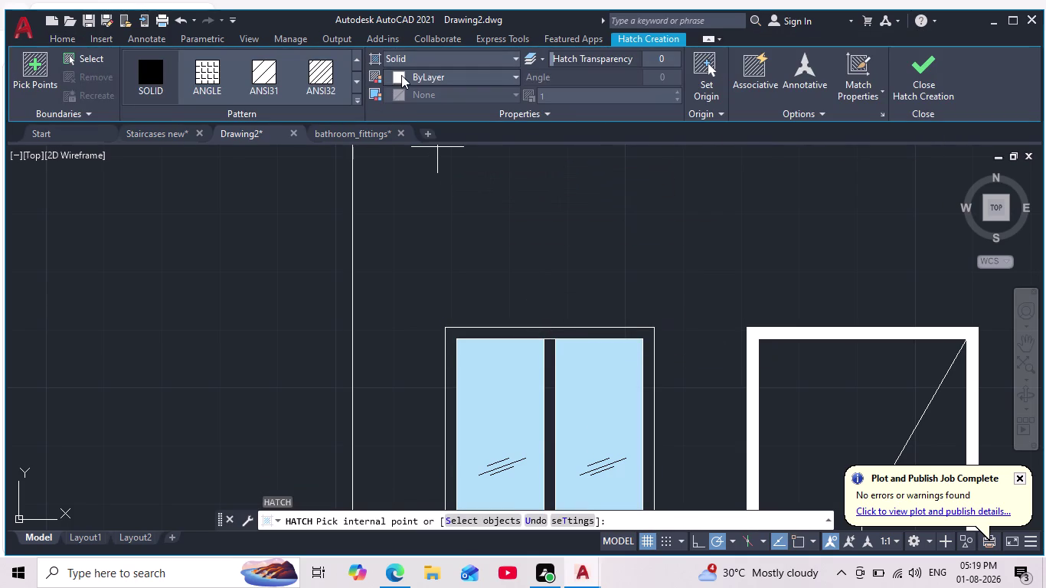
click(401, 75)
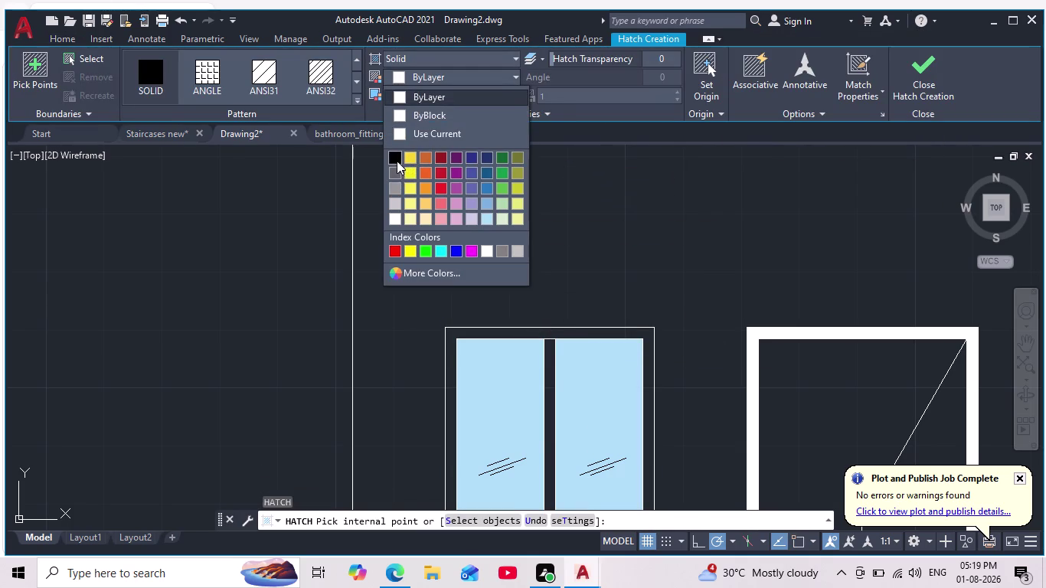
click(396, 156)
click(530, 335)
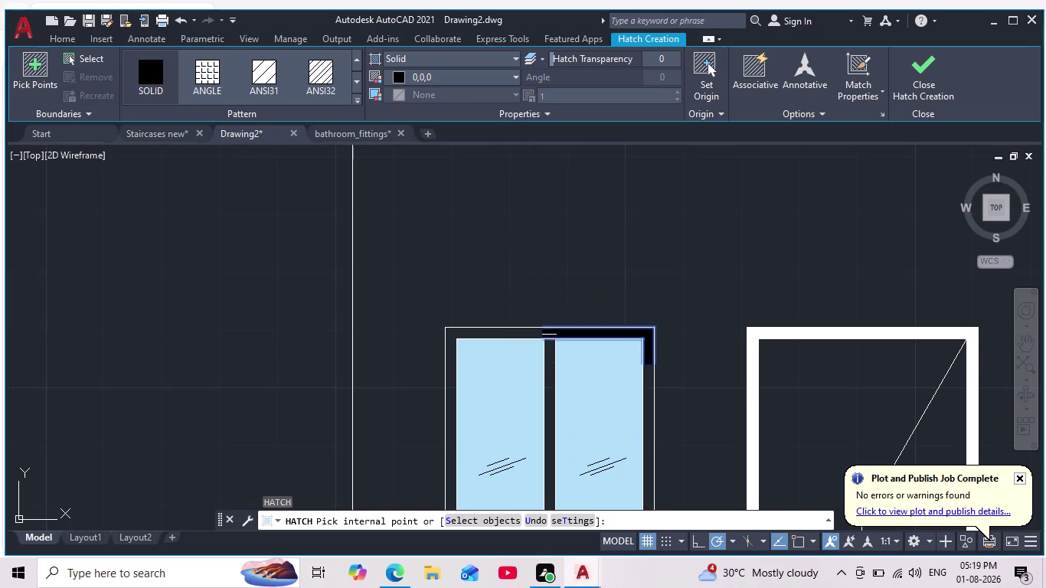
scroll(down, 3)
middle_drag(530, 335, 533, 228)
scroll(up, 3)
click(528, 278)
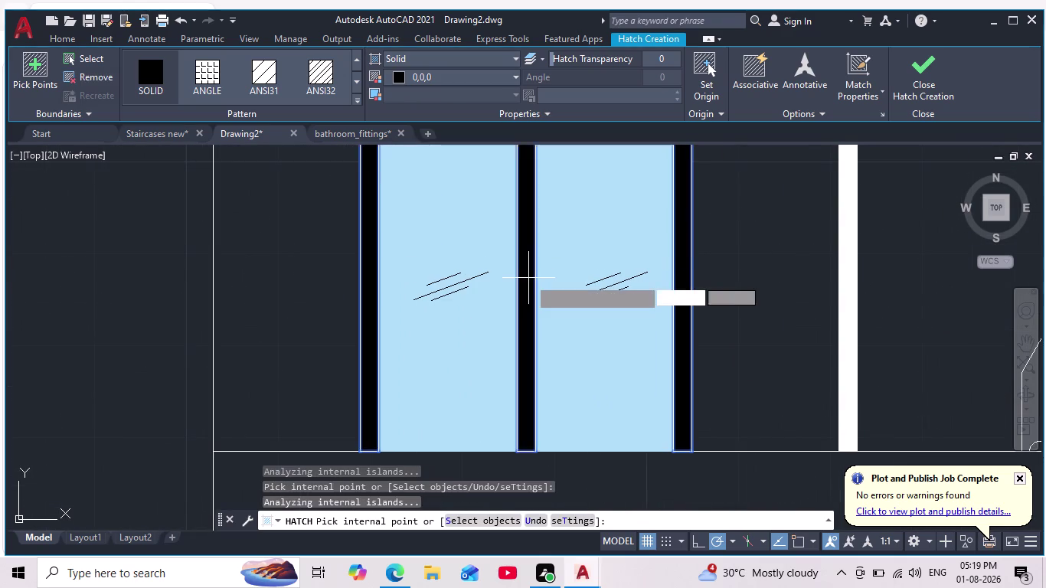
Fill the remaining window frame areas black and end the hatch command.
scroll(down, 3)
middle_drag(528, 334, 528, 198)
scroll(up, 3)
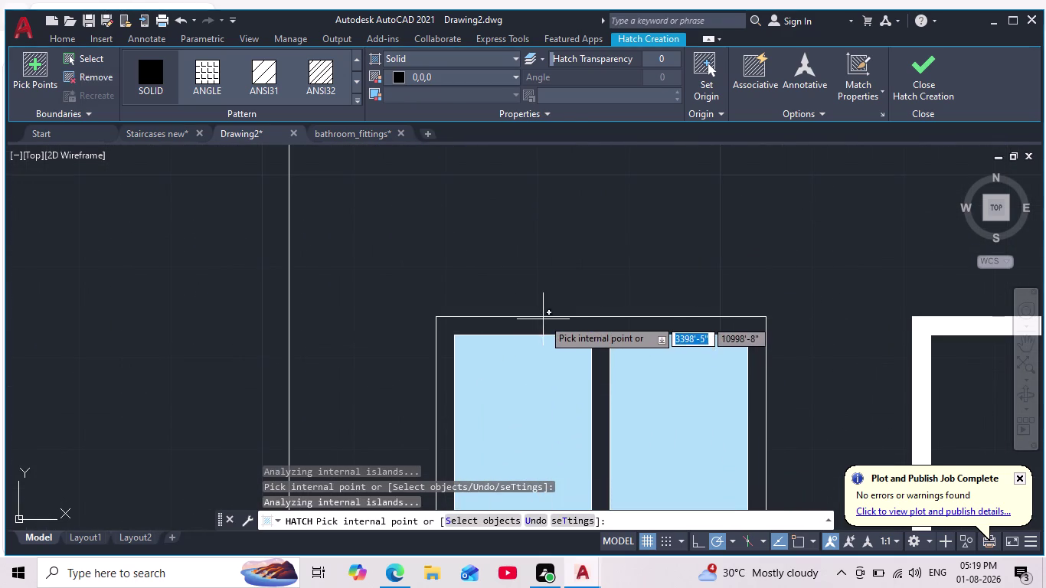
click(542, 318)
scroll(down, 3)
middle_drag(551, 318, 535, 259)
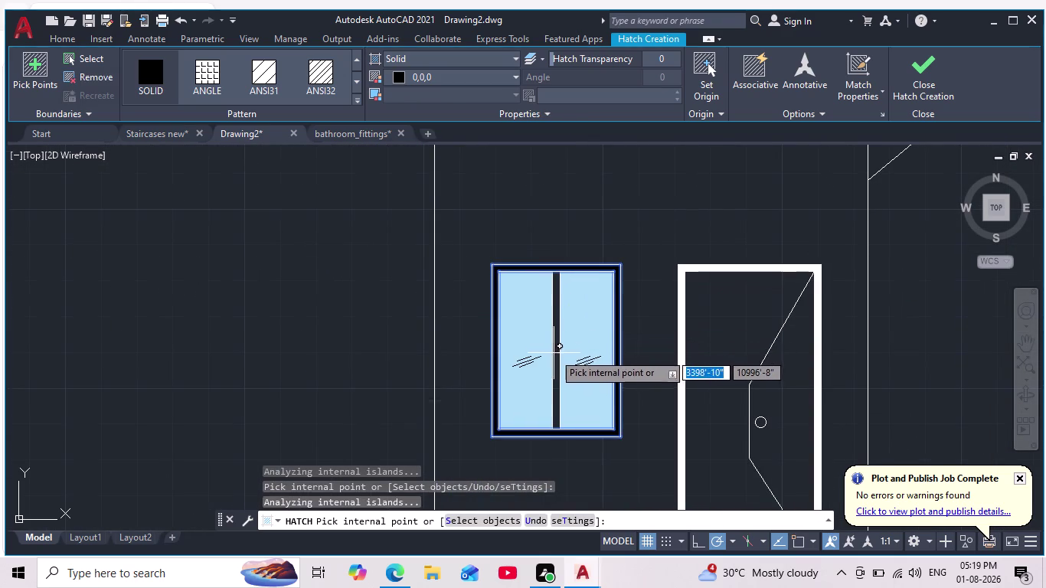
click(558, 357)
key(Escape)
scroll(down, 3)
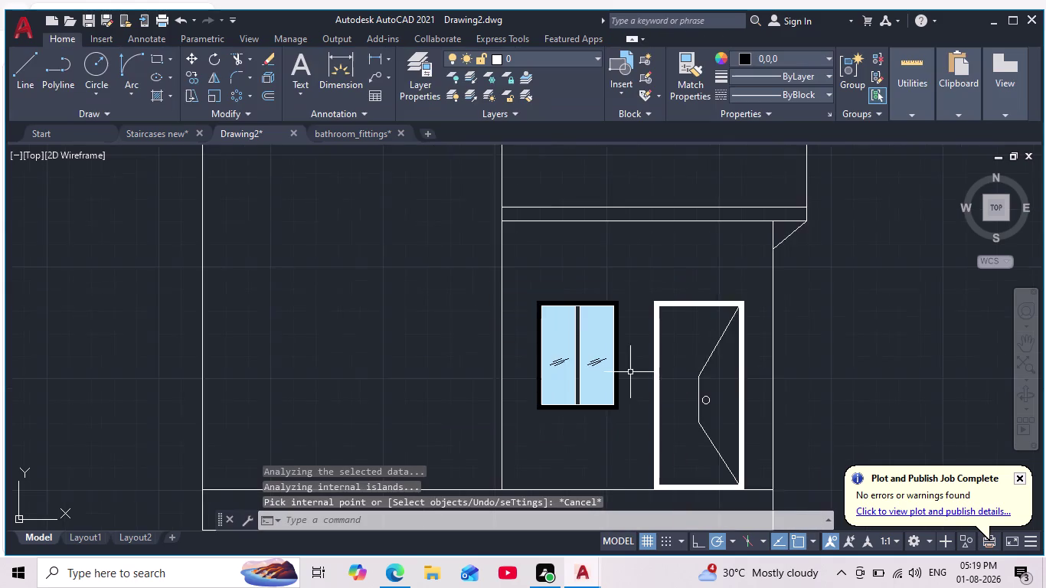
scroll(down, 3)
scroll(up, 3)
scroll(down, 3)
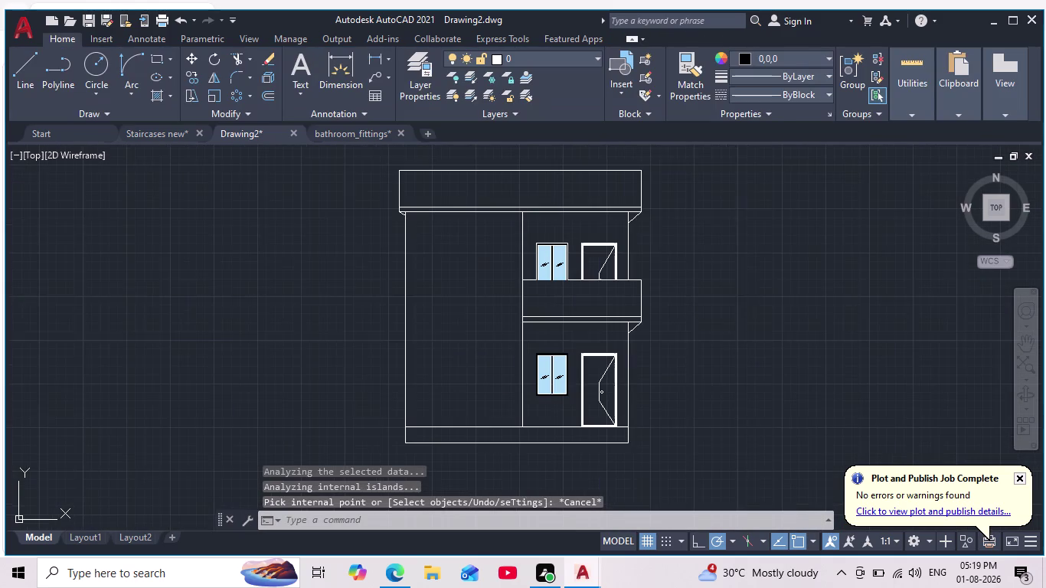
scroll(up, 3)
key(Escape)
key(Escape)
middle_drag(676, 414, 679, 431)
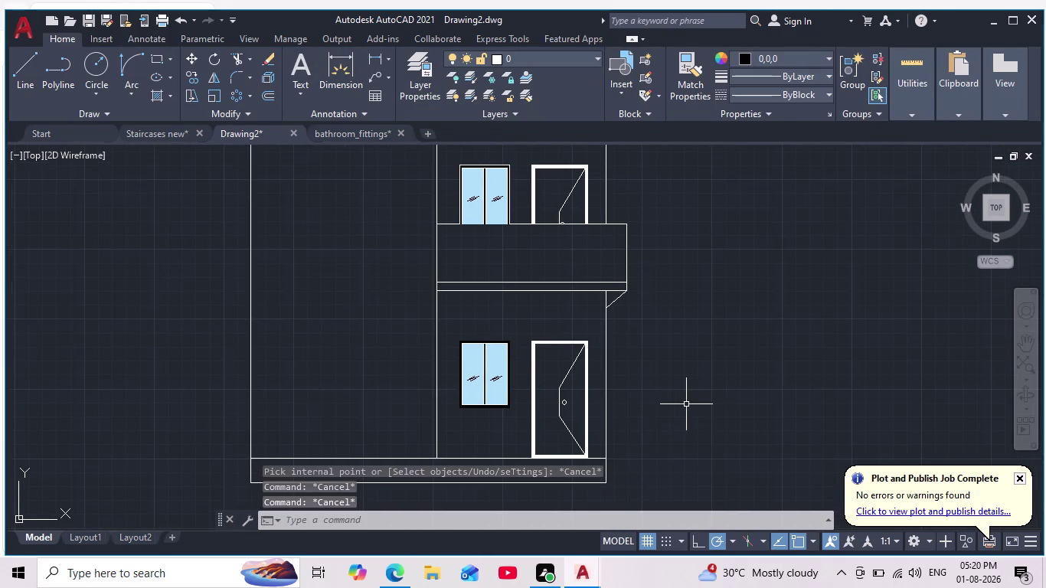
Start a hatch and set its colour to maroon Index Color 24.
key(h)
key(Return)
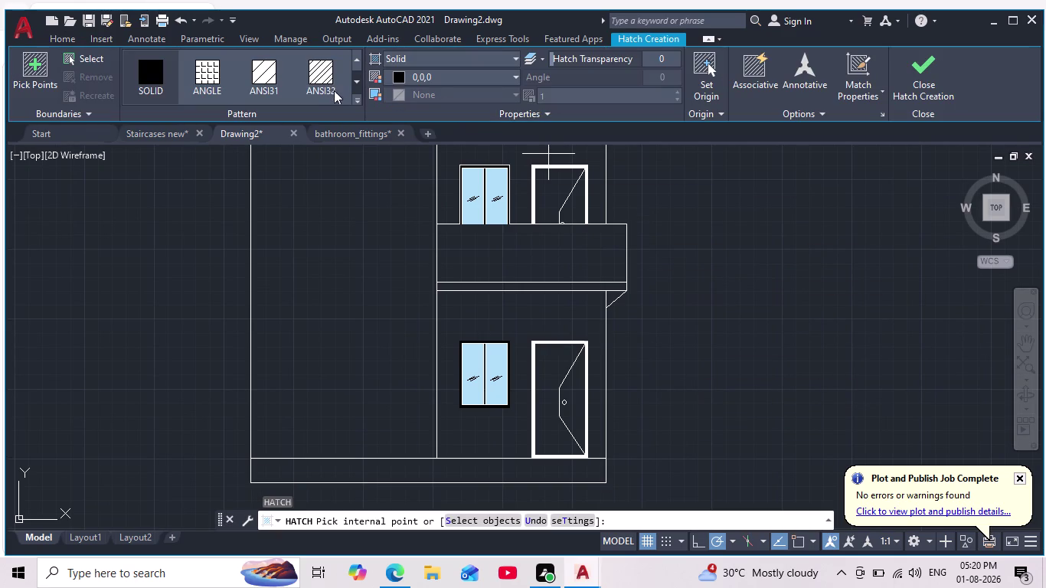
click(399, 76)
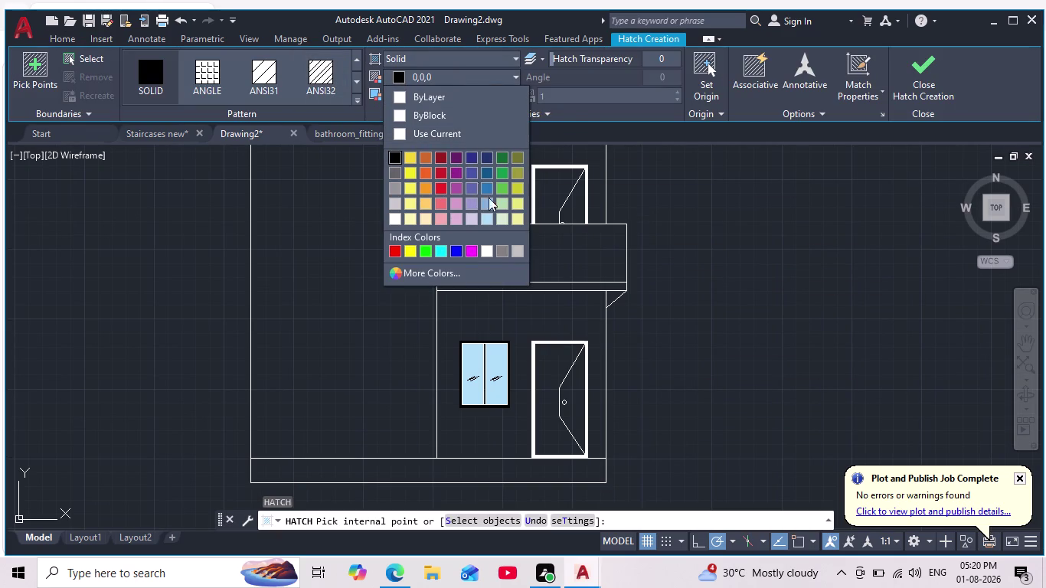
click(435, 276)
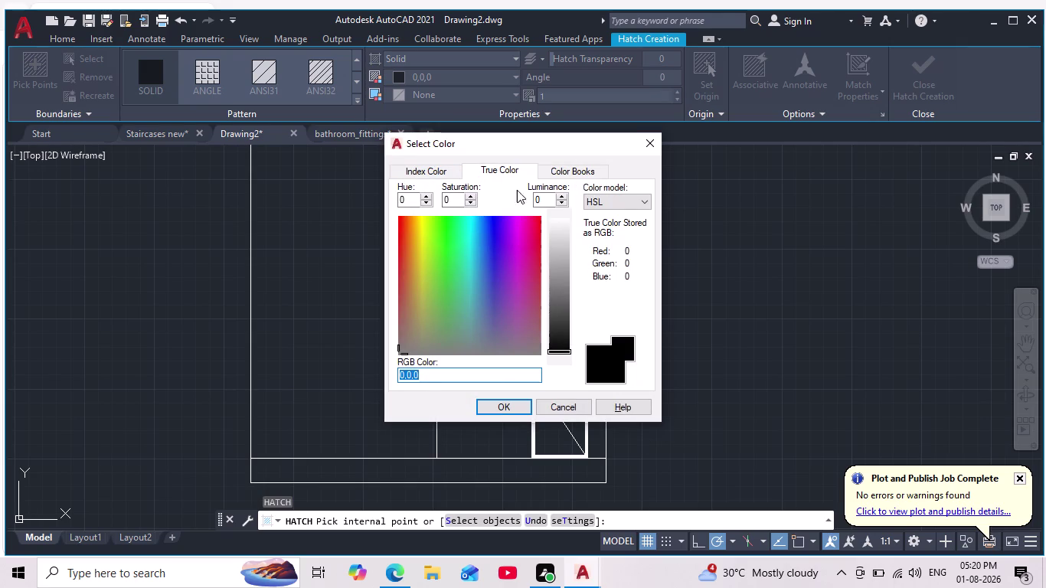
click(408, 171)
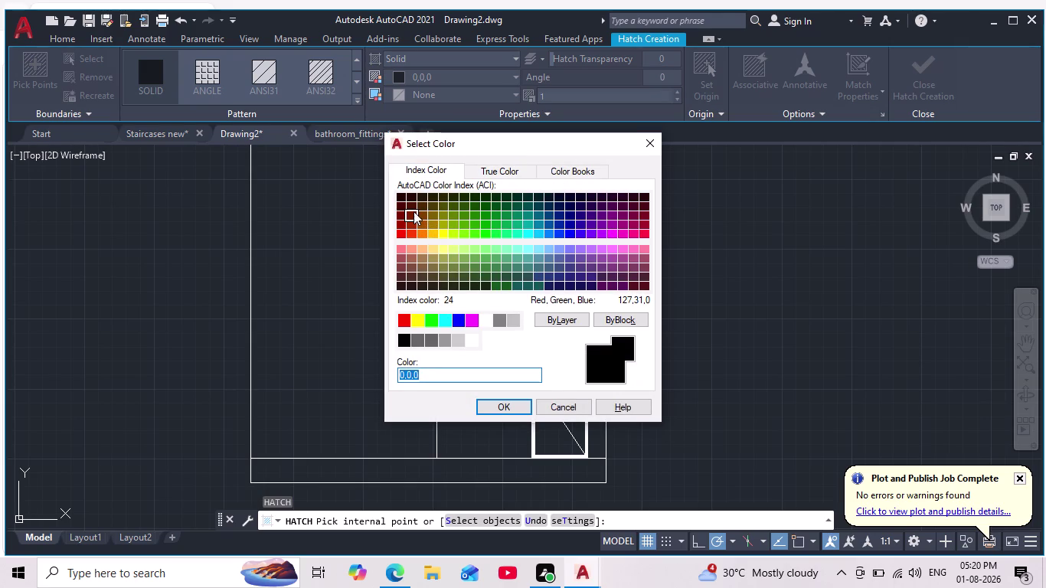
click(414, 211)
click(512, 405)
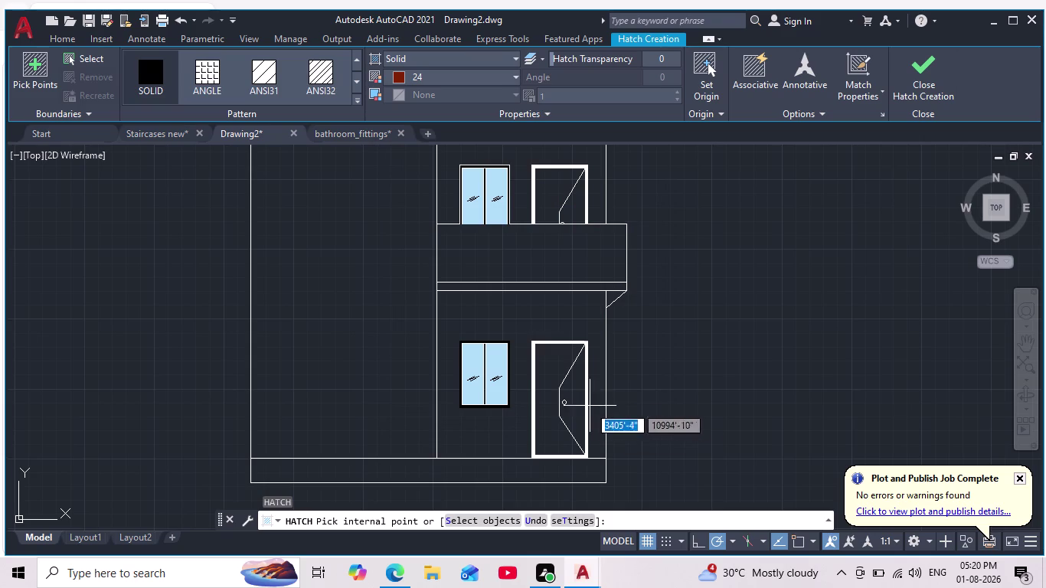
Fill the lower and upper door panels with the maroon hatch and finish.
scroll(up, 3)
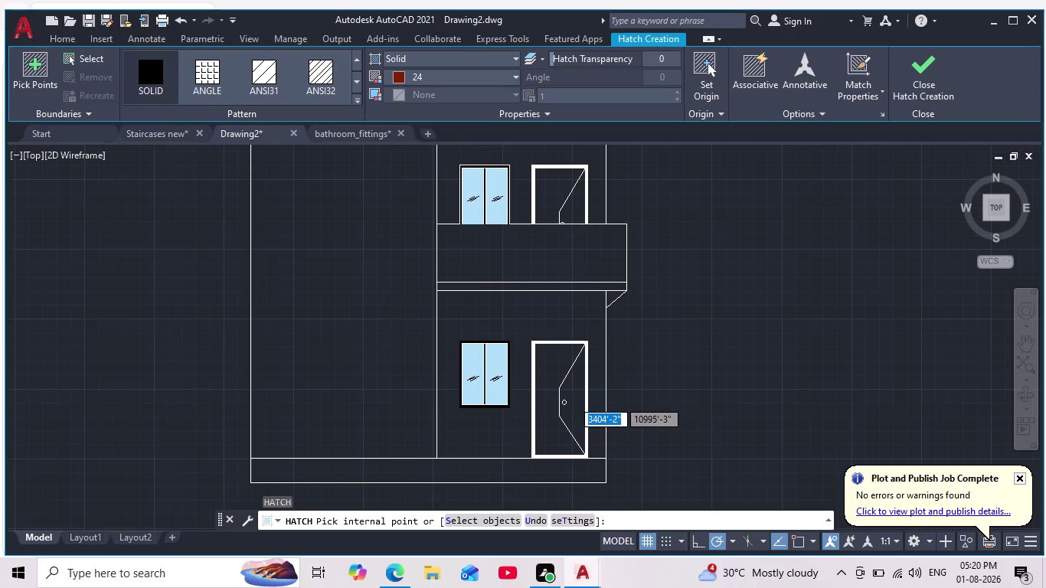
scroll(down, 3)
click(572, 400)
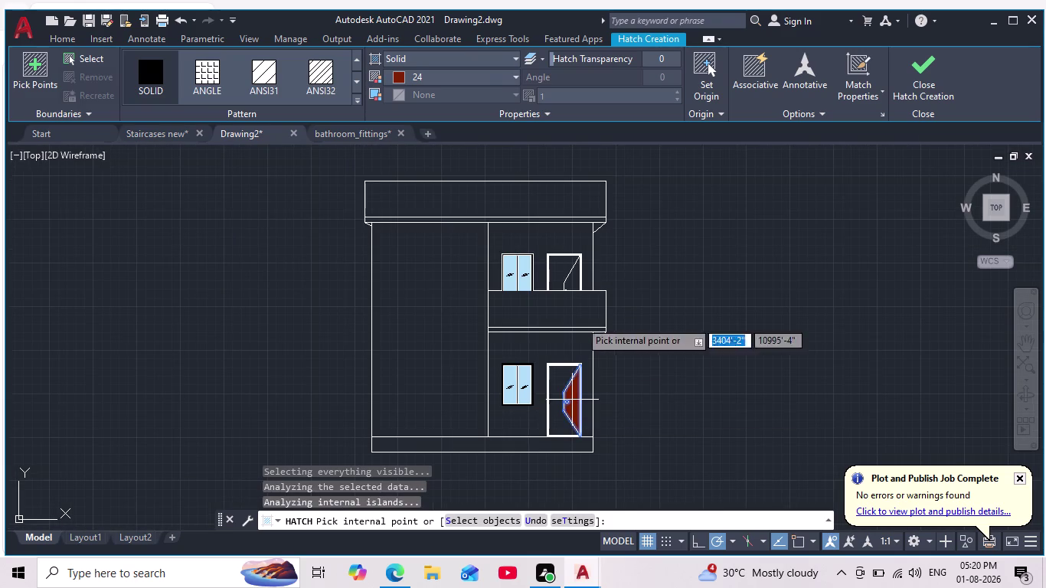
scroll(up, 3)
click(576, 280)
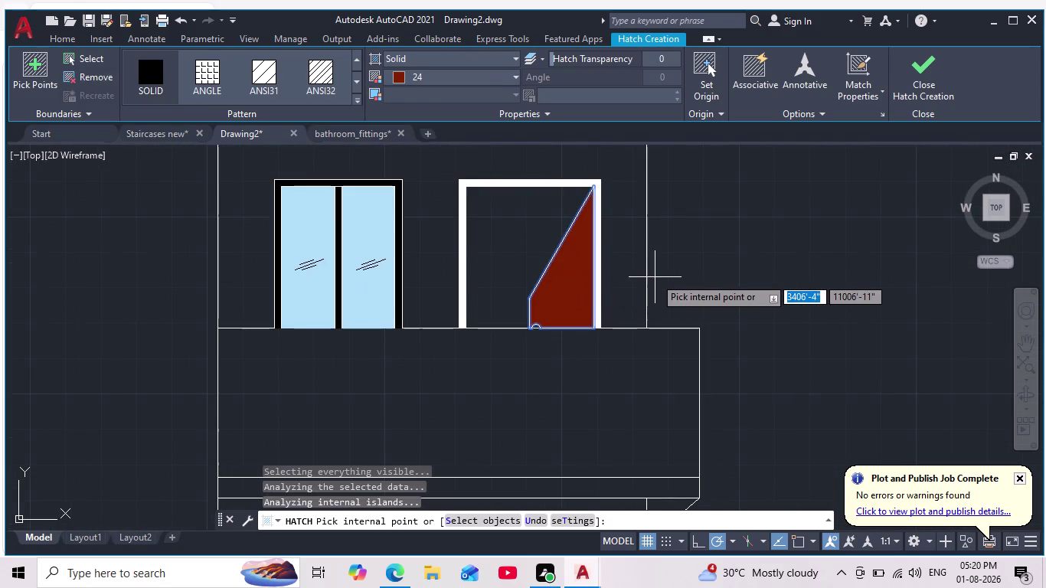
scroll(down, 3)
key(Return)
scroll(down, 3)
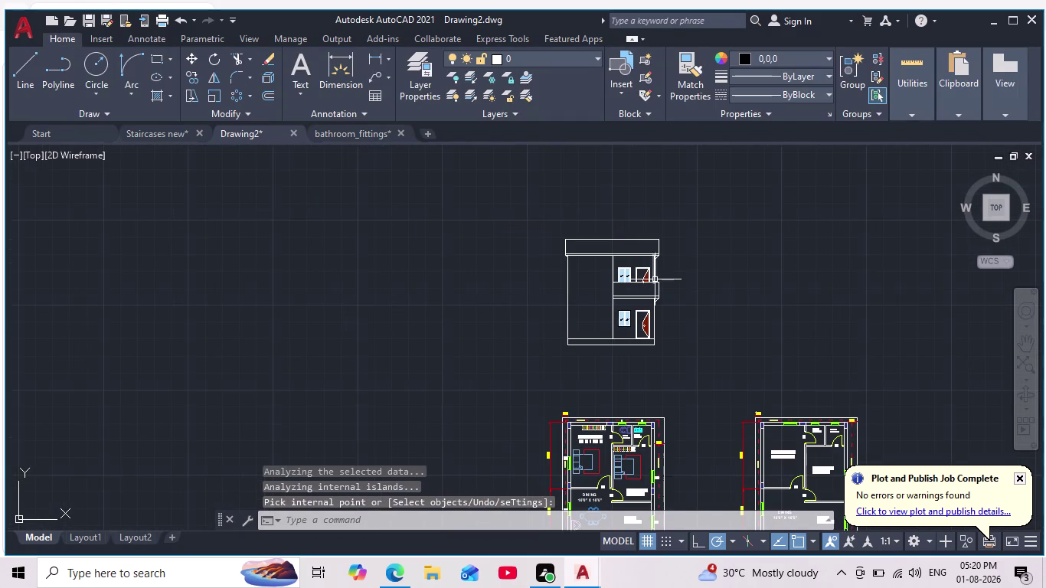
scroll(up, 3)
middle_drag(633, 314, 624, 335)
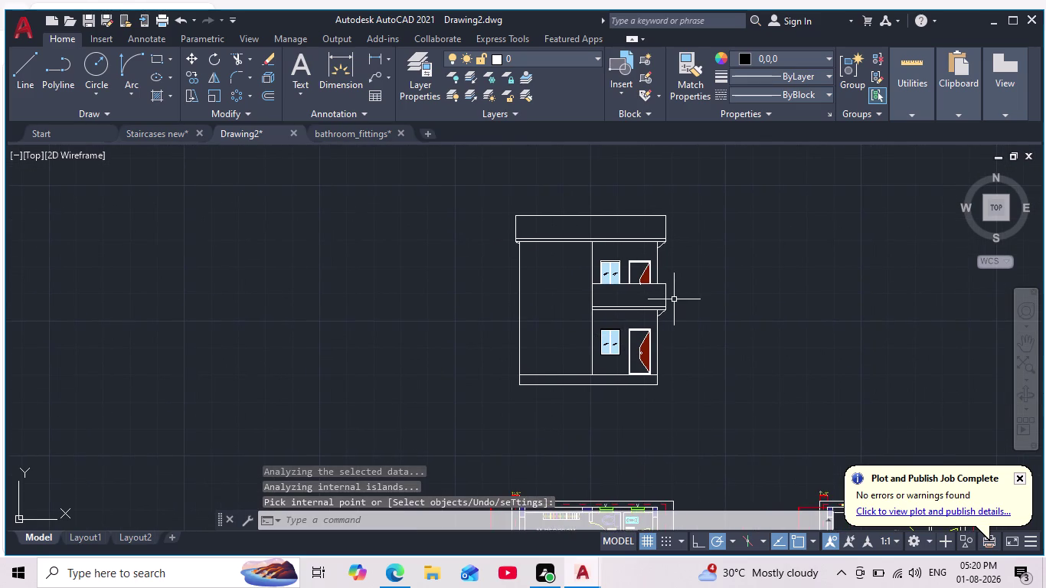
scroll(down, 3)
scroll(up, 3)
middle_drag(693, 320, 672, 286)
scroll(up, 3)
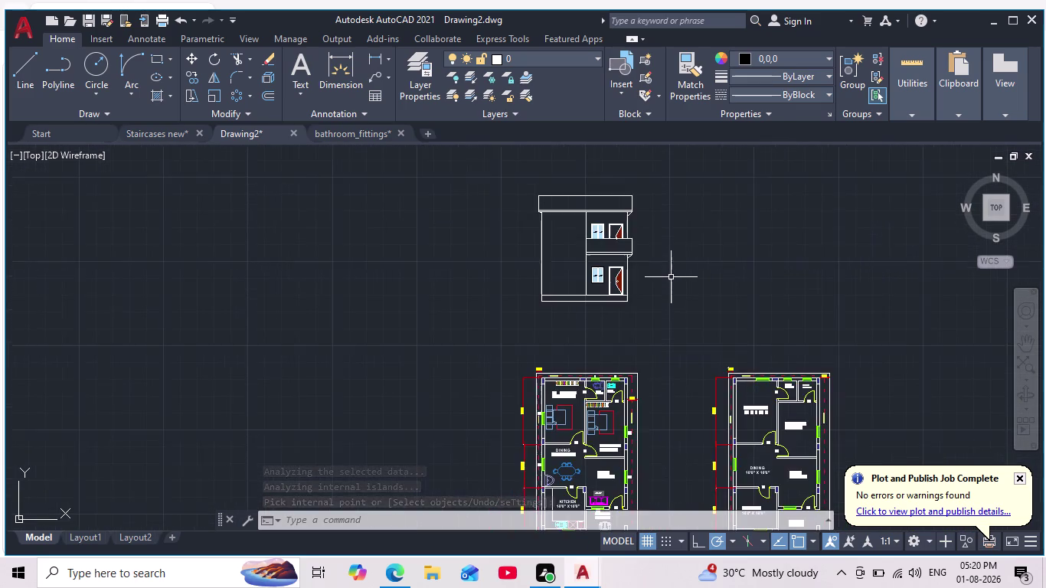
scroll(up, 3)
middle_drag(674, 266, 650, 324)
scroll(down, 3)
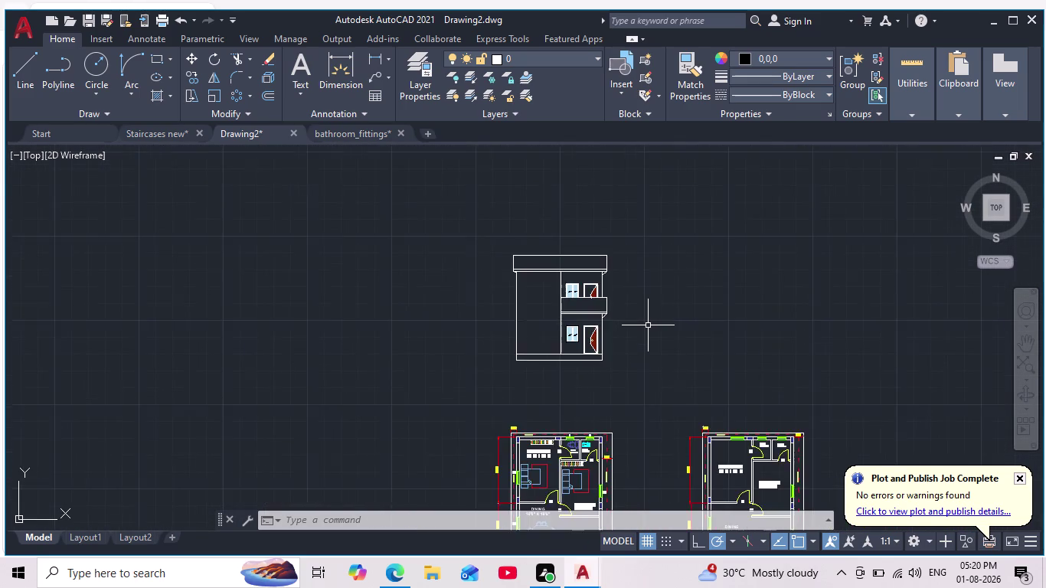
scroll(up, 3)
scroll(down, 3)
scroll(up, 3)
scroll(up, 3)
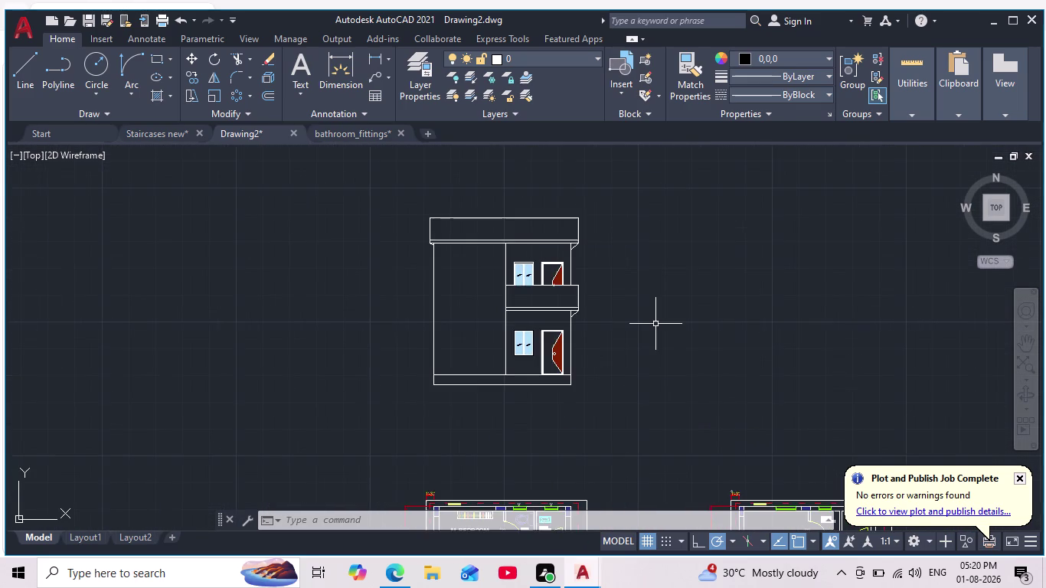
scroll(down, 3)
middle_drag(655, 323, 630, 281)
scroll(up, 3)
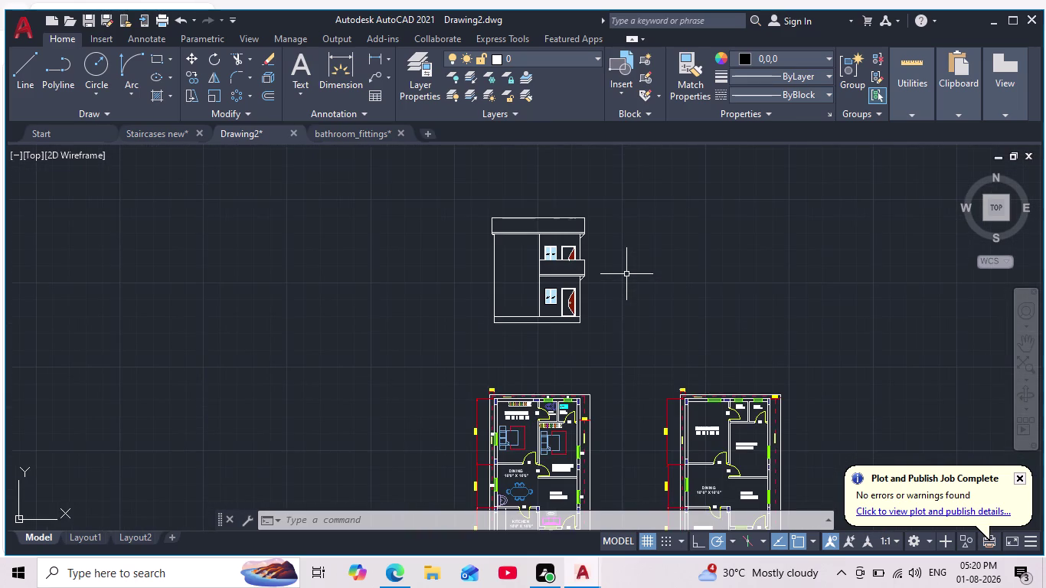
middle_drag(630, 274, 644, 300)
scroll(up, 3)
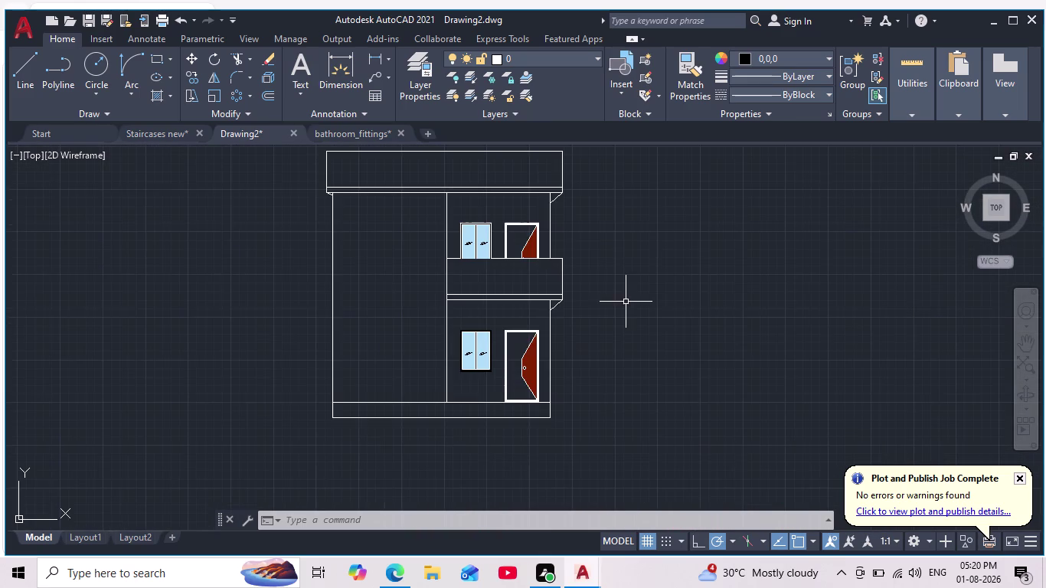
scroll(down, 3)
scroll(up, 3)
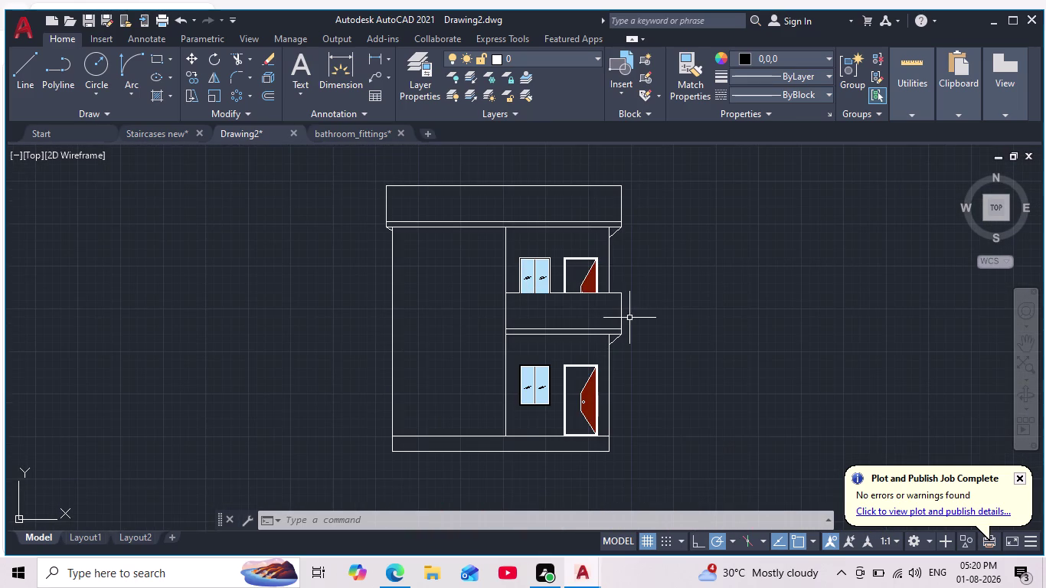
scroll(down, 3)
scroll(up, 3)
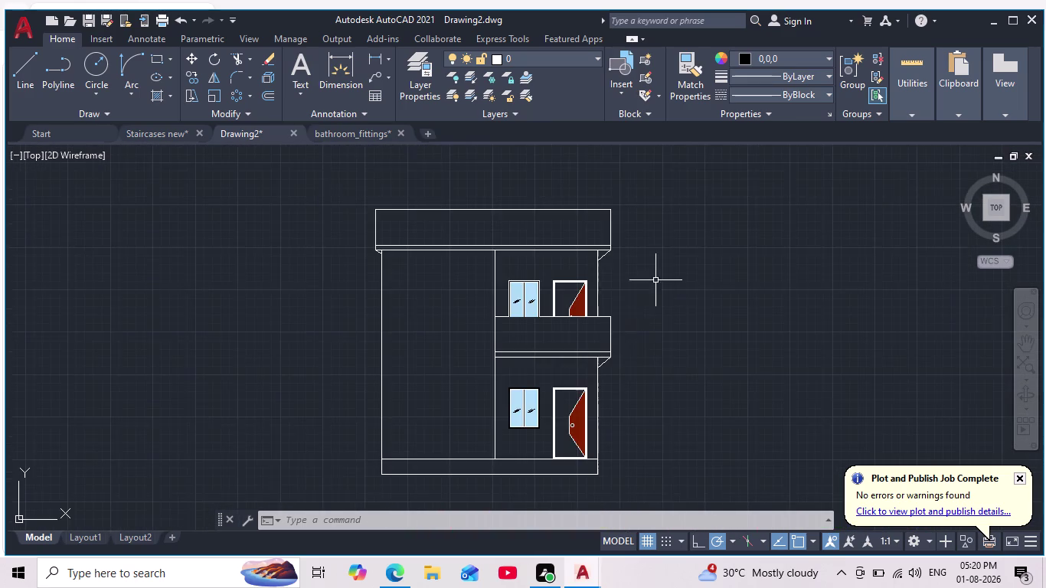
scroll(down, 3)
scroll(up, 3)
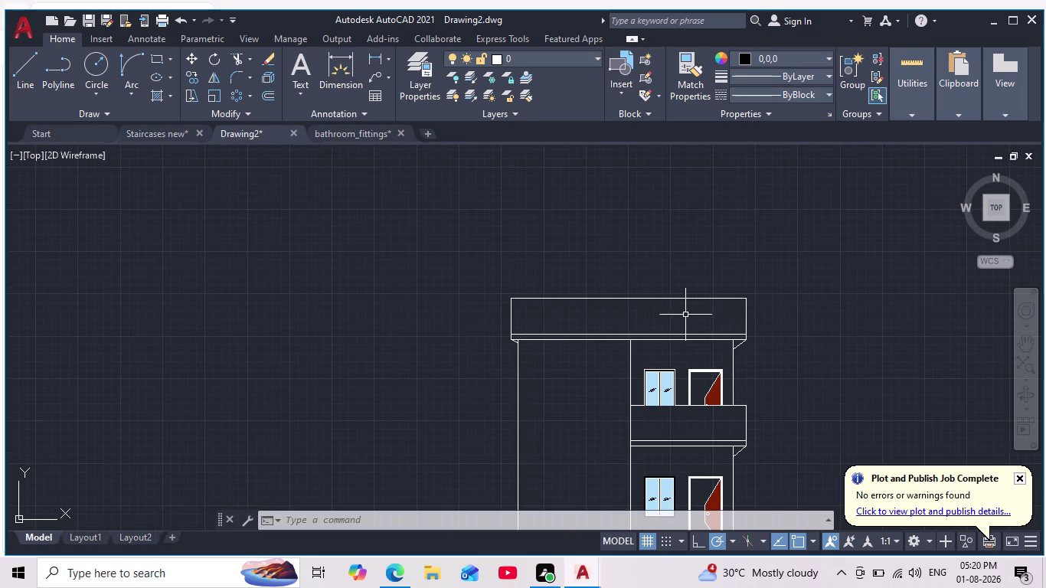
middle_drag(554, 331, 538, 342)
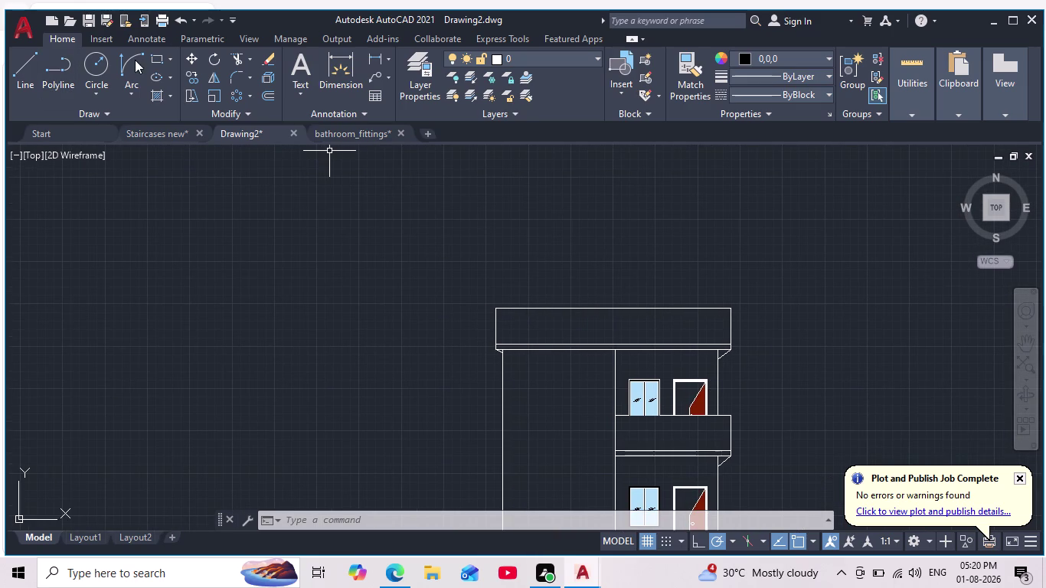
Cancel a first rectangle attempt and set the object colour to ByLayer.
click(157, 58)
scroll(up, 3)
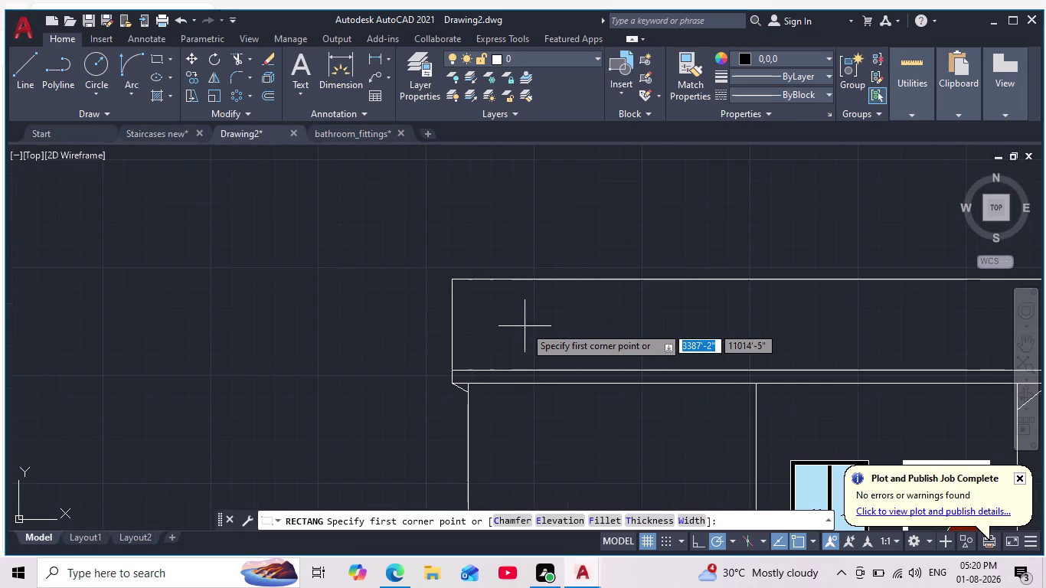
click(470, 280)
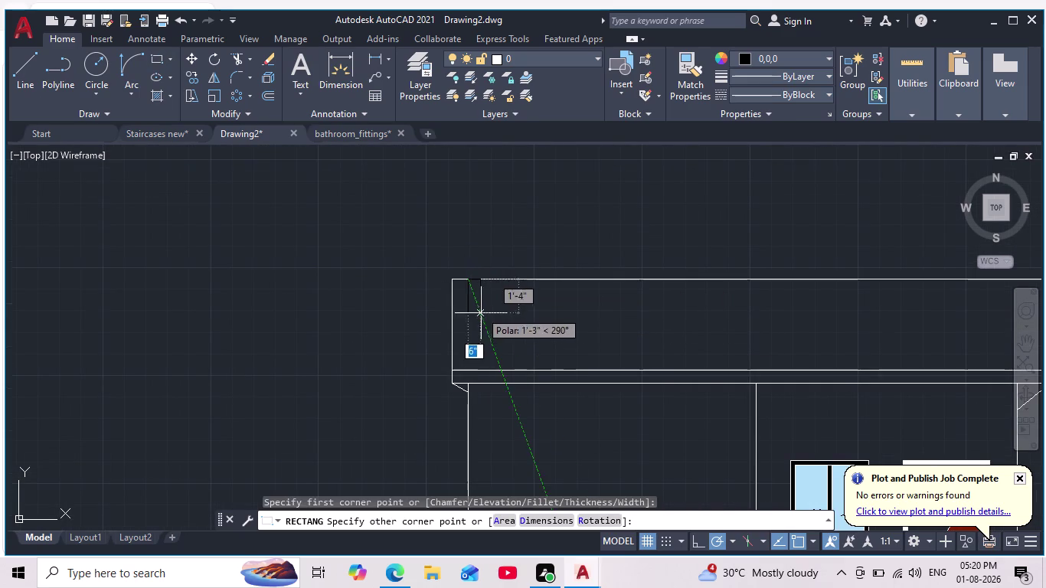
key(Escape)
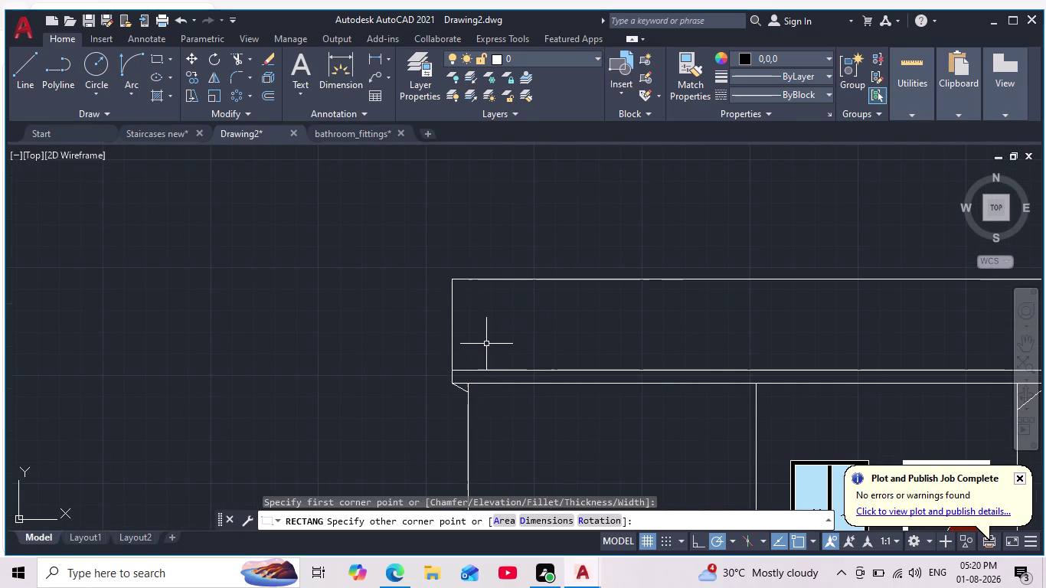
click(740, 59)
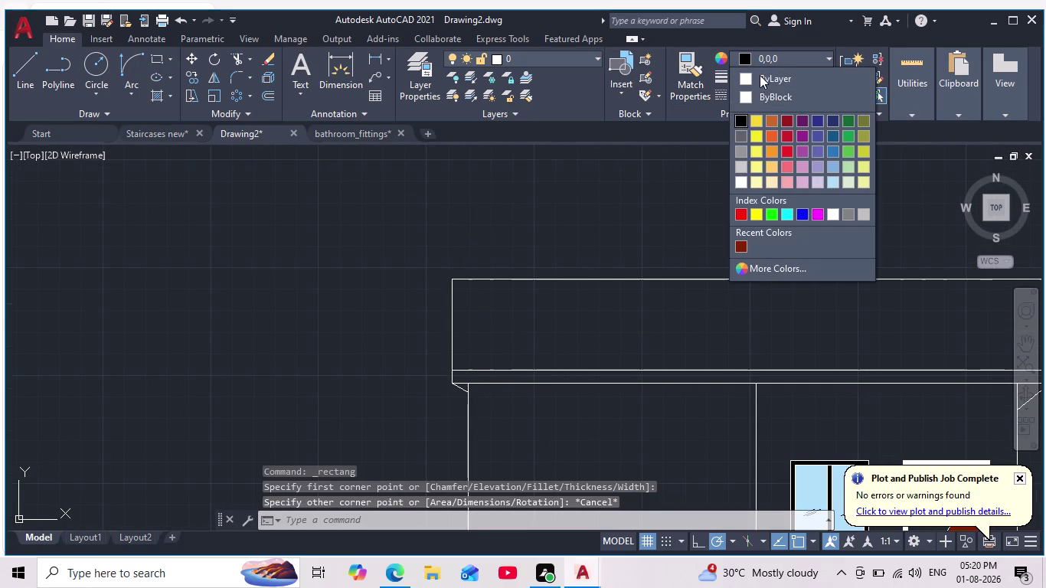
click(747, 81)
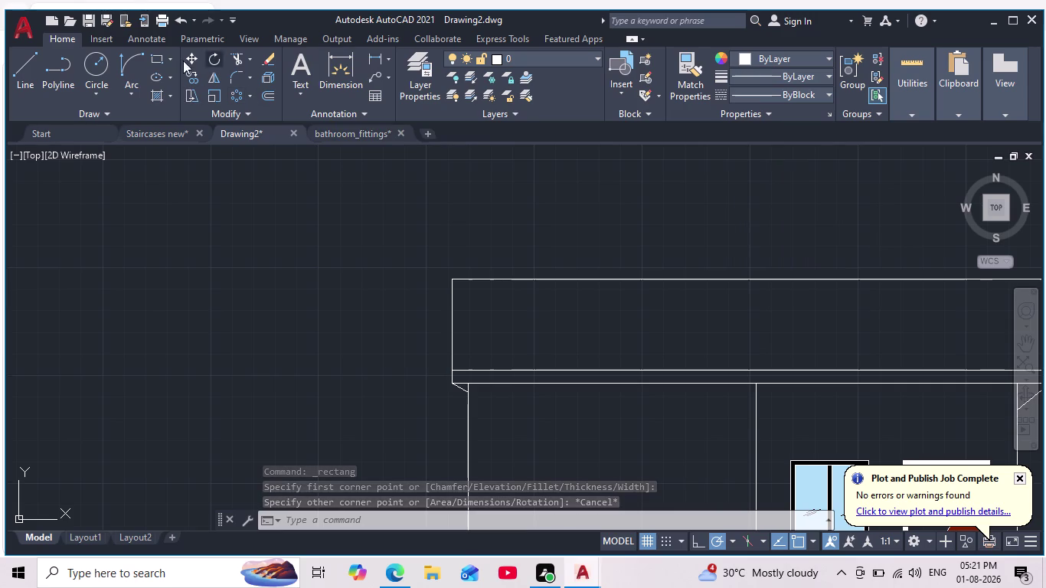
Draw a thin vertical rectangle bar at the parapet's left end.
click(163, 59)
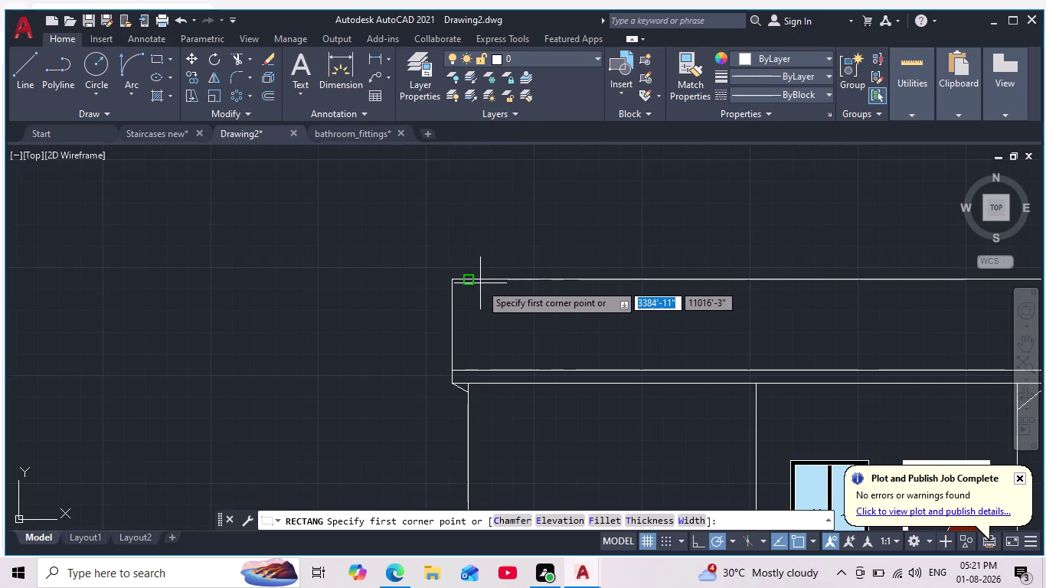
click(472, 281)
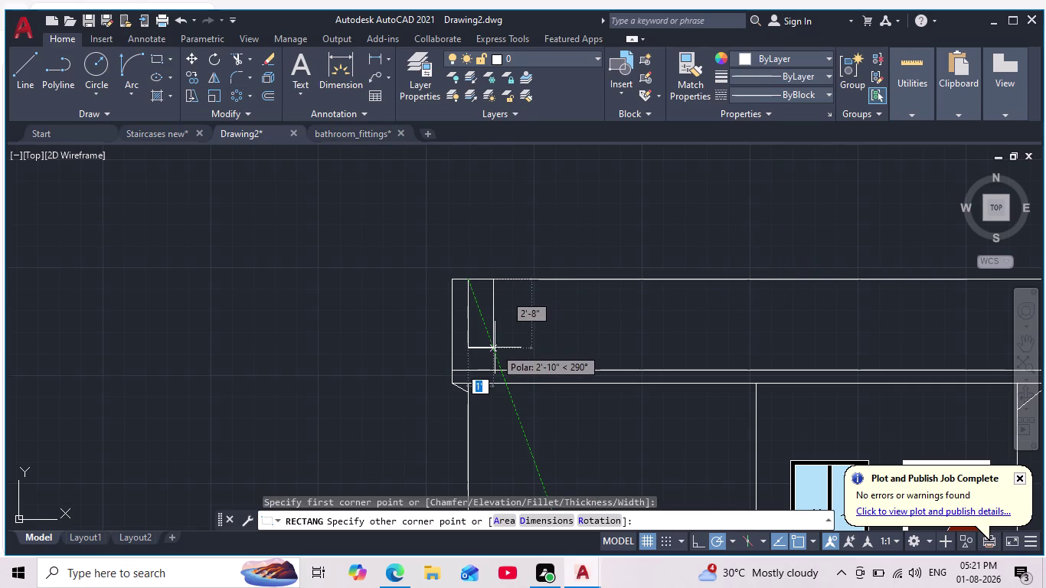
scroll(up, 3)
scroll(down, 3)
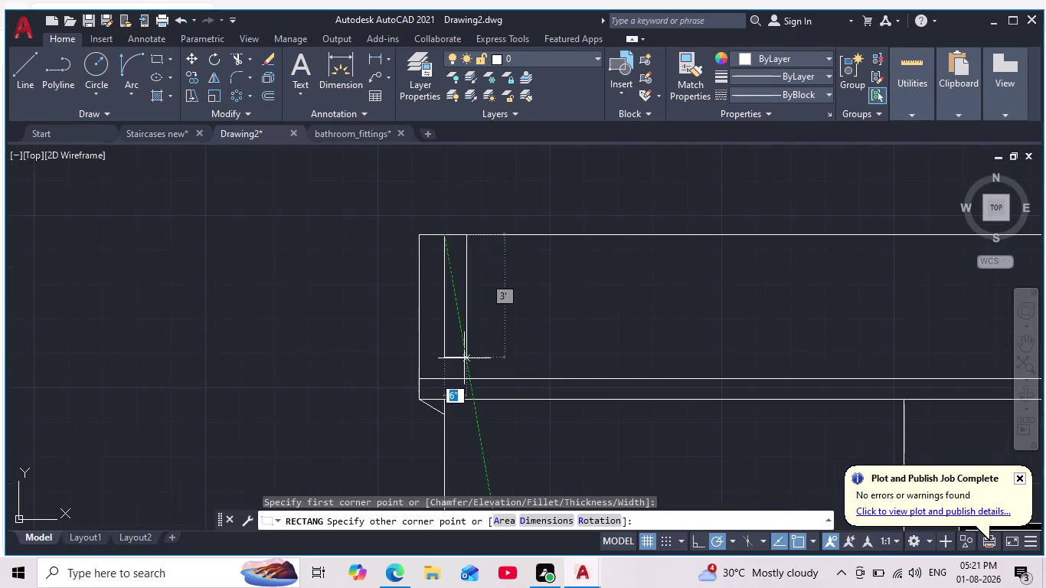
click(460, 361)
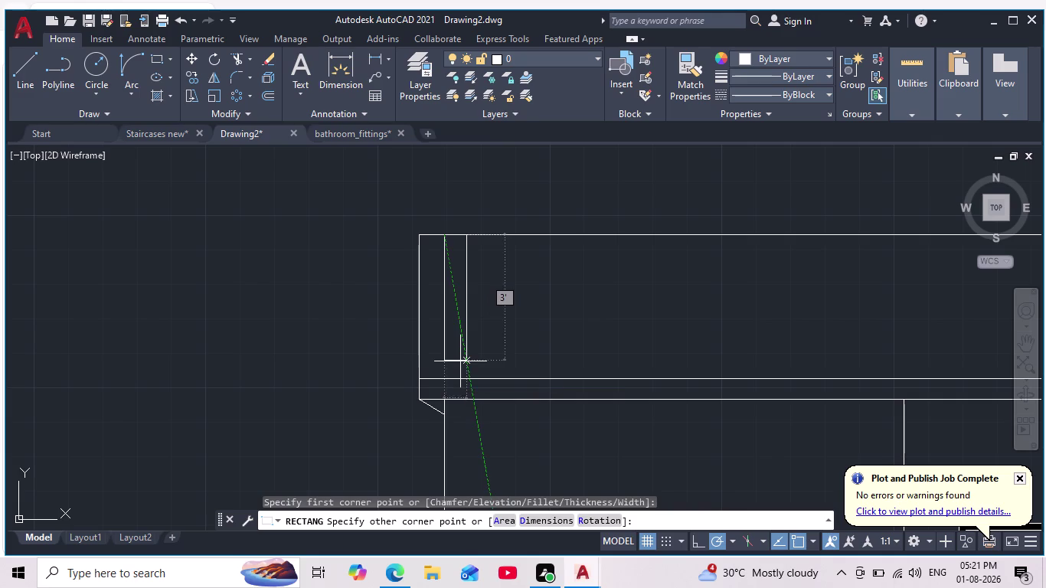
scroll(down, 3)
key(Escape)
scroll(up, 3)
scroll(down, 3)
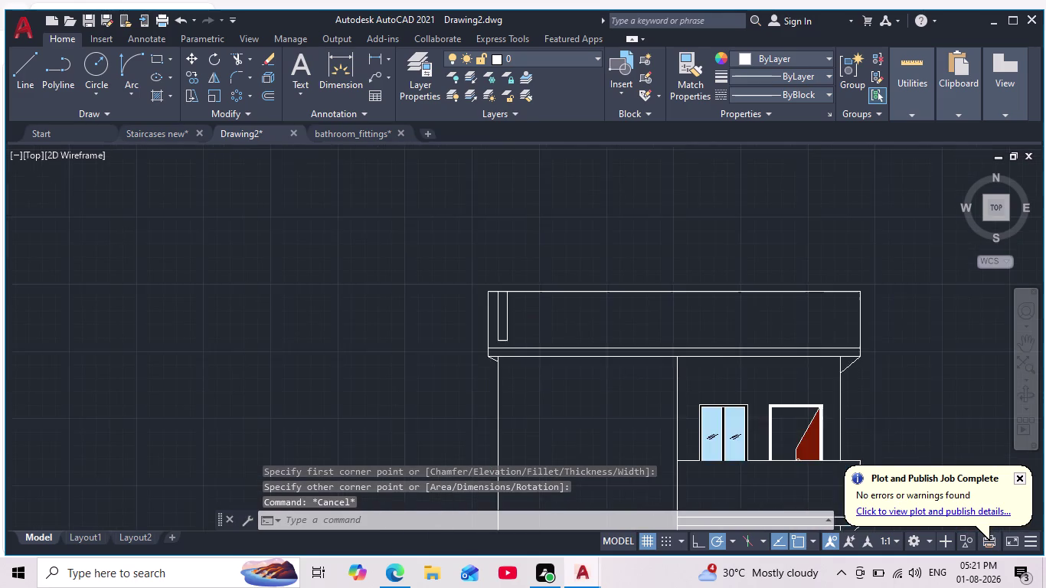
Window-select the new bar in preparation for copying.
middle_drag(530, 325, 467, 252)
scroll(down, 3)
scroll(up, 3)
scroll(up, 3)
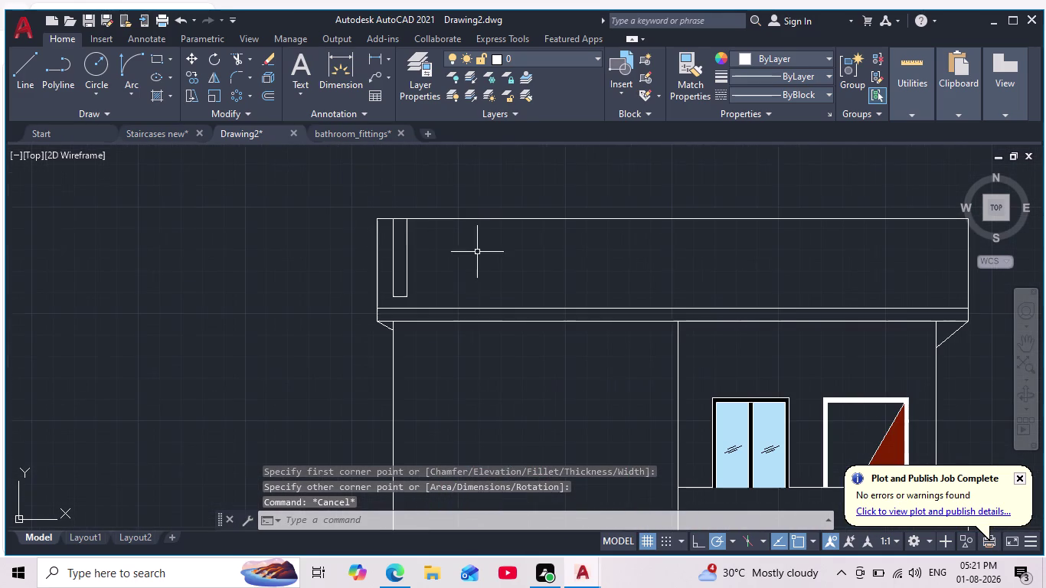
click(453, 258)
key(Escape)
click(440, 261)
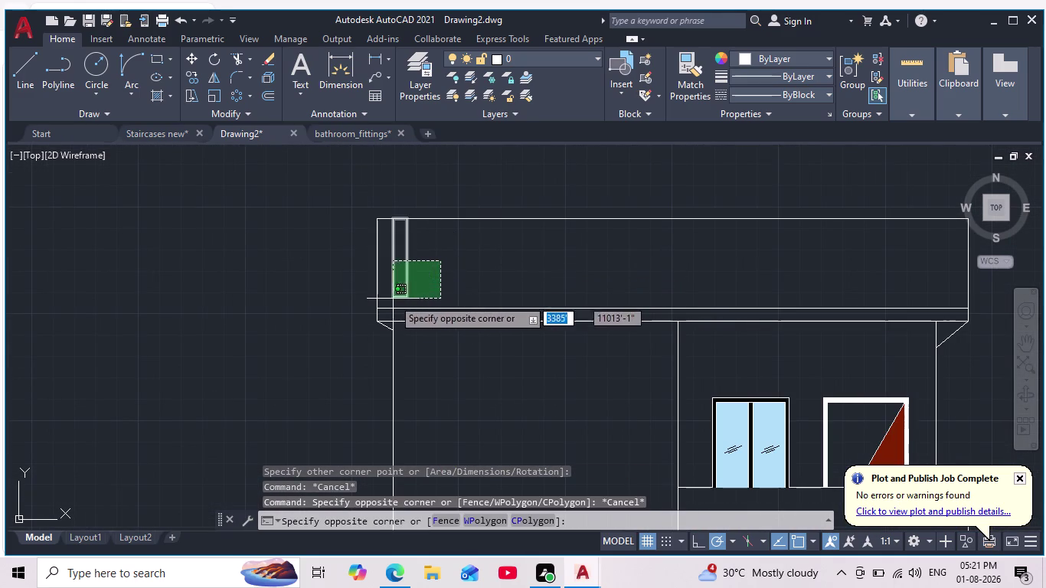
click(383, 298)
Copy the bar from its top corner to the parapet's right end.
click(195, 77)
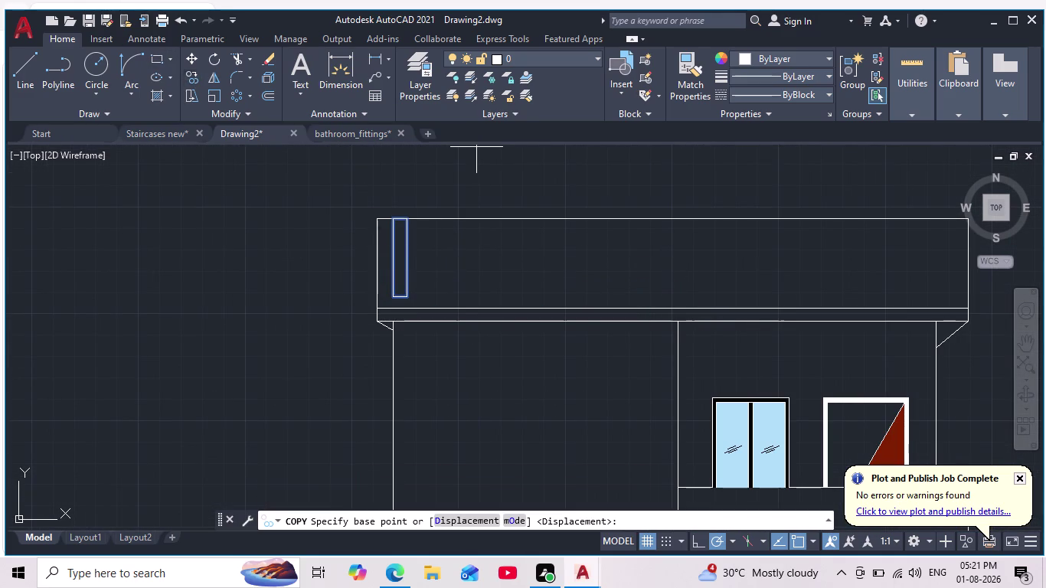
click(409, 219)
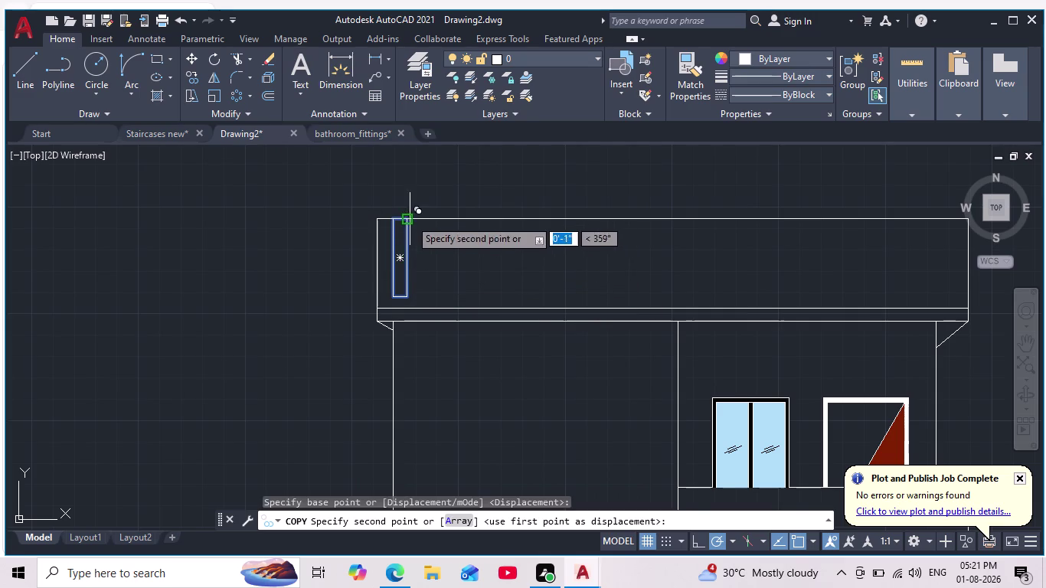
scroll(down, 3)
middle_drag(650, 239, 543, 203)
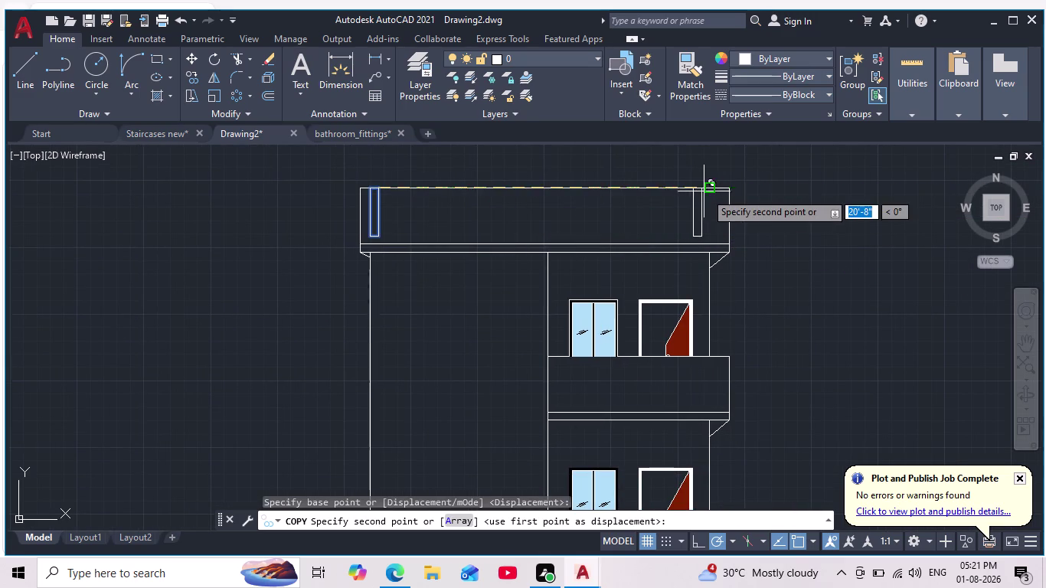
scroll(up, 3)
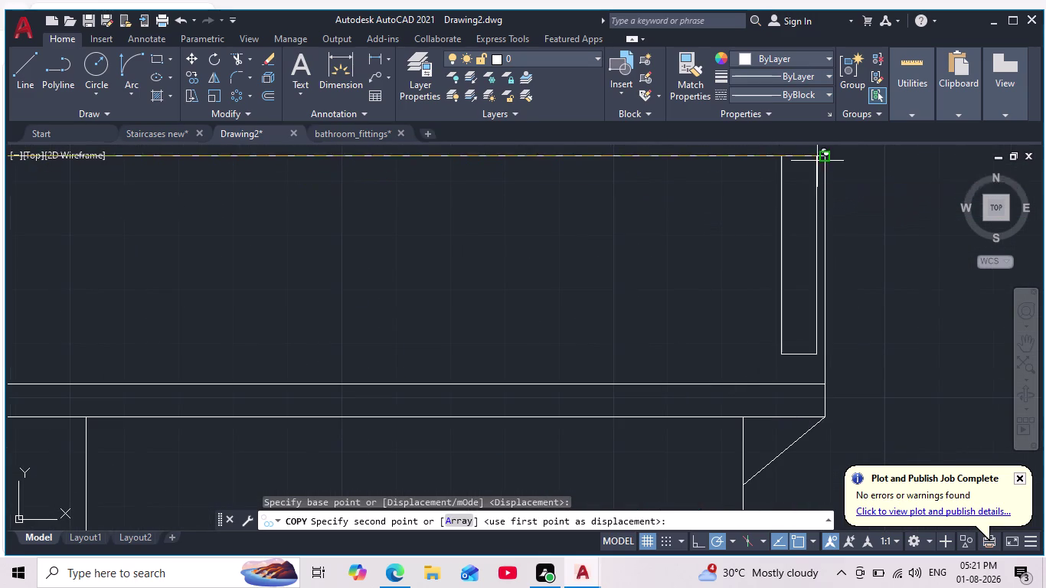
click(782, 157)
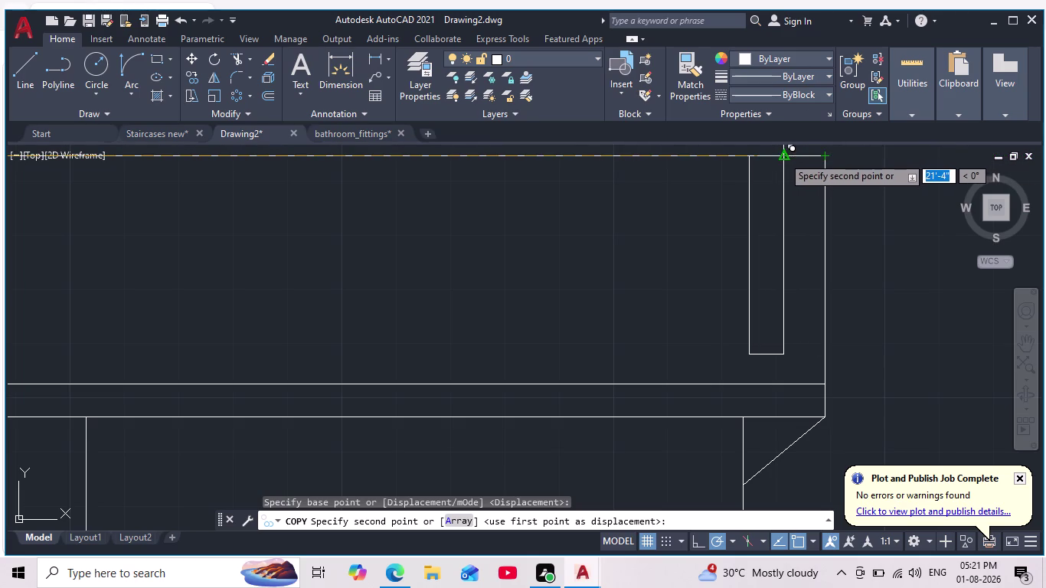
Place four more bar copies leftward in an evenly spaced row, then end copying.
scroll(down, 3)
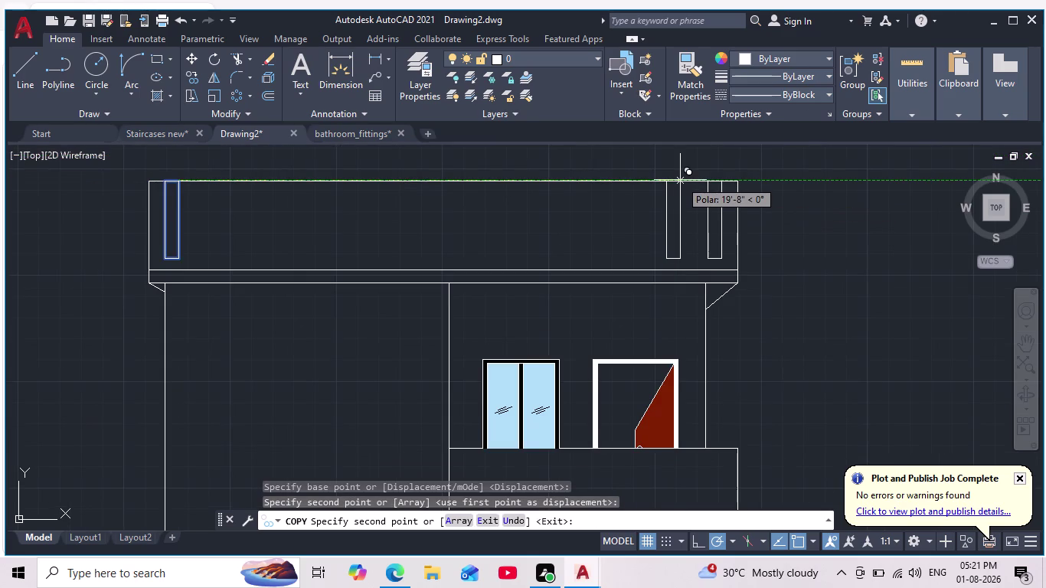
click(690, 183)
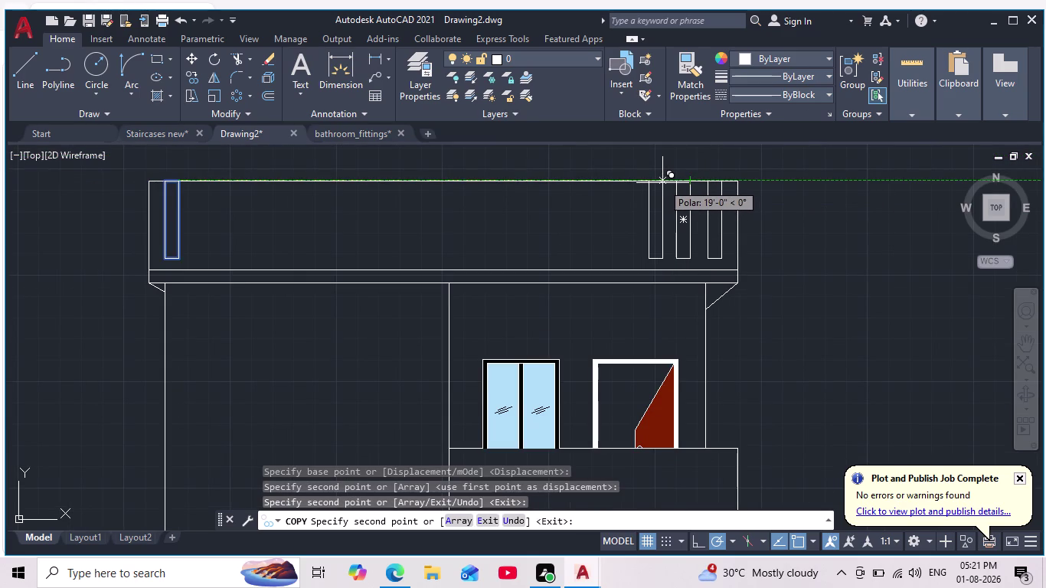
click(662, 183)
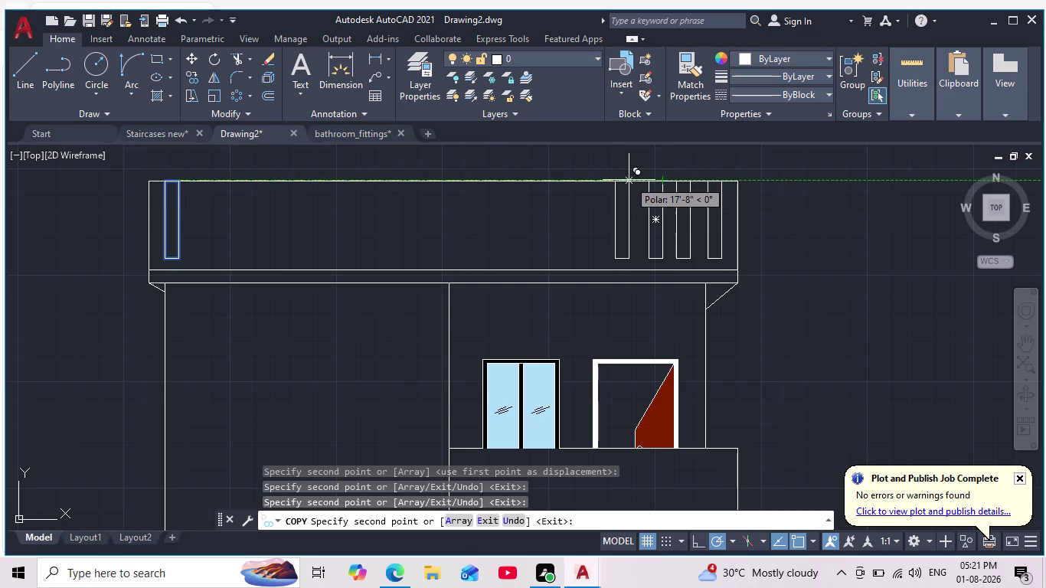
click(630, 182)
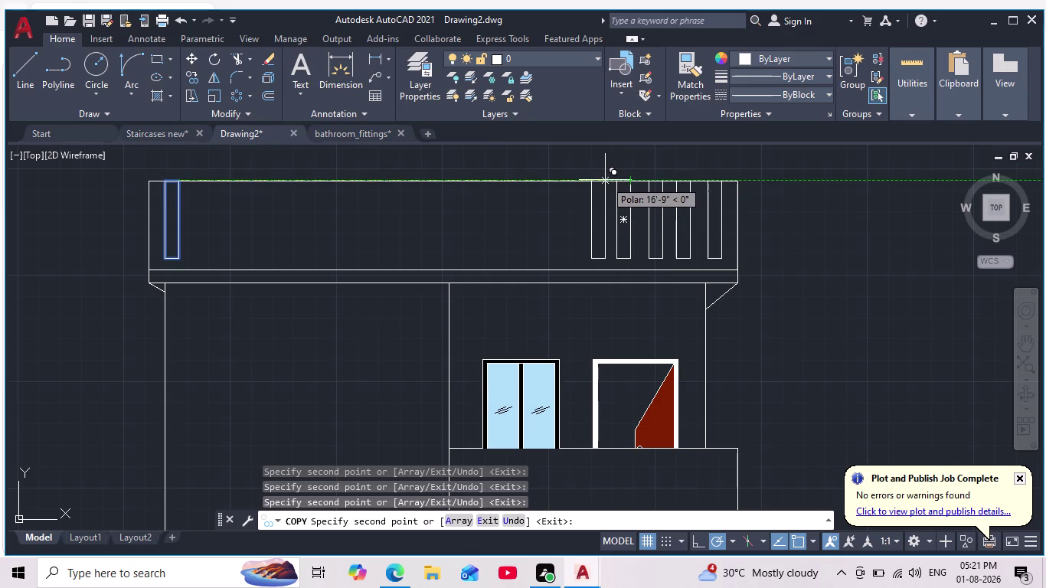
click(599, 180)
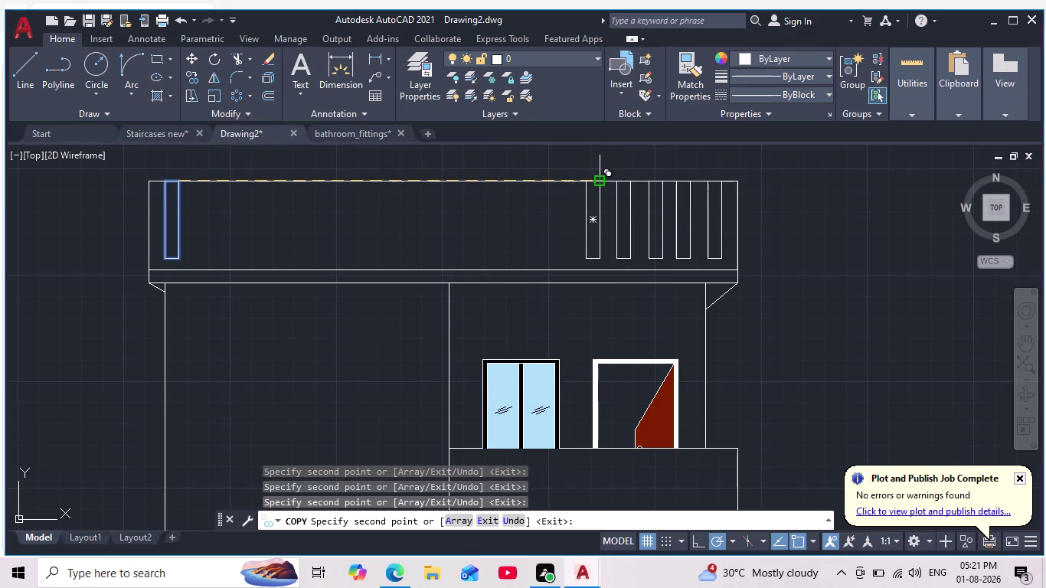
key(Escape)
scroll(down, 3)
scroll(up, 3)
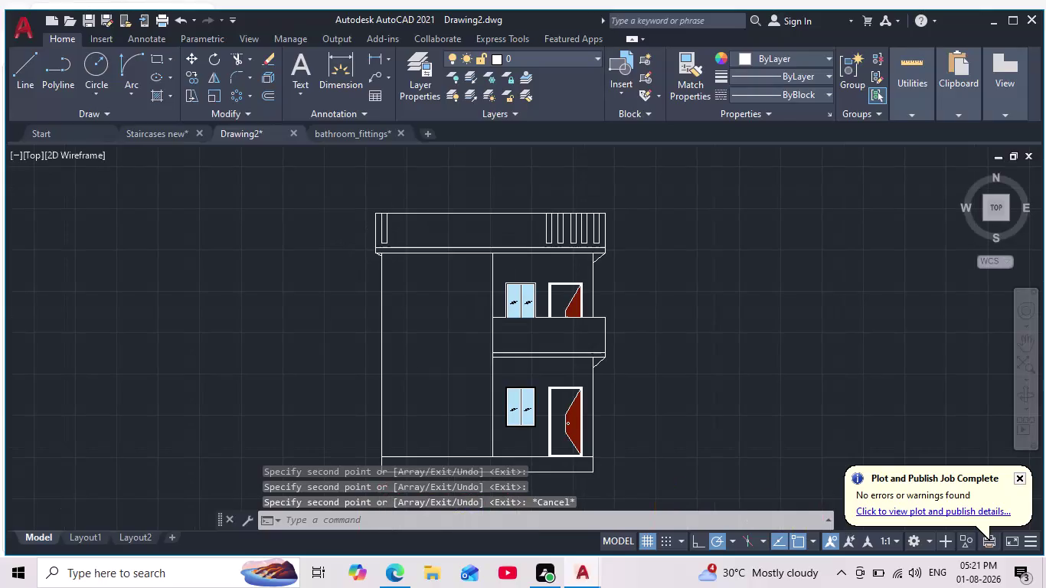
Window-select the original bar at the parapet's left end and delete it.
scroll(down, 3)
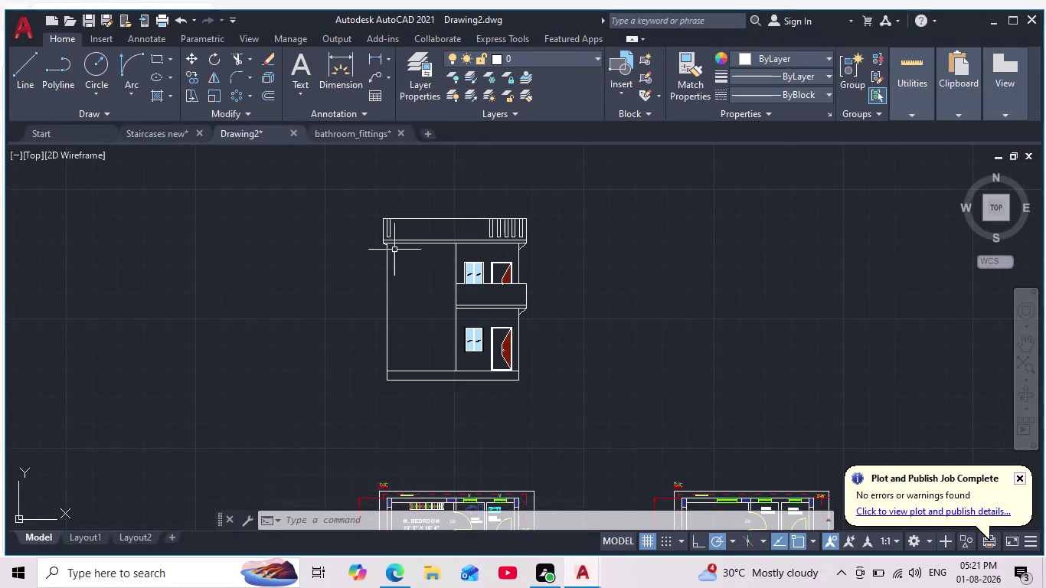
scroll(up, 3)
scroll(up, 3)
click(412, 230)
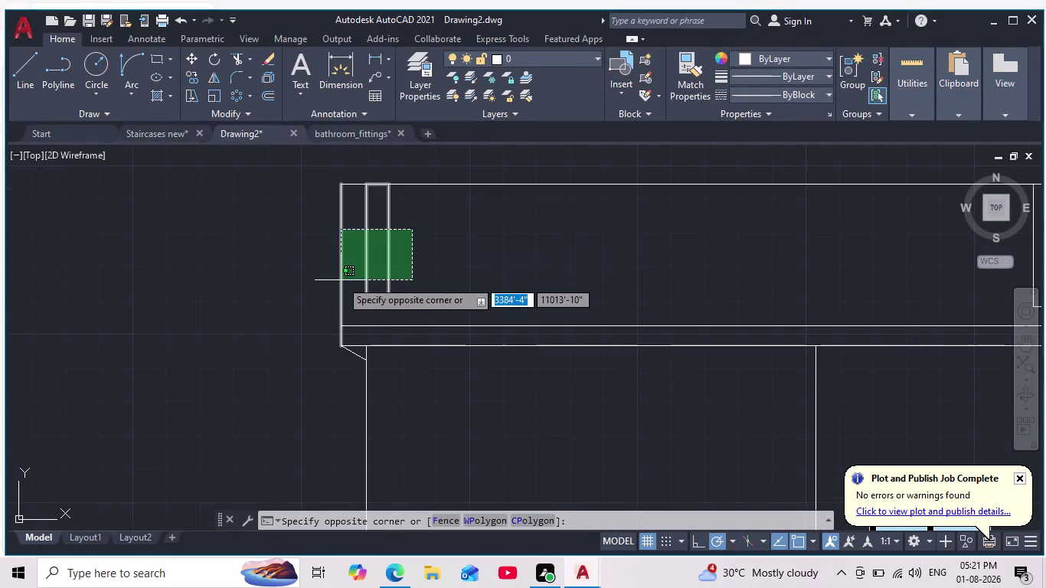
click(364, 280)
key(Delete)
scroll(down, 3)
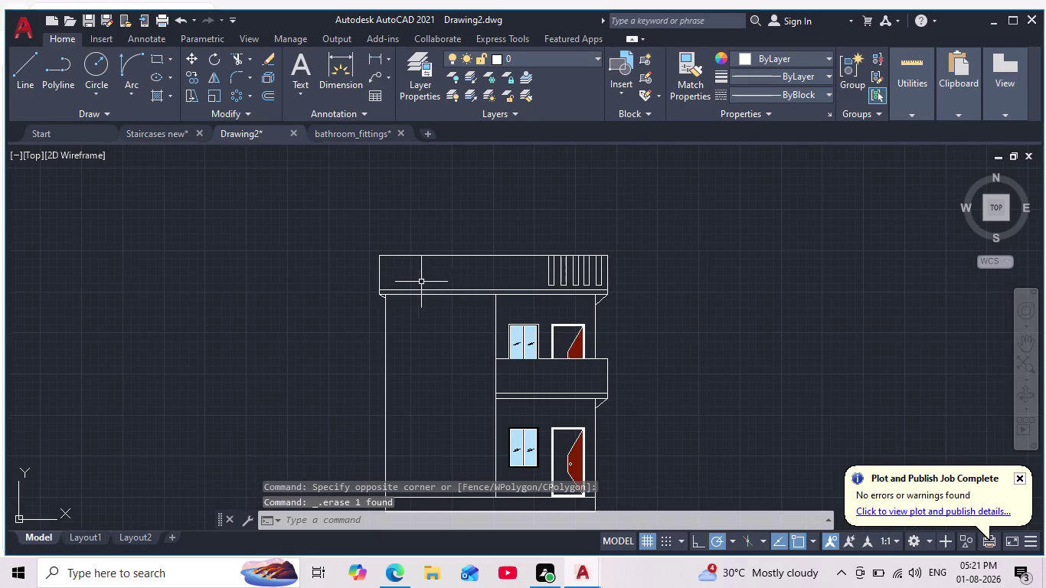
scroll(down, 3)
scroll(up, 3)
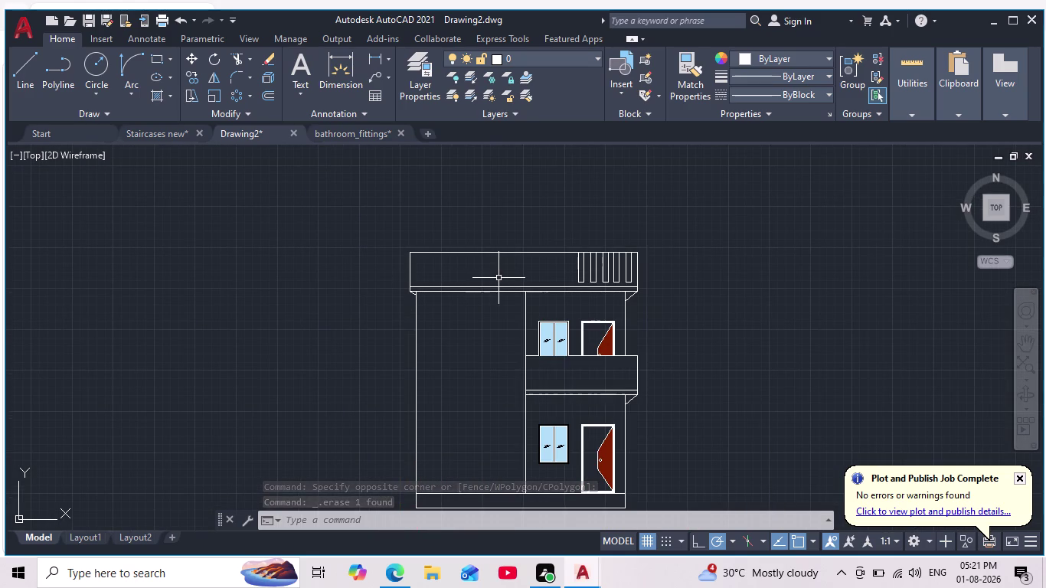
middle_drag(499, 270, 500, 278)
Centre the view on the upper storey and launch RECTANG for the parapet.
scroll(up, 3)
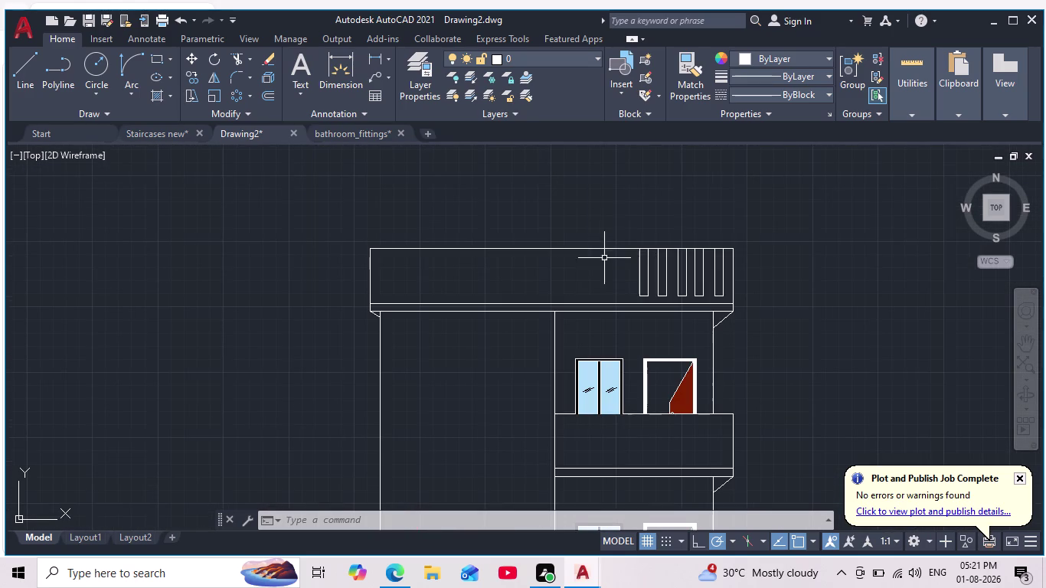
scroll(down, 3)
scroll(up, 3)
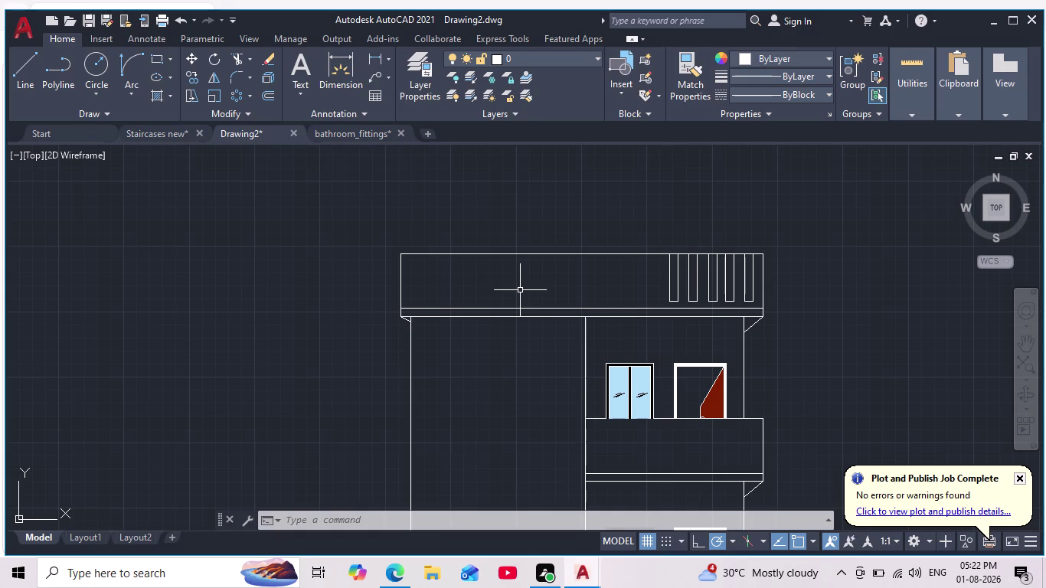
scroll(down, 3)
scroll(up, 3)
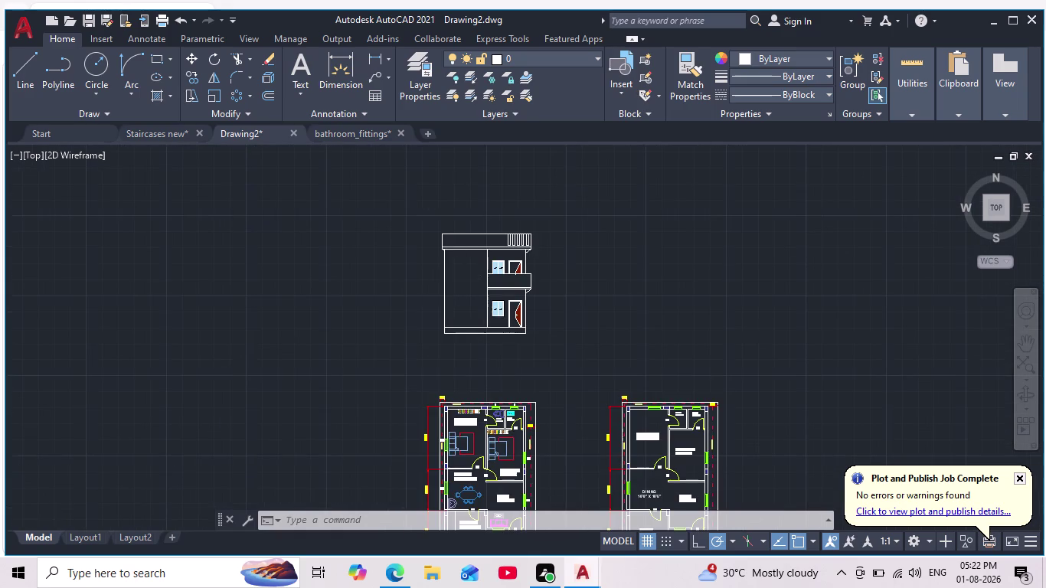
middle_drag(456, 277, 457, 332)
scroll(up, 3)
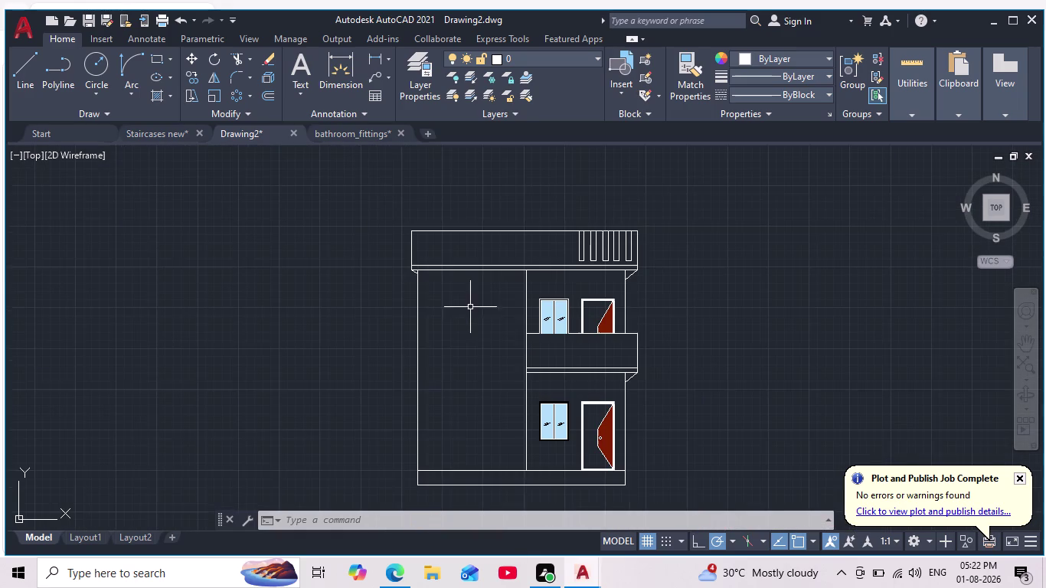
middle_drag(476, 297, 475, 324)
scroll(up, 3)
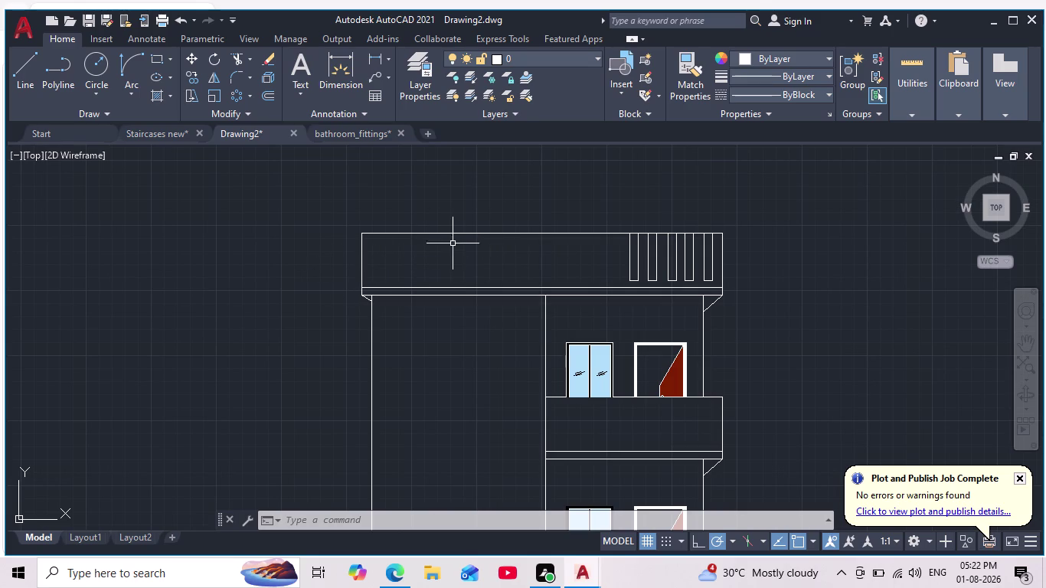
scroll(up, 3)
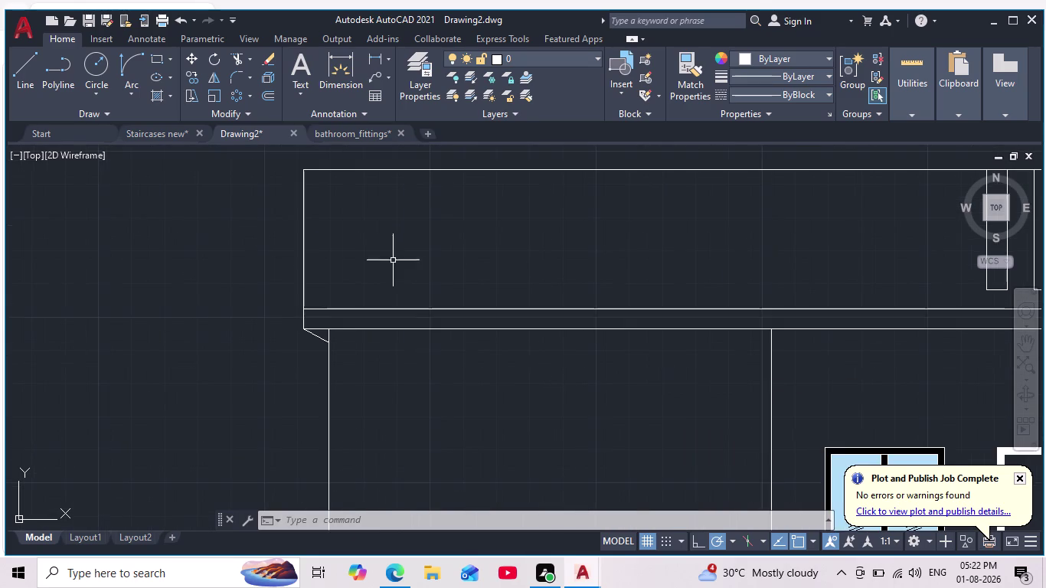
scroll(down, 3)
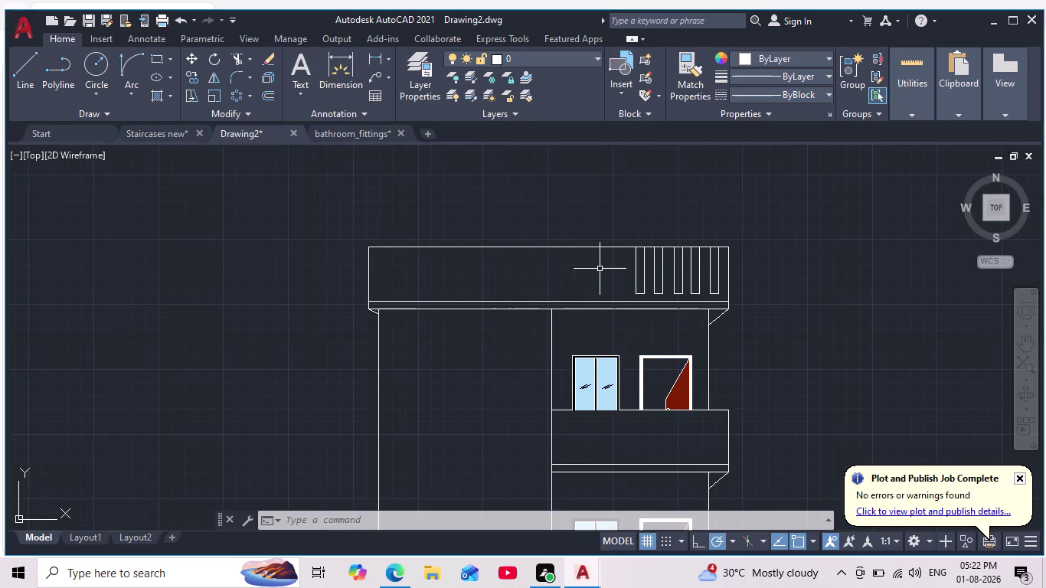
scroll(up, 3)
scroll(down, 3)
middle_drag(475, 271, 458, 327)
click(160, 58)
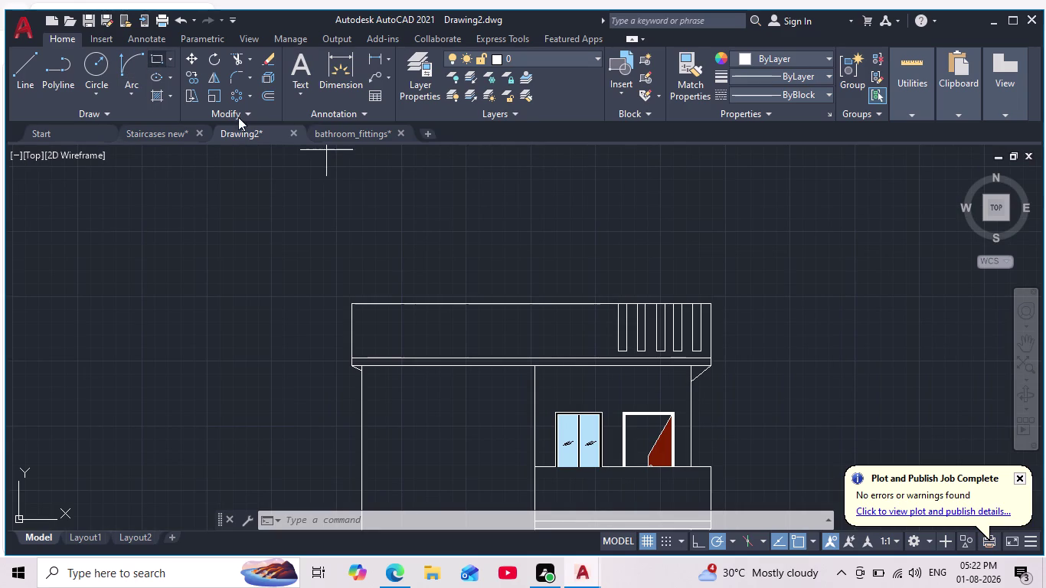
scroll(up, 3)
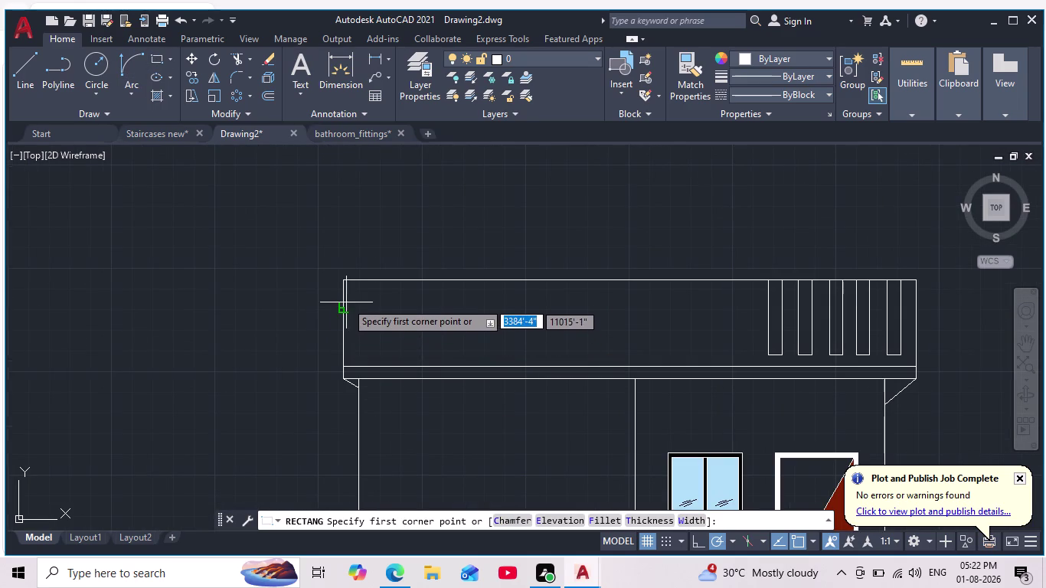
Draw a long rectangle from the parapet's top-left corner to its opposite corner.
click(338, 312)
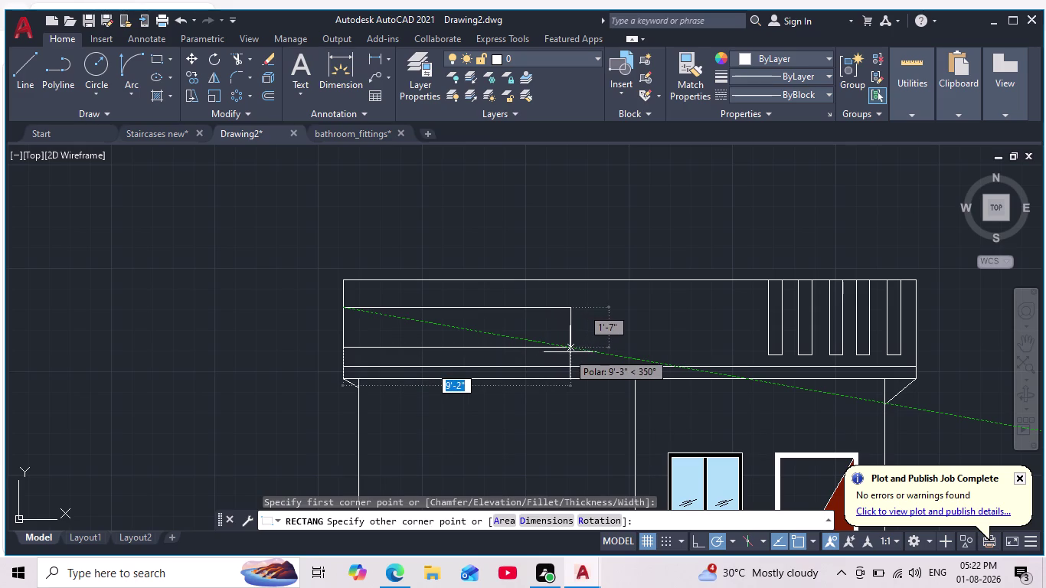
click(569, 344)
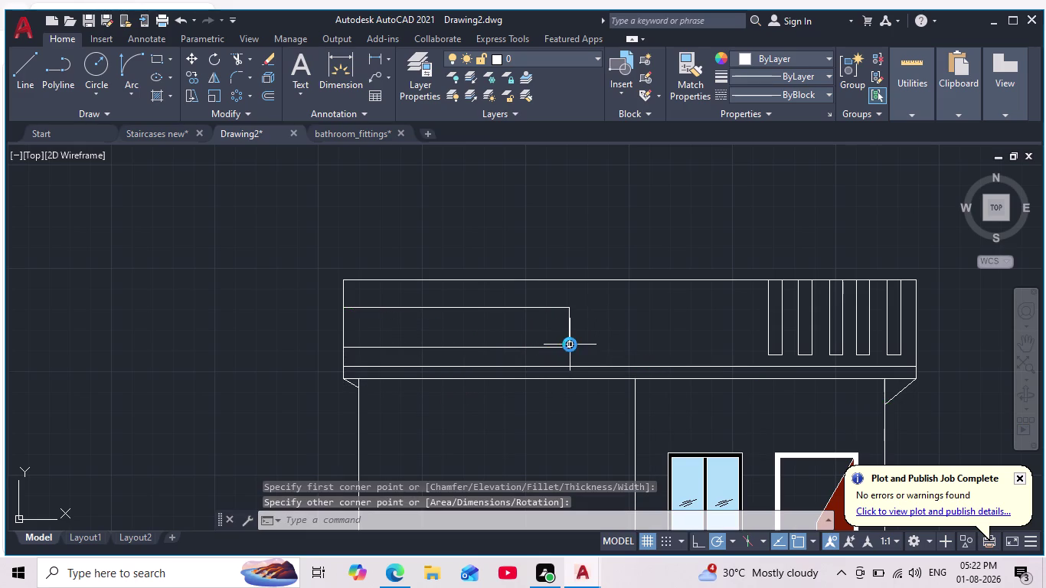
scroll(down, 3)
scroll(down, 3)
middle_drag(541, 355, 521, 305)
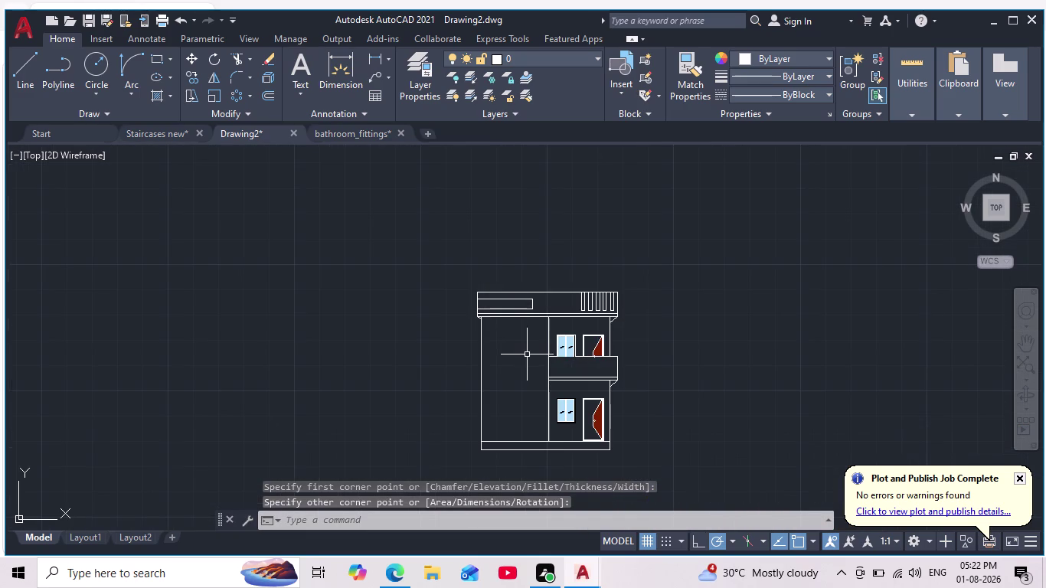
scroll(up, 3)
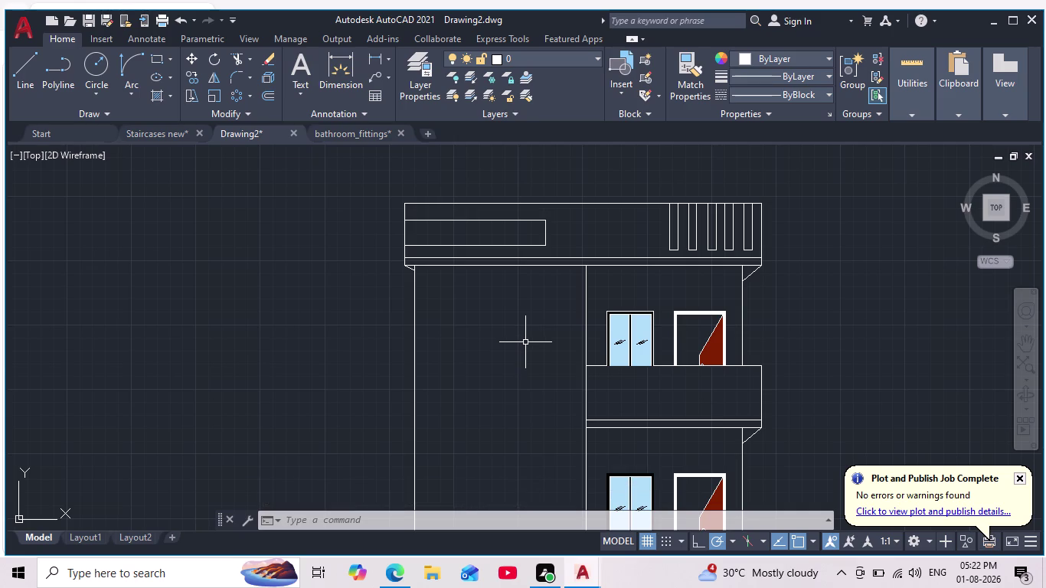
Zoom and pan around the elevation and upper storey to check the new rectangle.
scroll(down, 3)
middle_drag(528, 333, 522, 365)
scroll(up, 3)
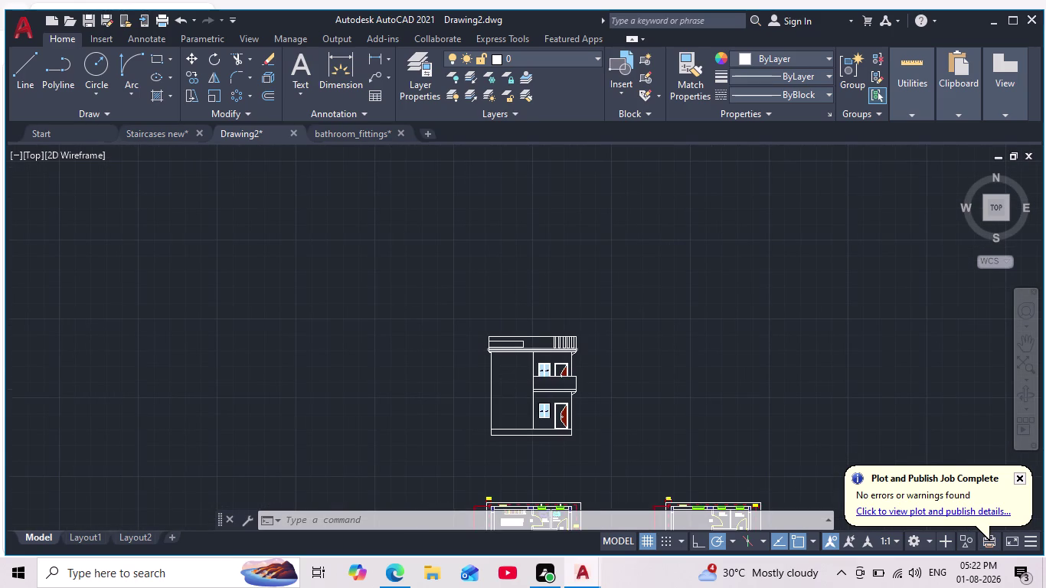
scroll(up, 3)
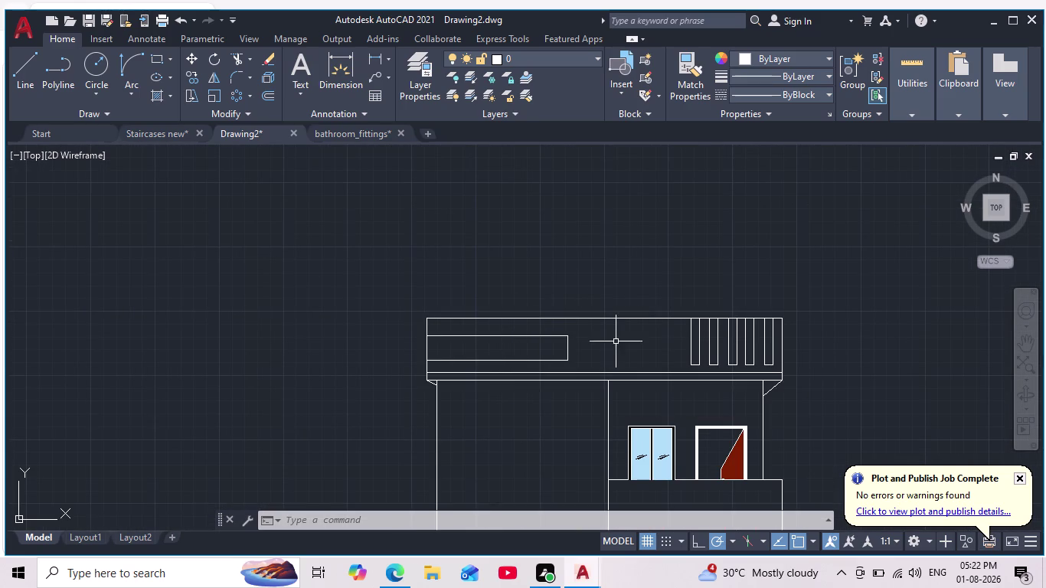
scroll(down, 3)
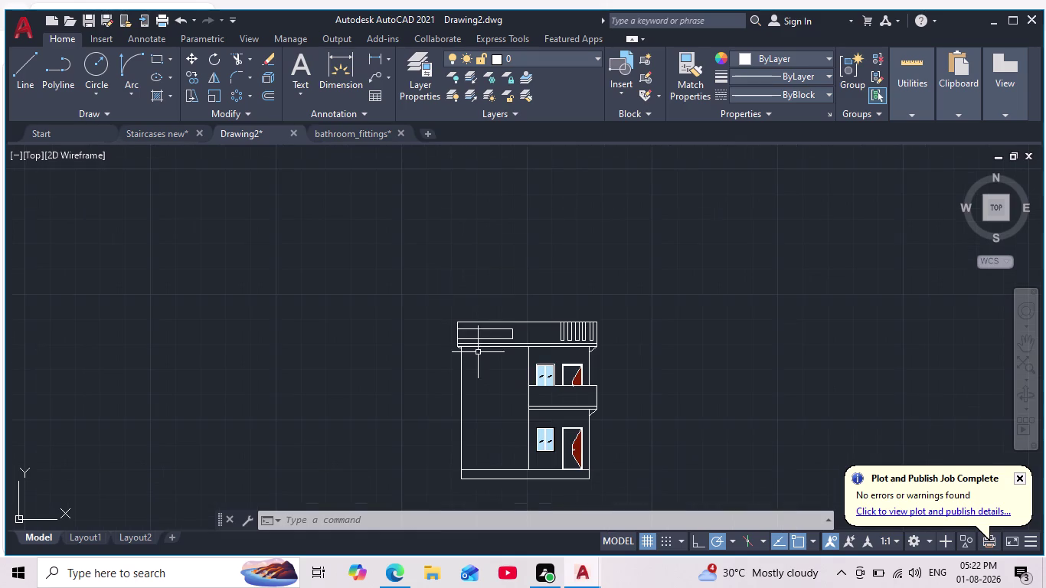
middle_drag(481, 365, 486, 406)
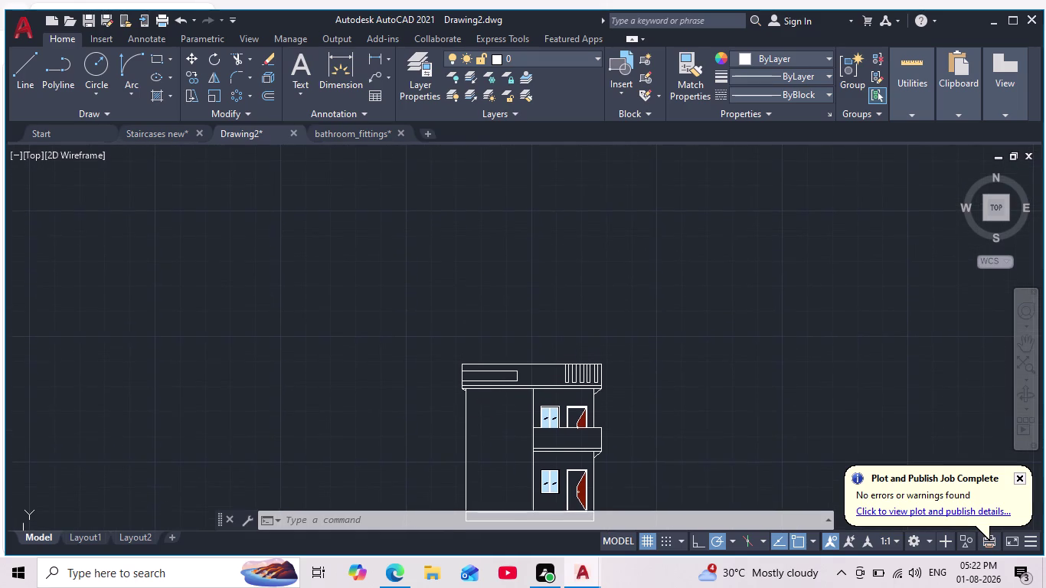
scroll(up, 3)
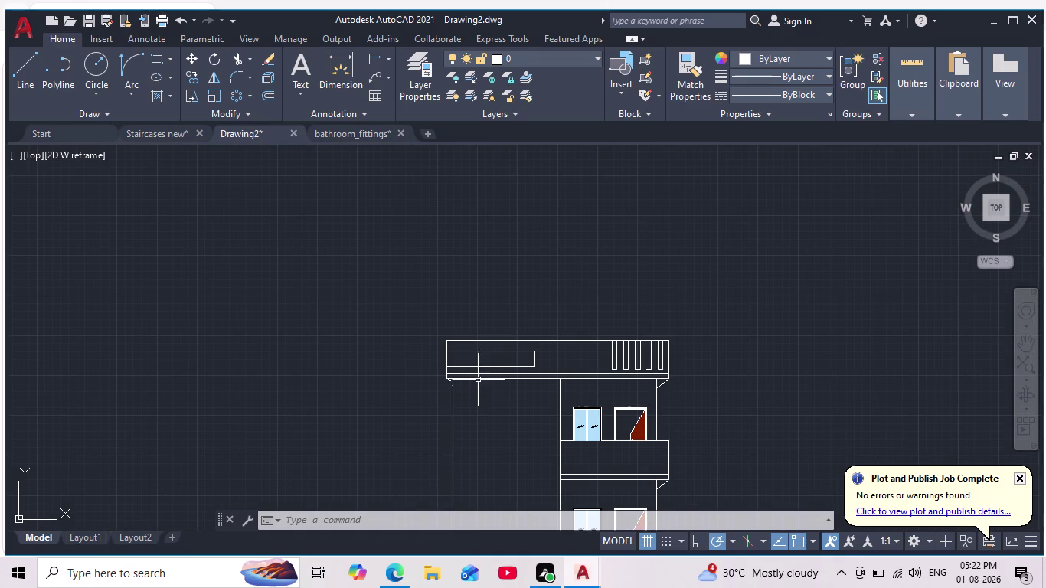
scroll(up, 3)
scroll(down, 3)
scroll(up, 3)
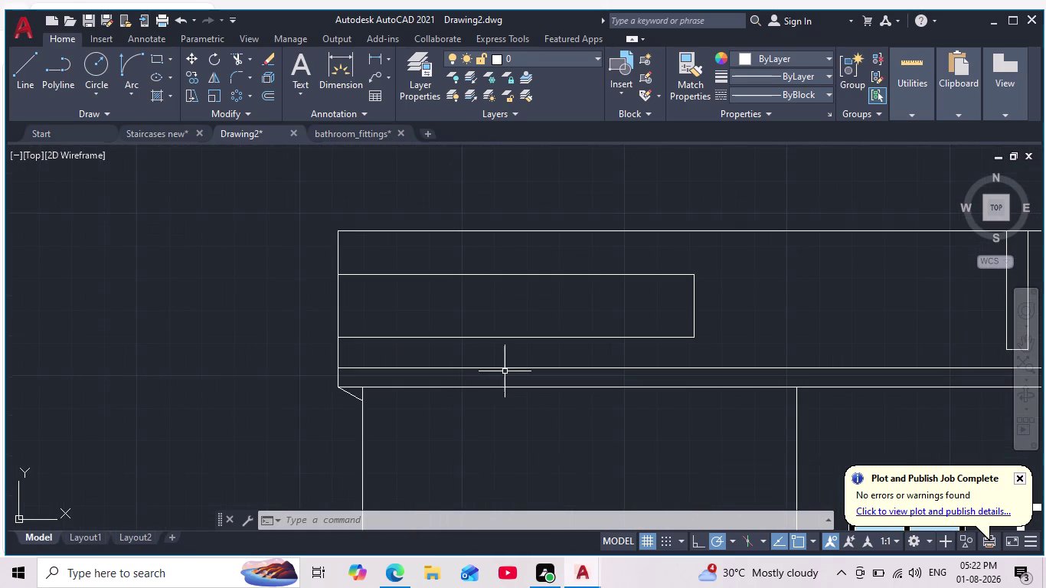
scroll(down, 3)
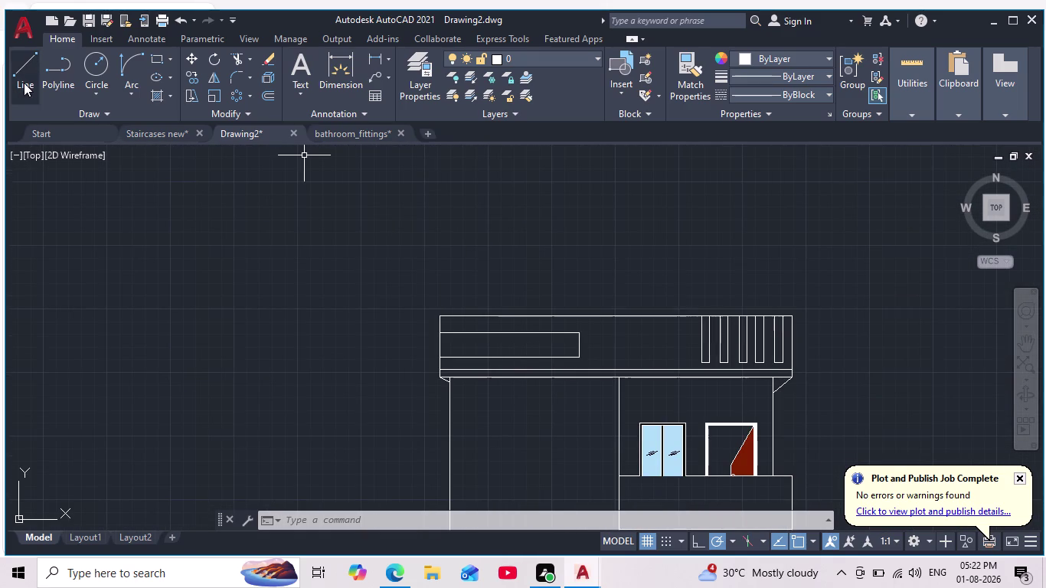
Extend the vertical wall divider straight up to the parapet's top edge with Ortho on.
click(20, 74)
scroll(up, 3)
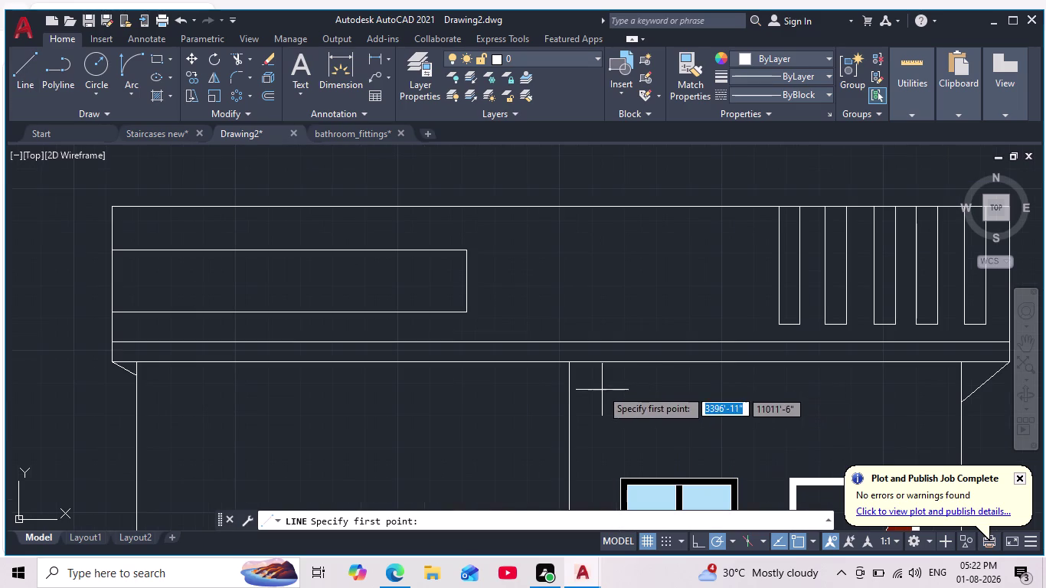
click(572, 365)
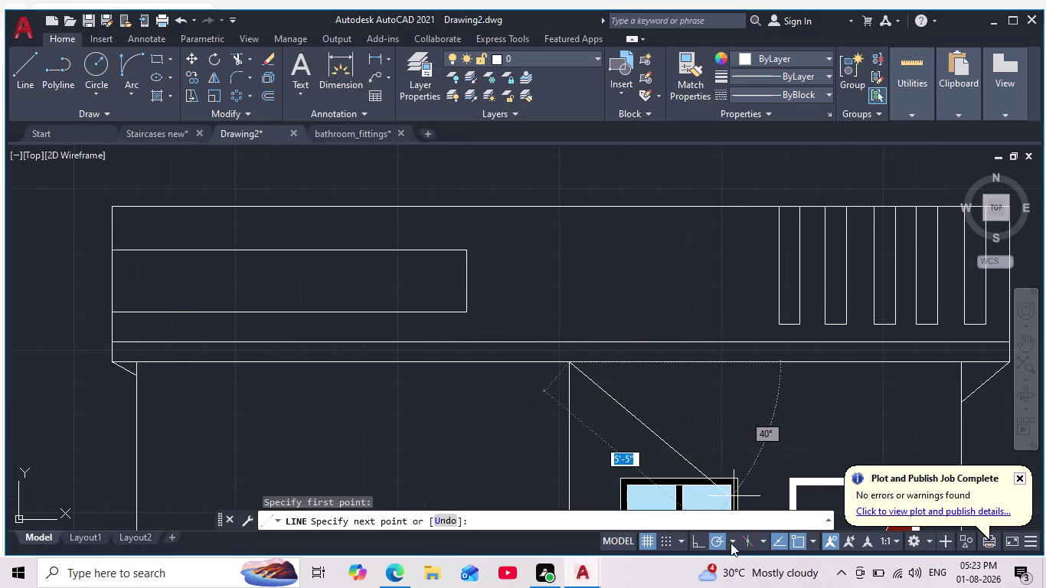
click(699, 544)
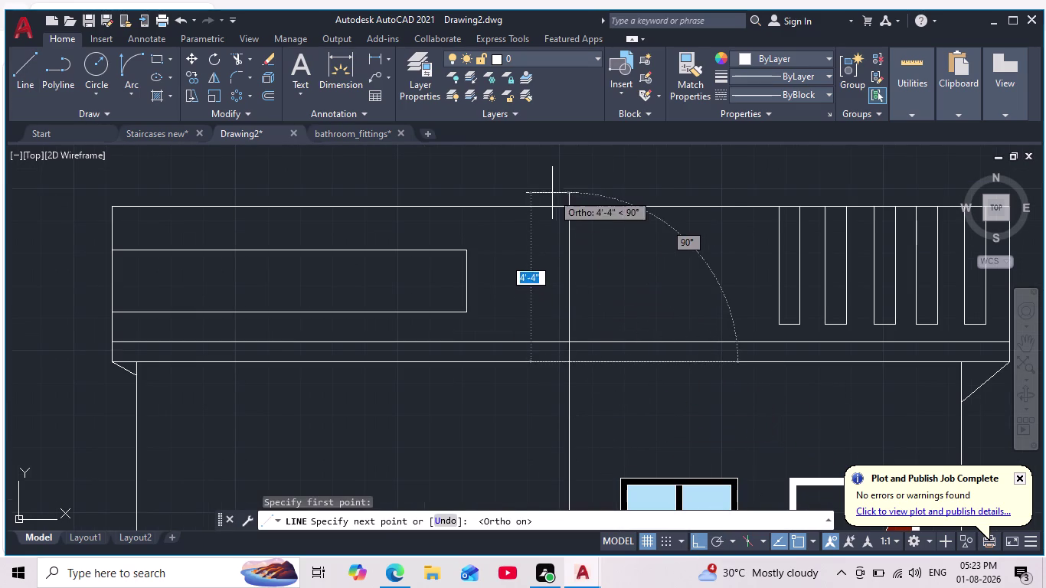
click(567, 212)
key(Escape)
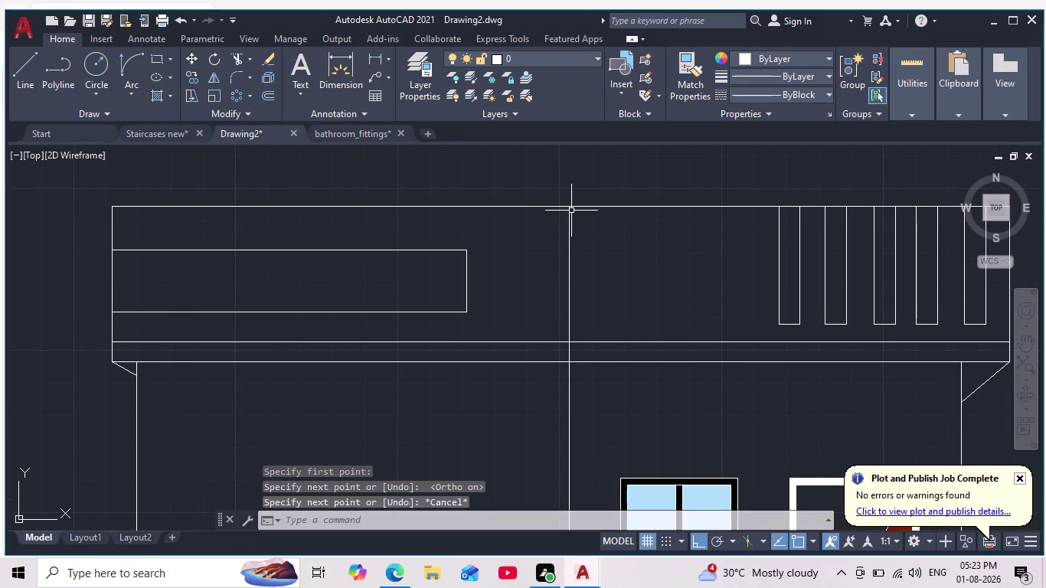
middle_drag(578, 213, 571, 294)
scroll(down, 3)
scroll(down, 3)
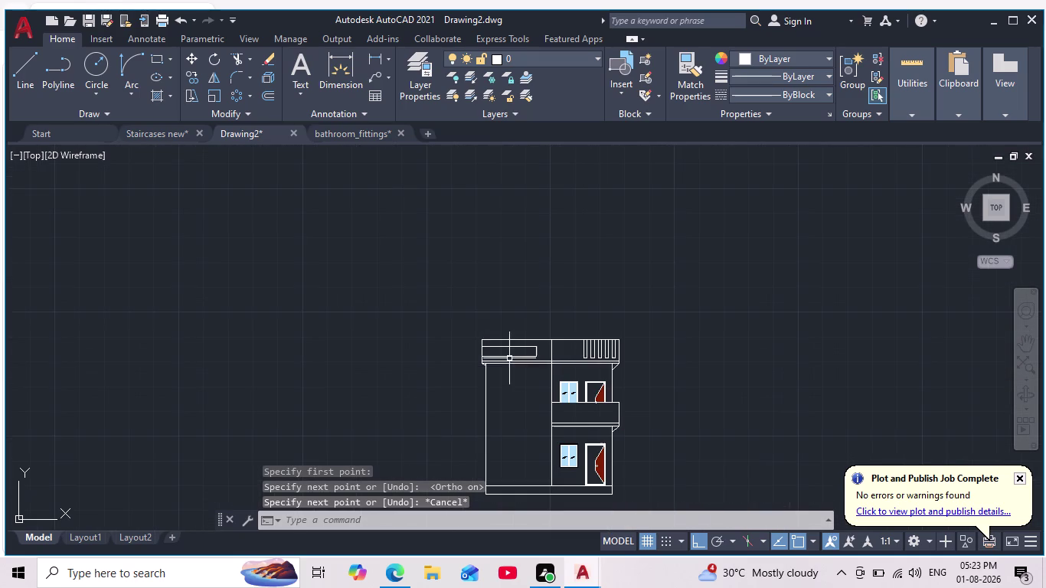
scroll(up, 3)
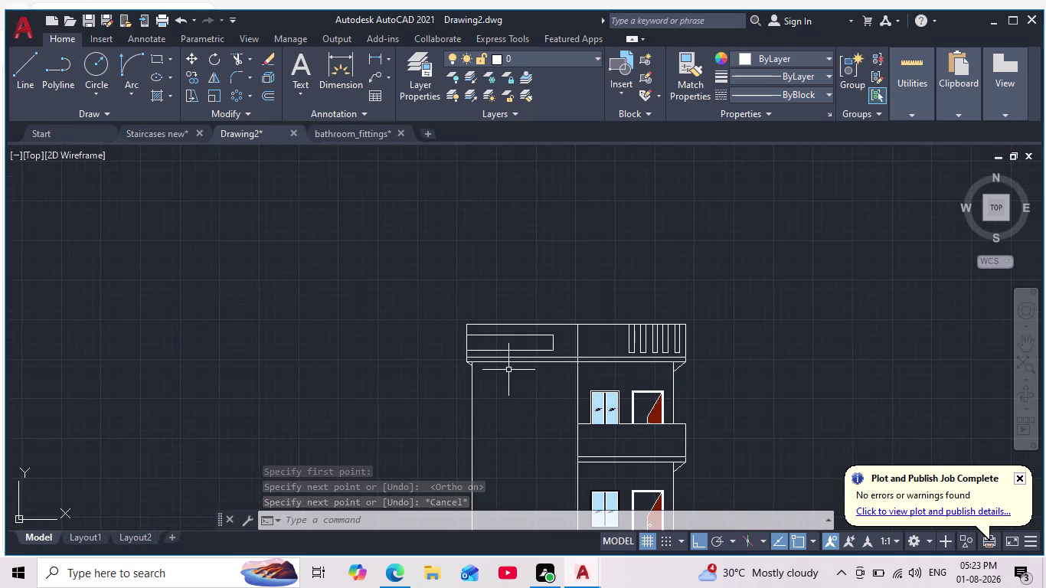
scroll(up, 3)
scroll(up, 3)
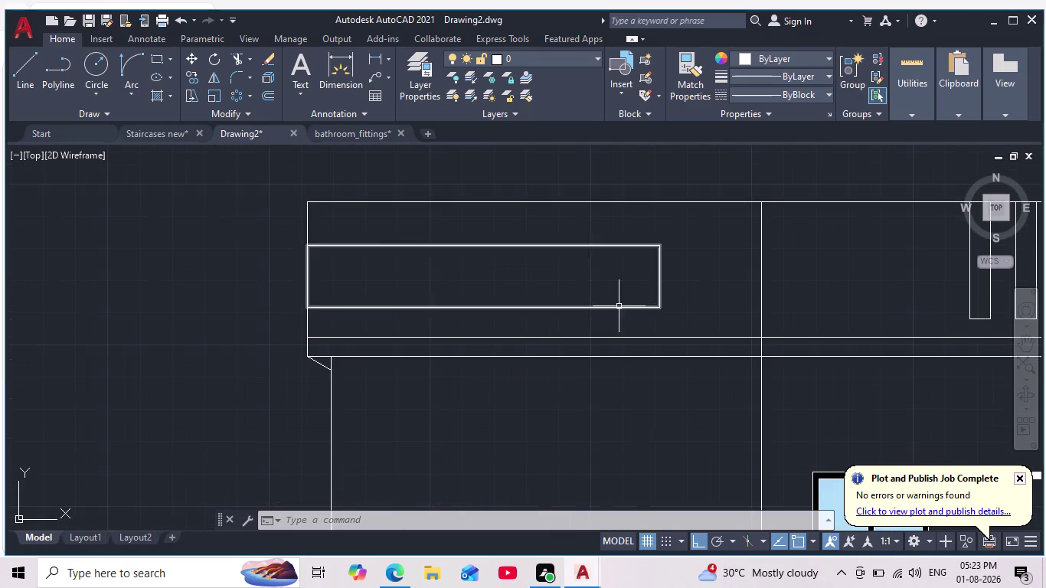
Select and delete the long rectangle inside the parapet.
click(627, 303)
click(538, 235)
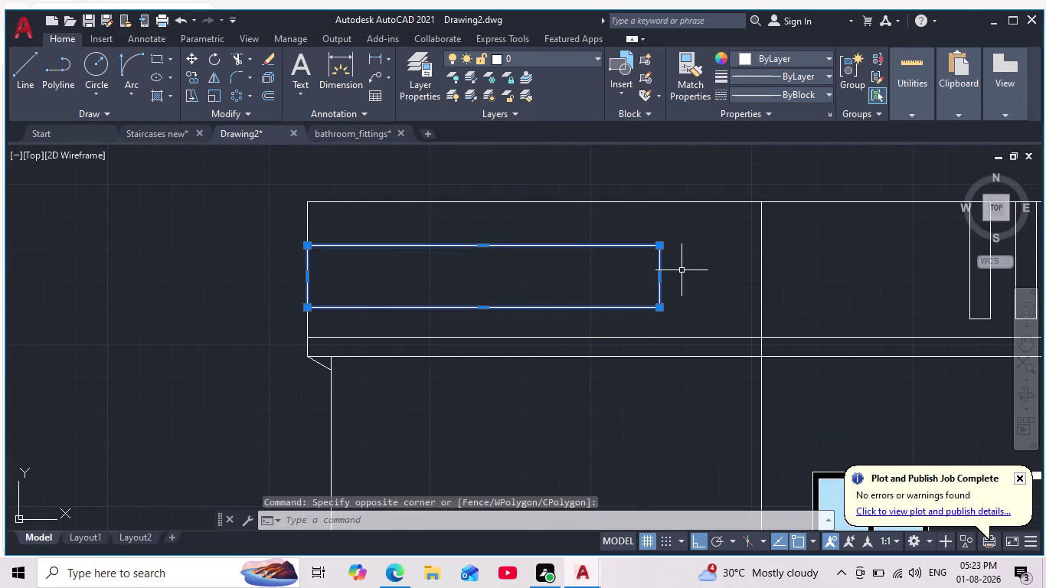
key(Delete)
scroll(down, 3)
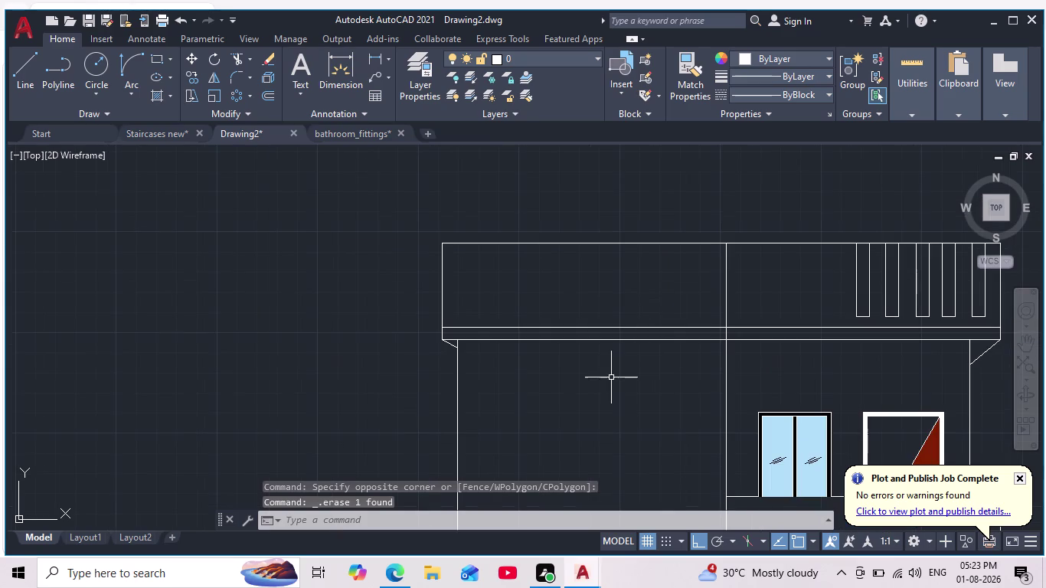
scroll(down, 3)
middle_drag(577, 421, 562, 379)
scroll(down, 3)
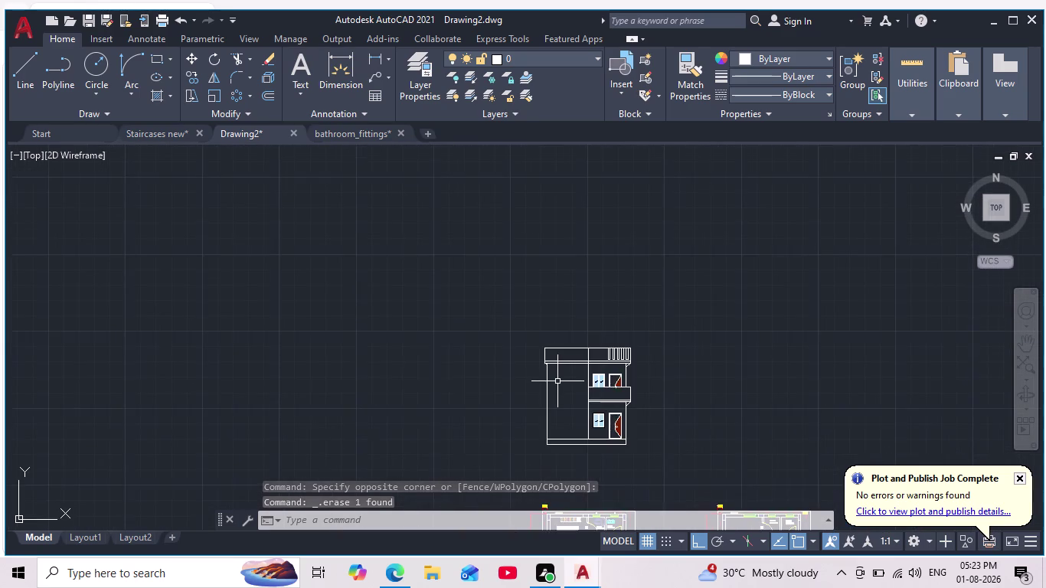
scroll(up, 3)
scroll(up, 3)
middle_drag(556, 373, 547, 419)
Restart the line command and frame the parapet's left end.
key(grave)
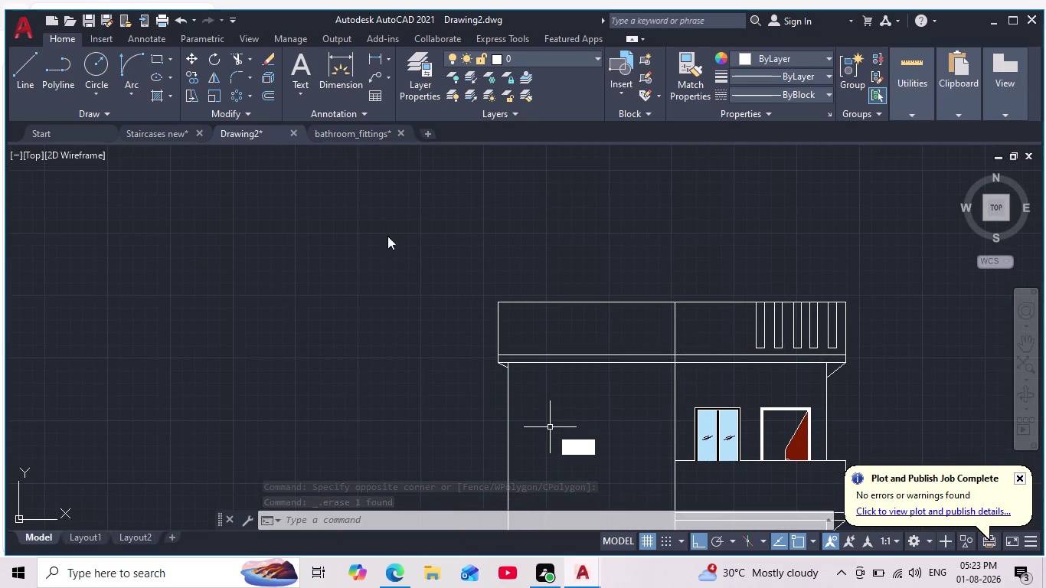
click(21, 72)
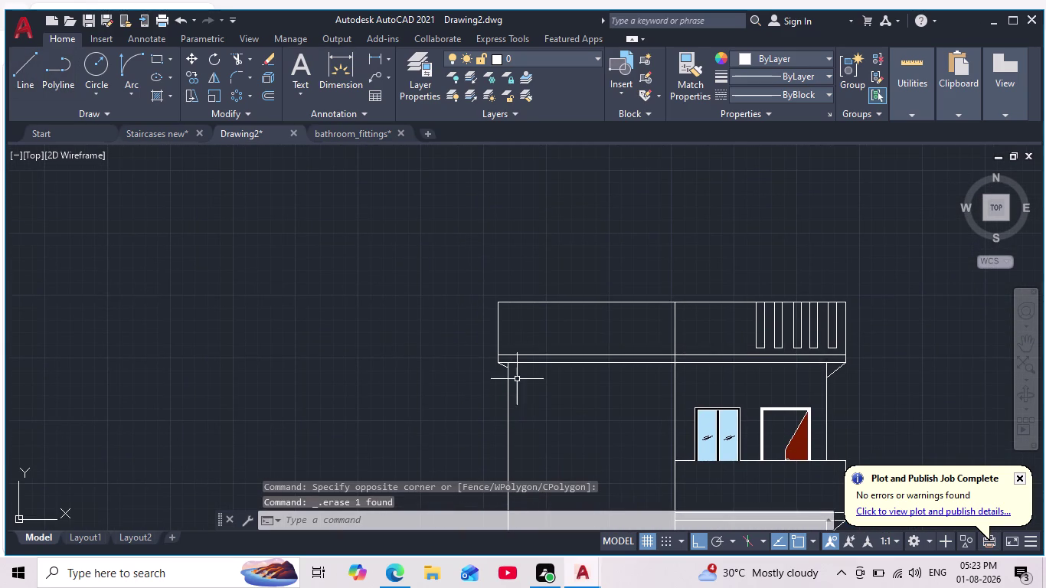
scroll(up, 3)
scroll(down, 3)
scroll(down, 3)
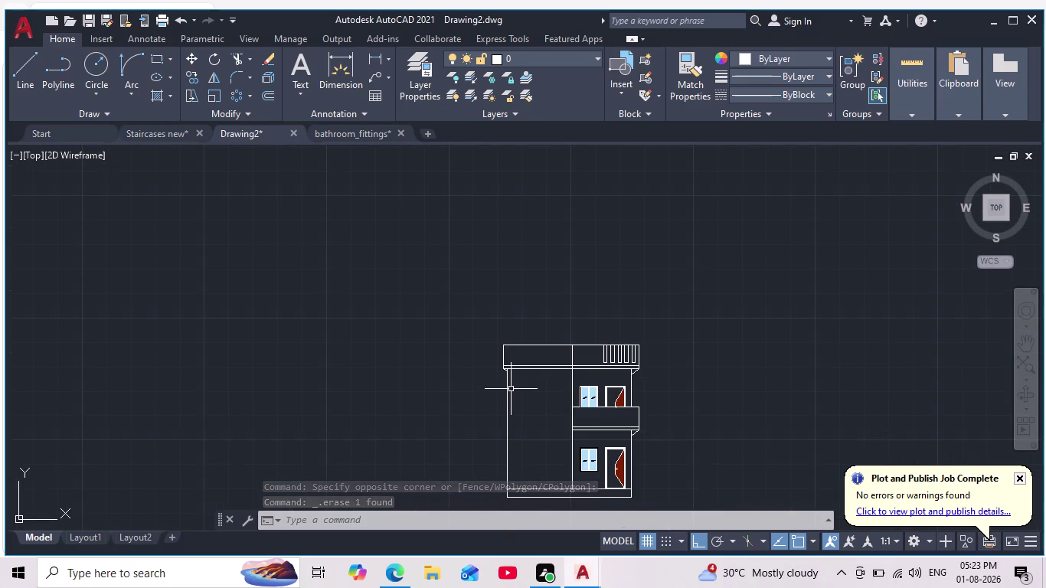
scroll(up, 3)
scroll(up, 3)
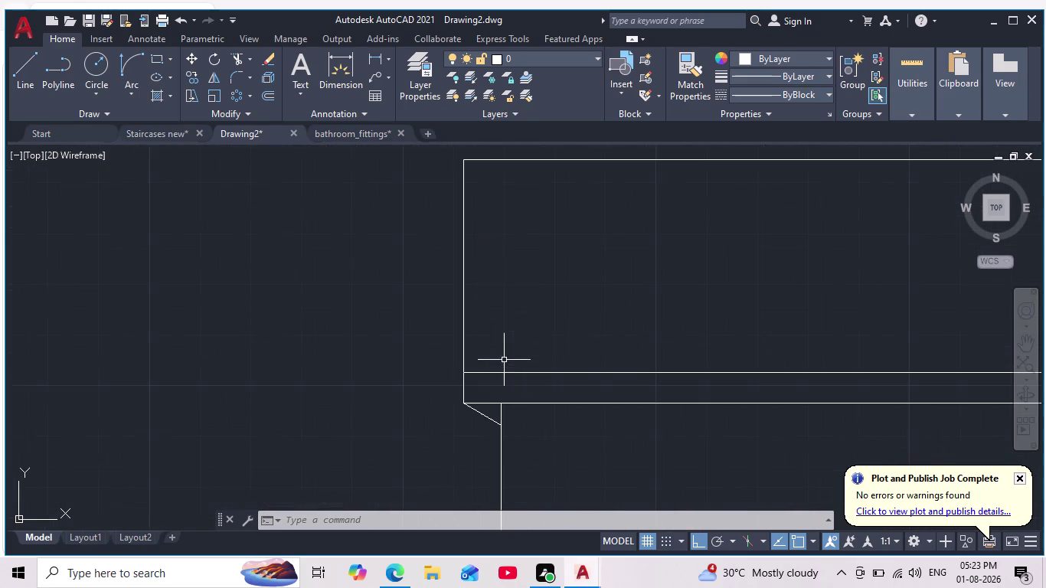
scroll(down, 3)
middle_drag(506, 312, 502, 380)
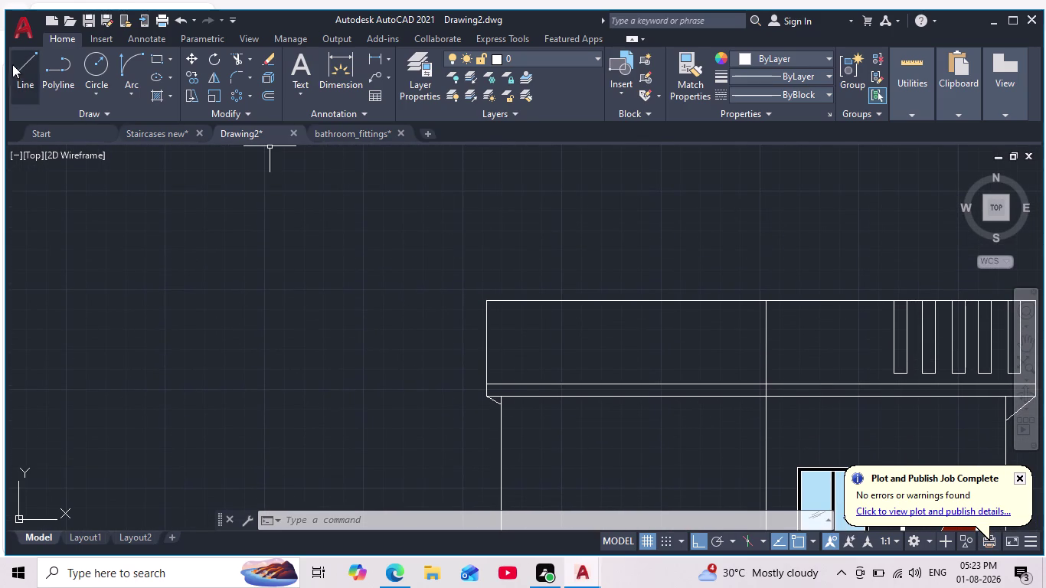
Draw a vertical line up from the parapet's lower-left corner, undoing a 3' segment.
click(25, 70)
scroll(up, 3)
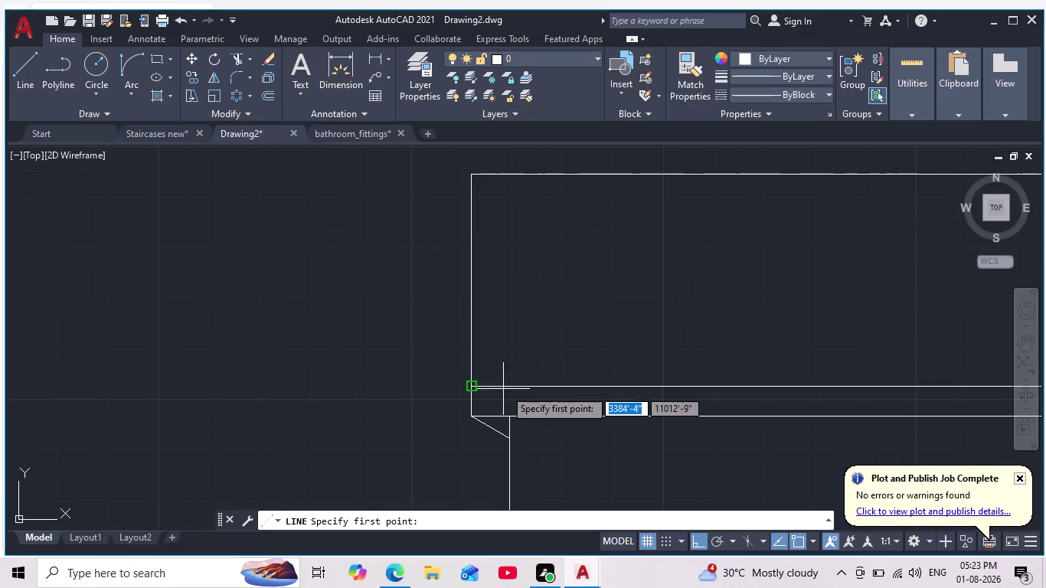
click(511, 415)
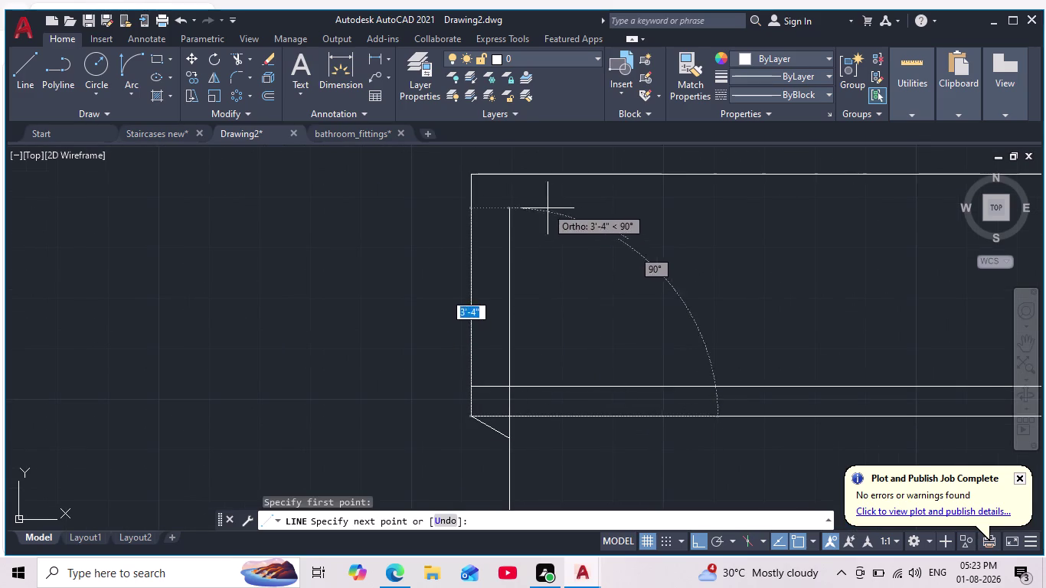
click(511, 171)
middle_drag(514, 176, 425, 332)
scroll(down, 3)
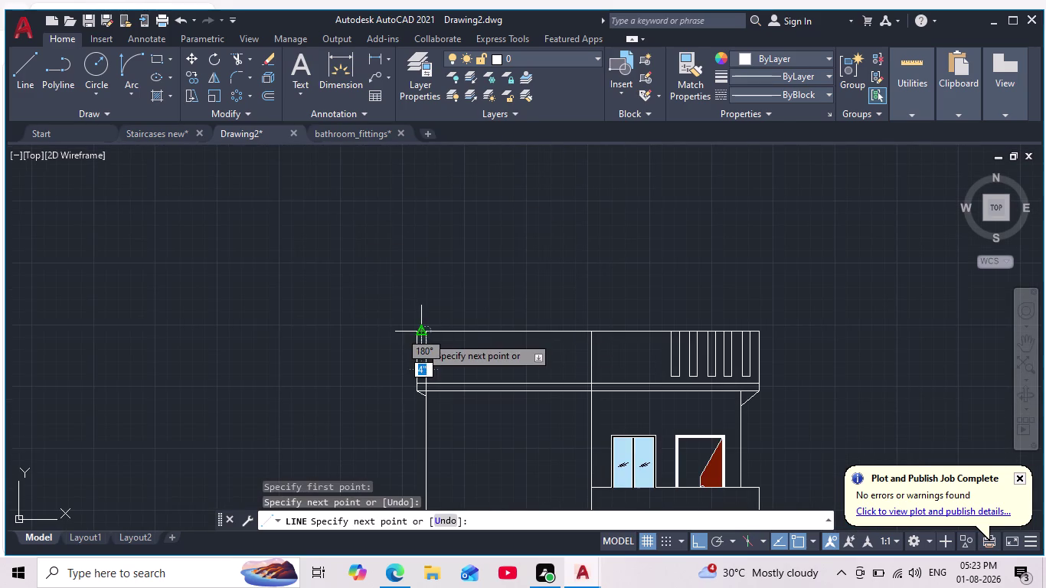
text(3)
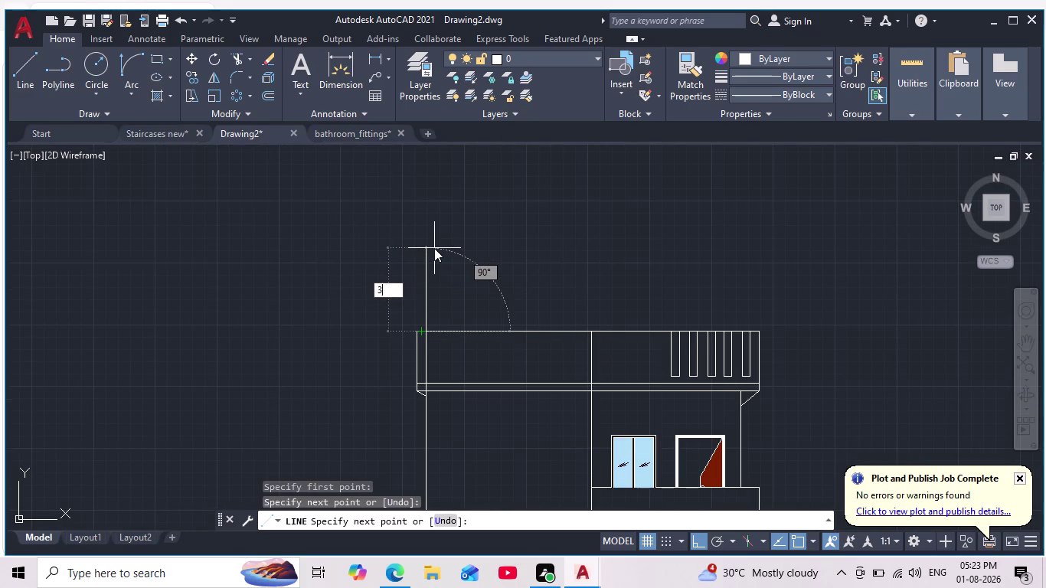
text(')
key(Return)
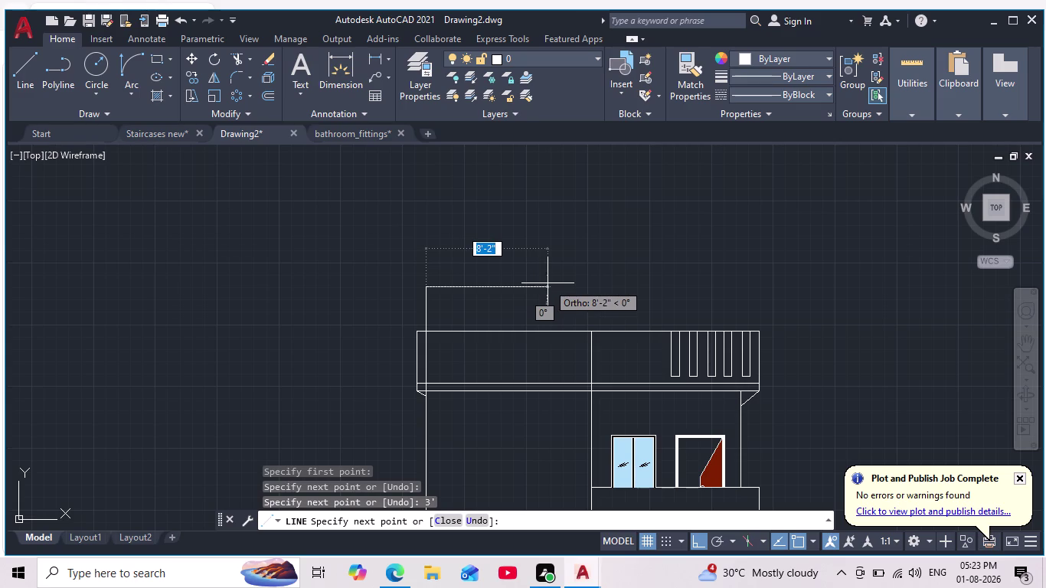
key(ctrl+z)
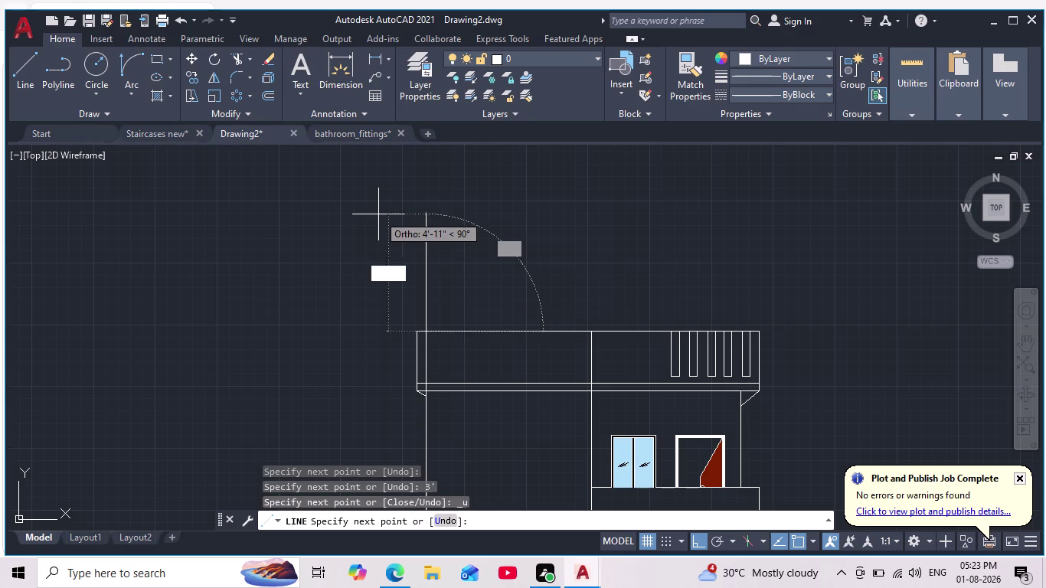
Add a 6' segment to the tower outline.
scroll(down, 3)
middle_drag(436, 217, 409, 344)
scroll(down, 3)
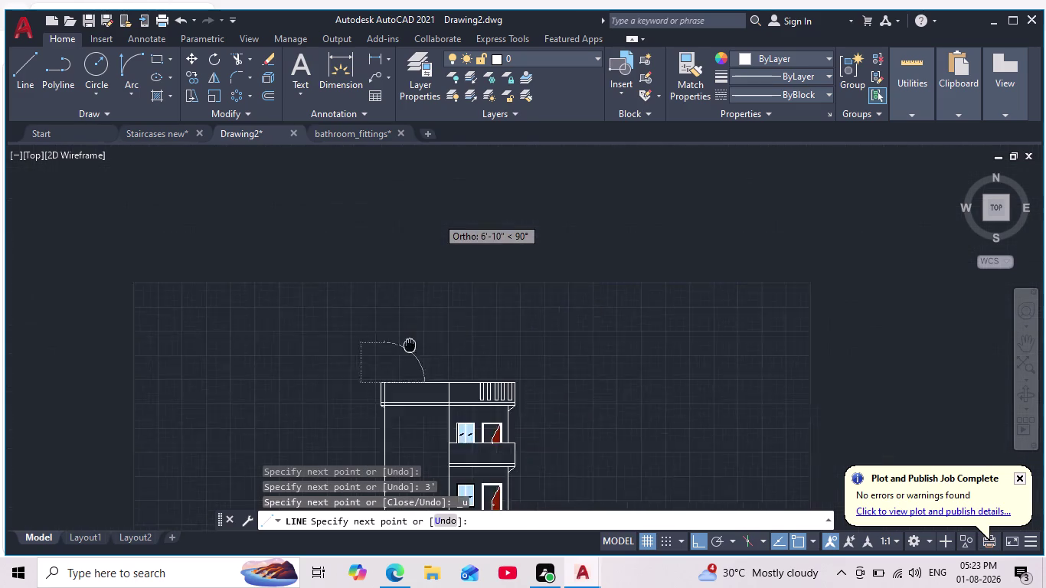
scroll(down, 3)
scroll(up, 3)
middle_drag(430, 331, 457, 261)
scroll(up, 3)
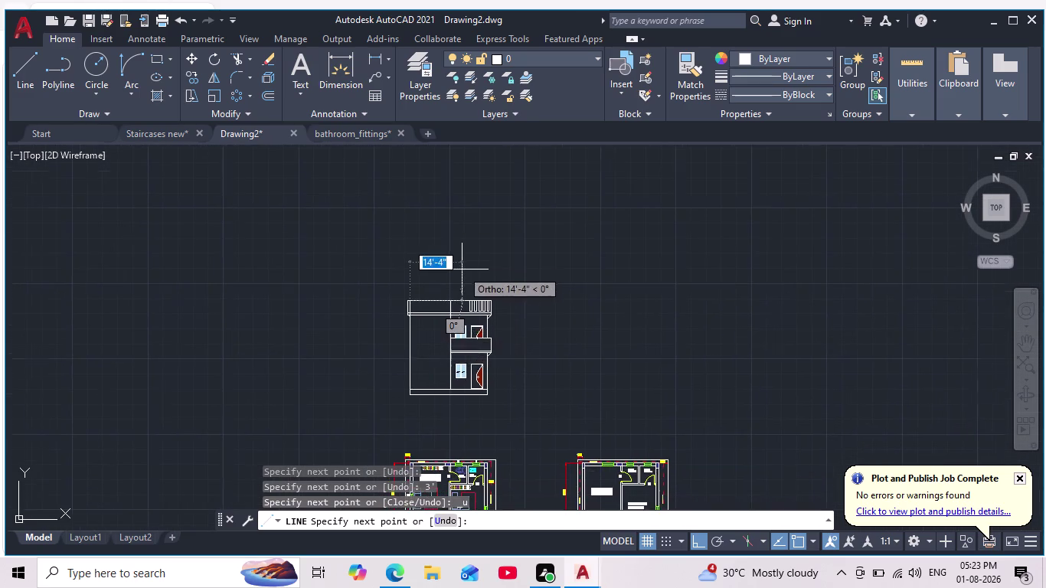
scroll(up, 3)
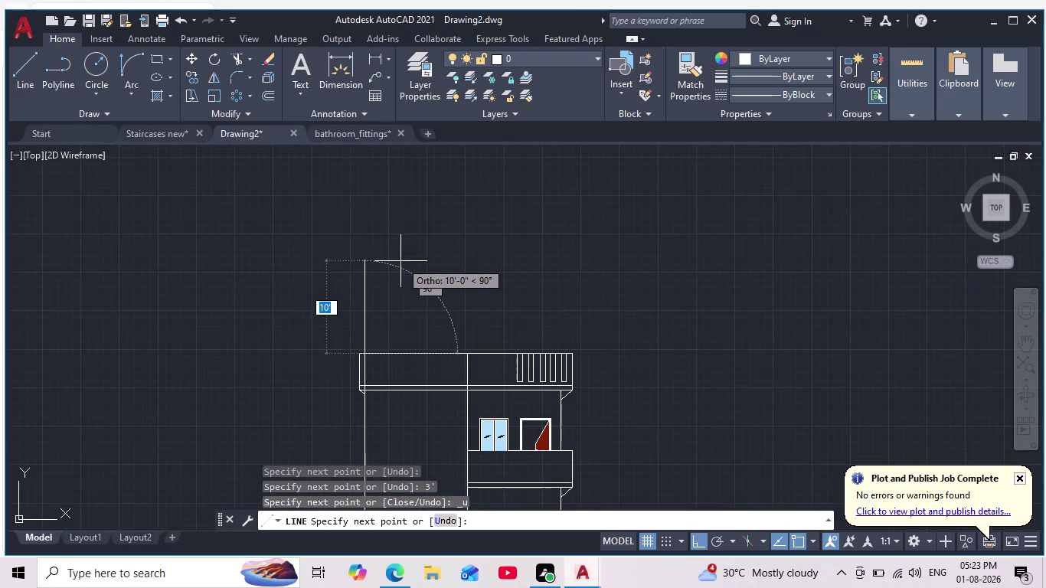
text(6')
key(Return)
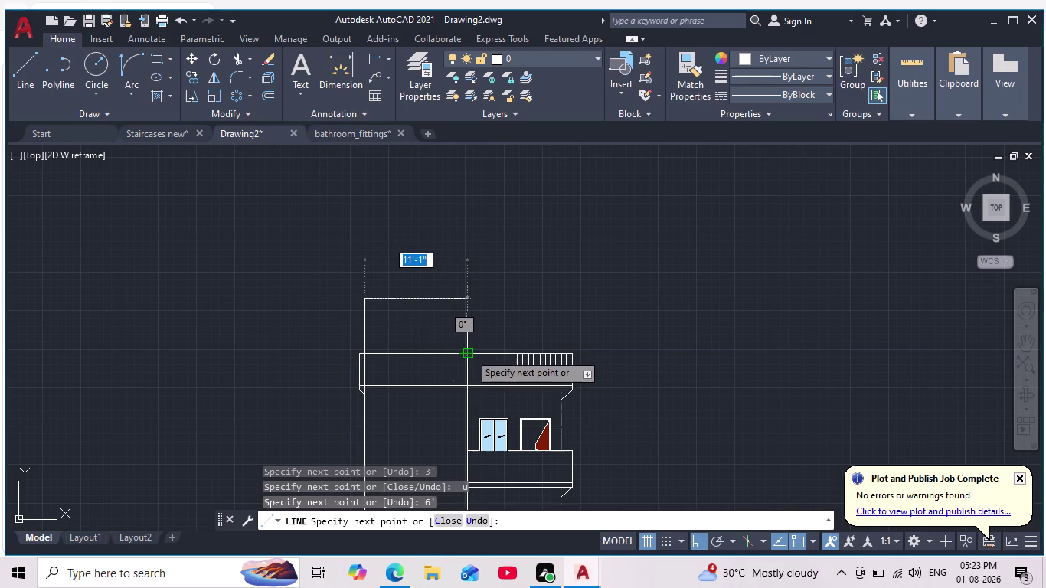
Close the tower's top-right corner and right side back down to the parapet.
click(465, 296)
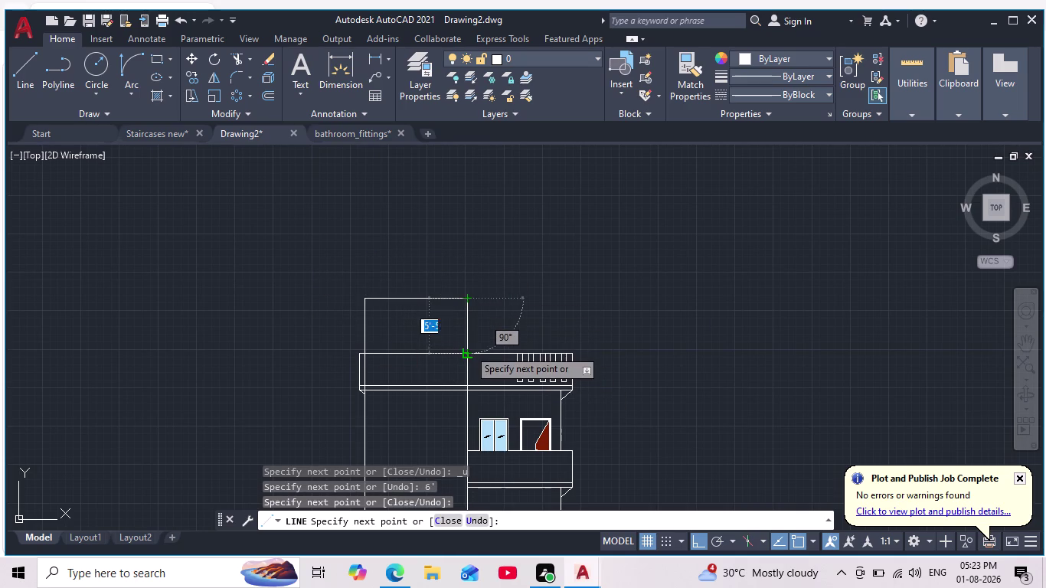
click(469, 354)
key(Escape)
scroll(down, 3)
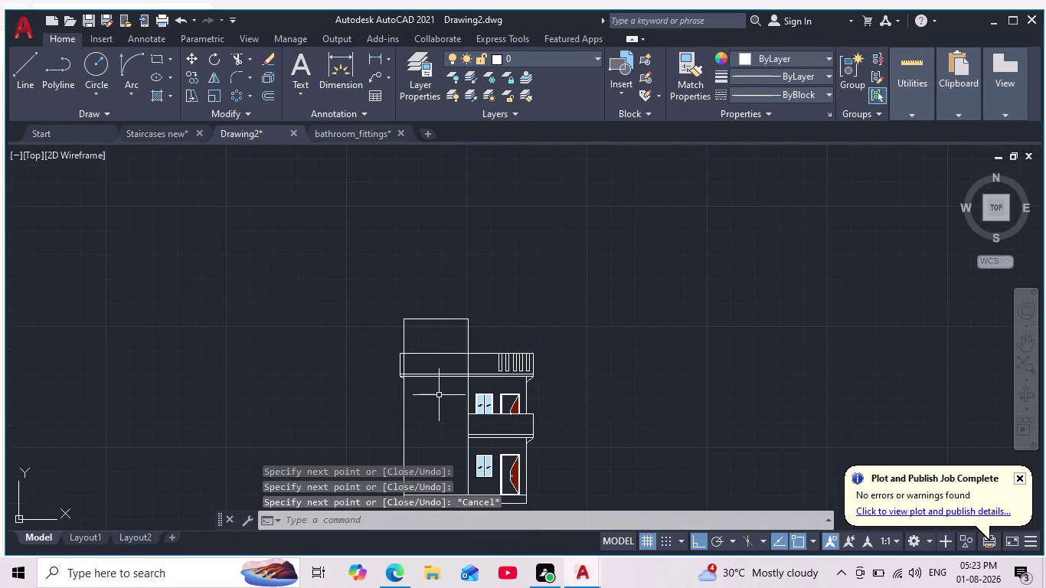
middle_drag(440, 395, 470, 375)
scroll(down, 3)
scroll(up, 3)
scroll(up, 3)
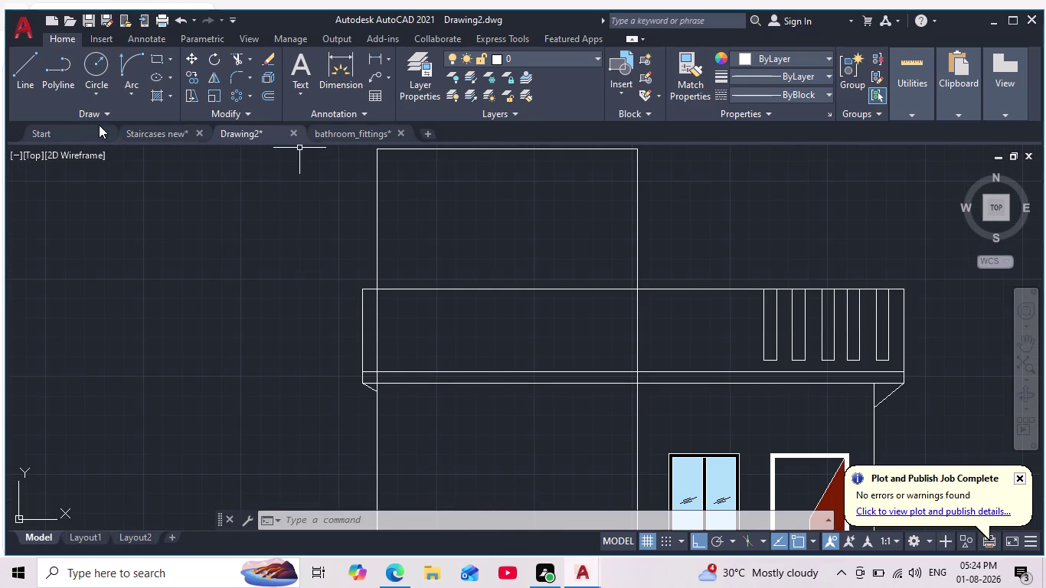
Trim away the parapet lines crossing inside the tower with fence cuts.
scroll(down, 3)
middle_drag(254, 354, 298, 302)
scroll(down, 3)
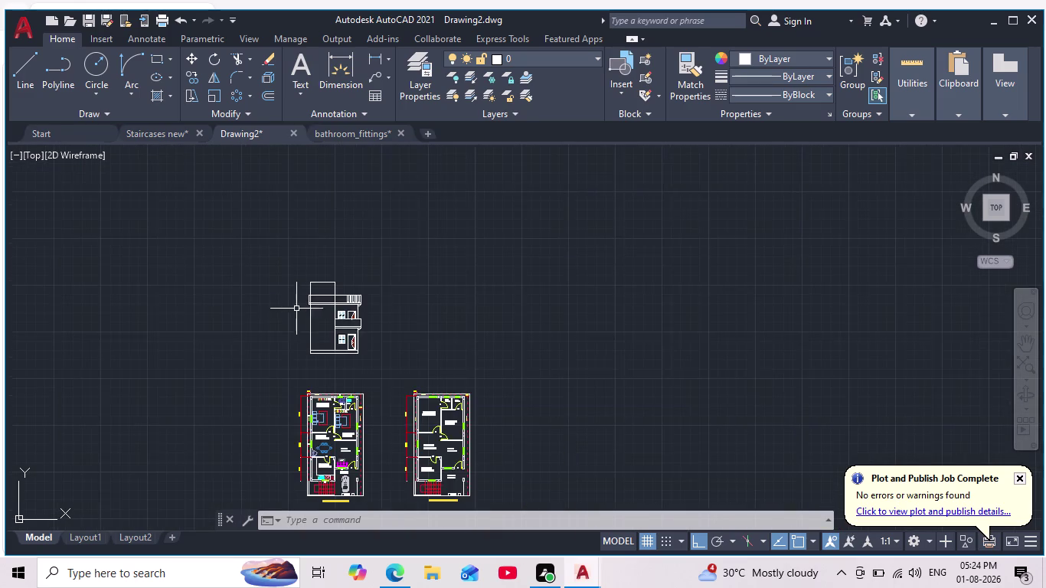
scroll(up, 3)
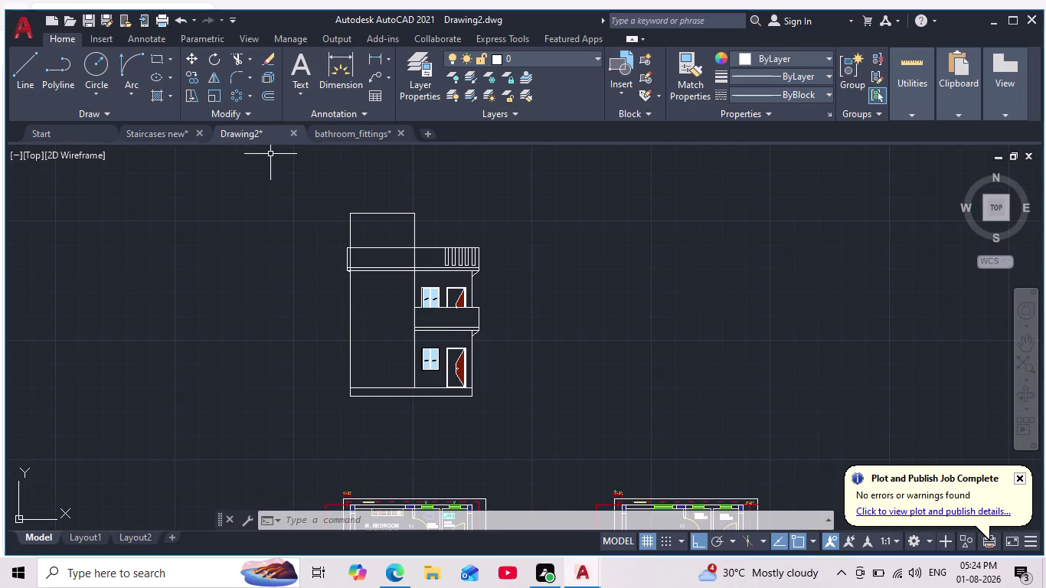
click(236, 57)
drag(391, 238, 391, 255)
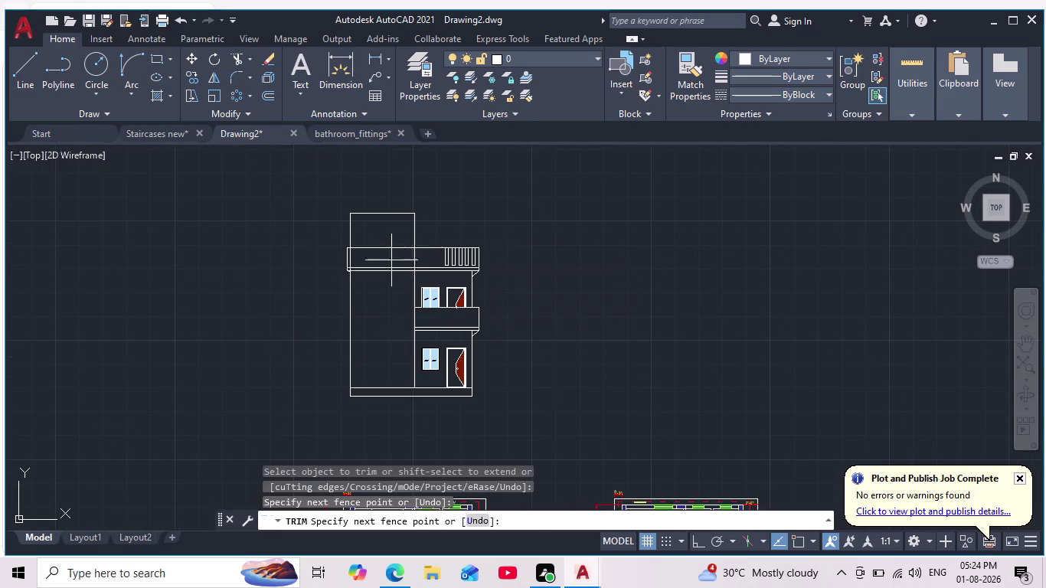
drag(391, 254, 391, 285)
Trim a remaining parapet line segment along the tower wall.
scroll(up, 3)
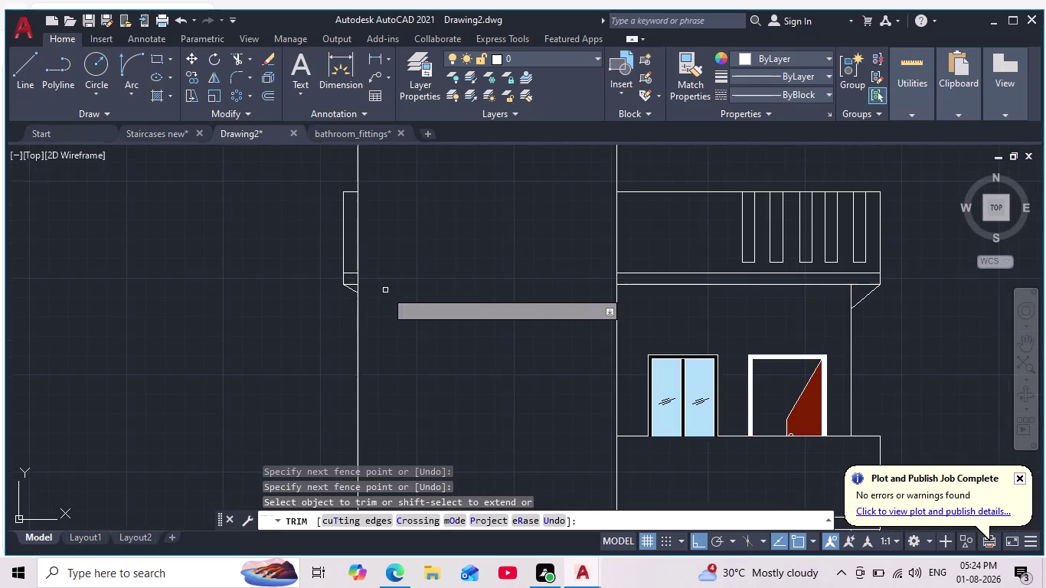
scroll(up, 3)
scroll(up, 3)
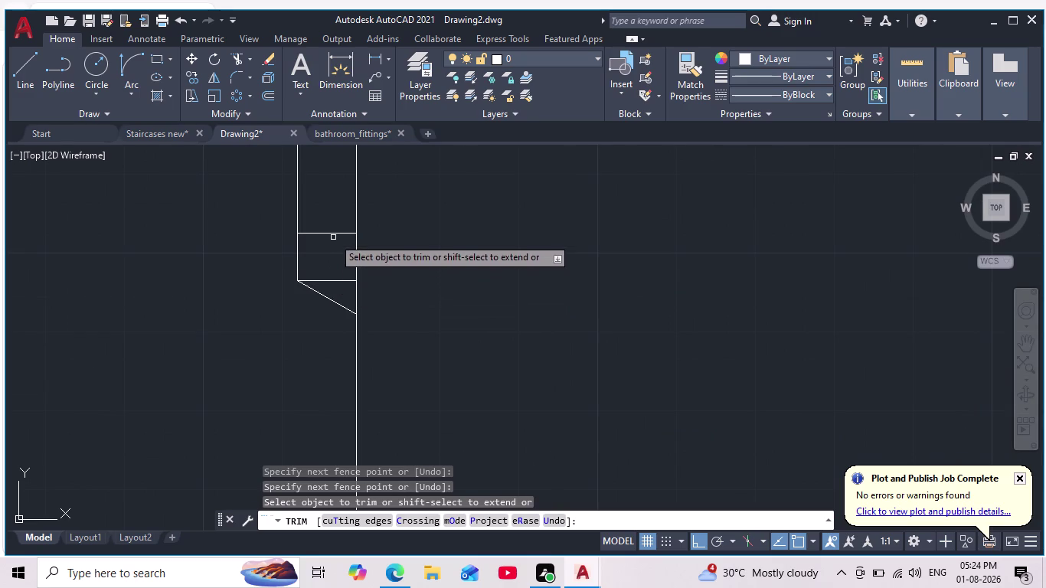
scroll(down, 3)
scroll(up, 3)
drag(358, 264, 351, 199)
scroll(down, 3)
scroll(down, 3)
middle_drag(346, 245, 350, 317)
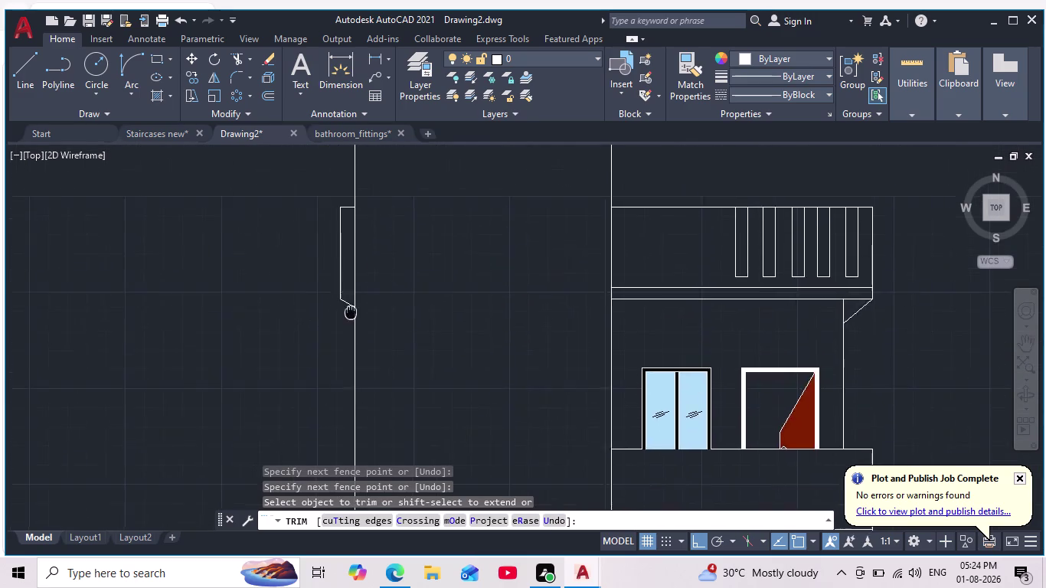
middle_drag(350, 316, 350, 331)
scroll(down, 3)
scroll(up, 3)
Trim the leftover parapet overhang and last stray line, then end TRIM.
drag(354, 159, 351, 236)
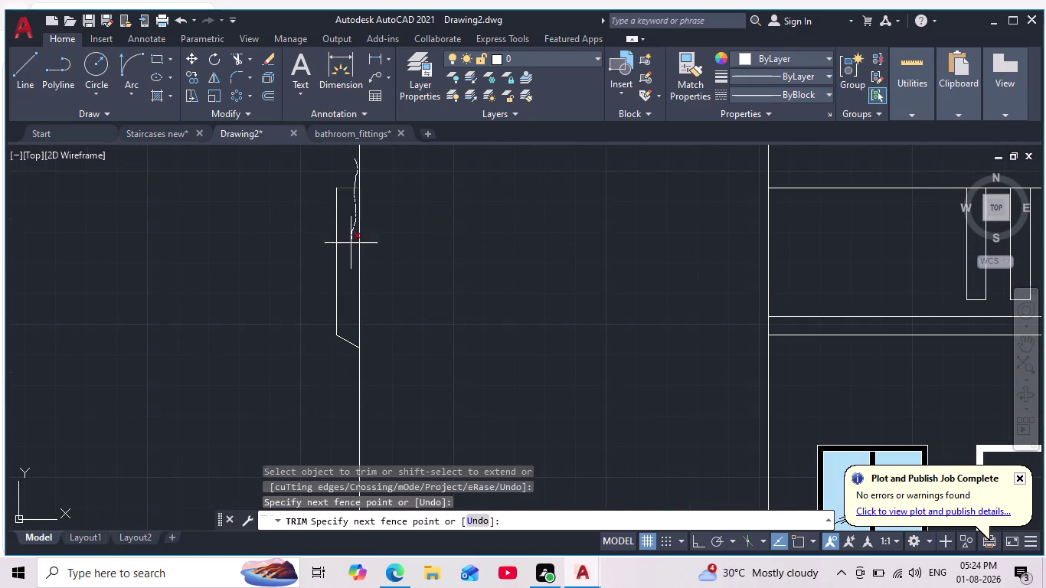
drag(352, 236, 325, 310)
drag(350, 329, 340, 371)
click(314, 361)
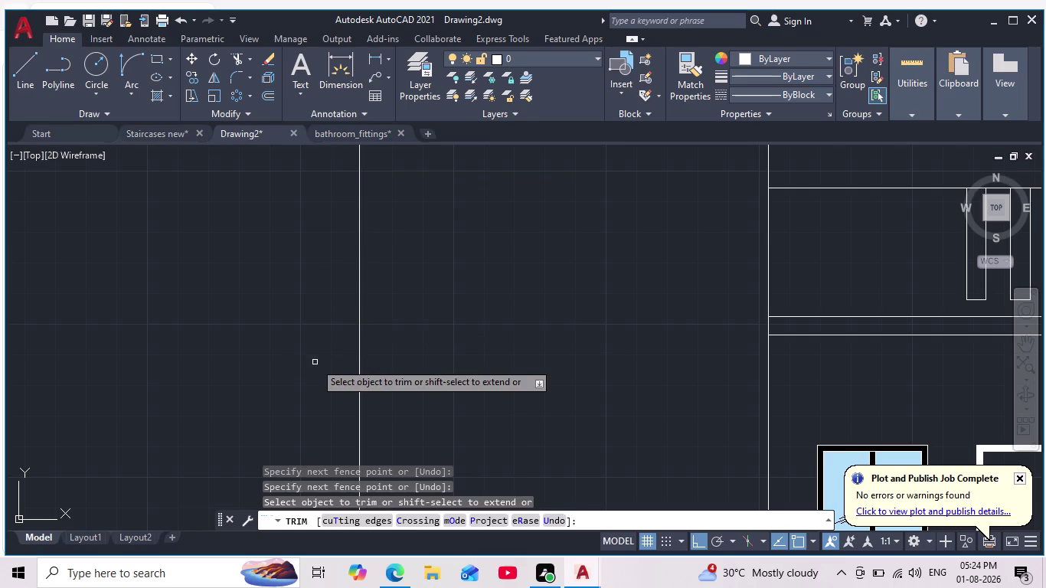
scroll(down, 3)
middle_drag(270, 355, 293, 330)
scroll(down, 3)
key(Escape)
key(Escape)
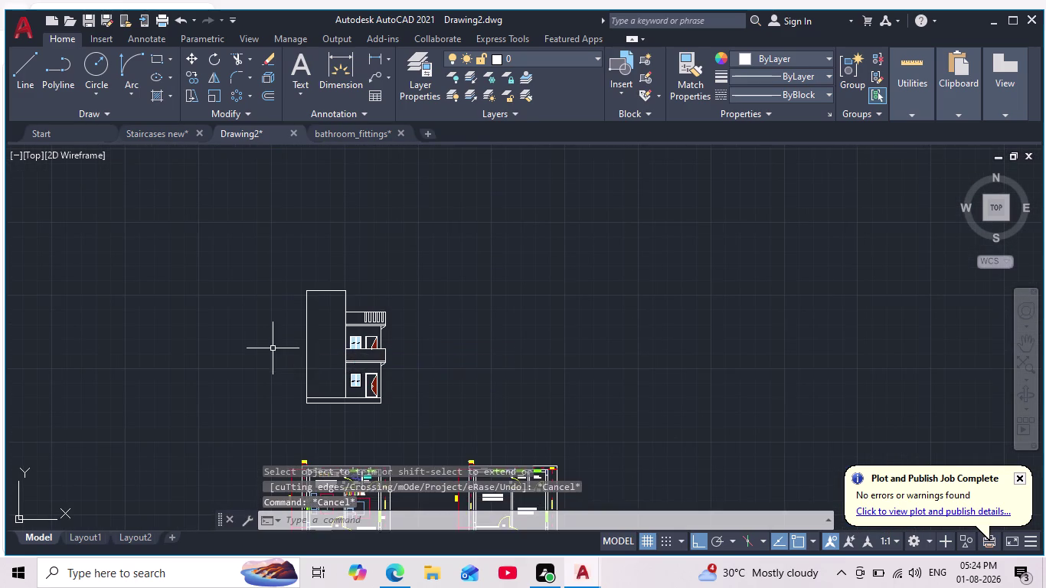
middle_drag(282, 355, 362, 334)
scroll(up, 3)
scroll(down, 3)
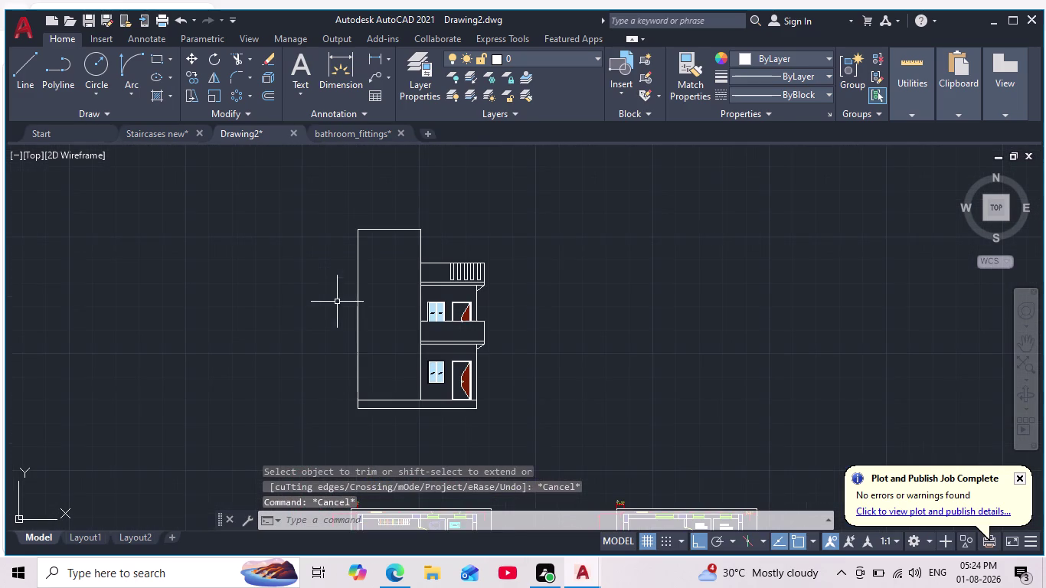
middle_drag(324, 348, 327, 315)
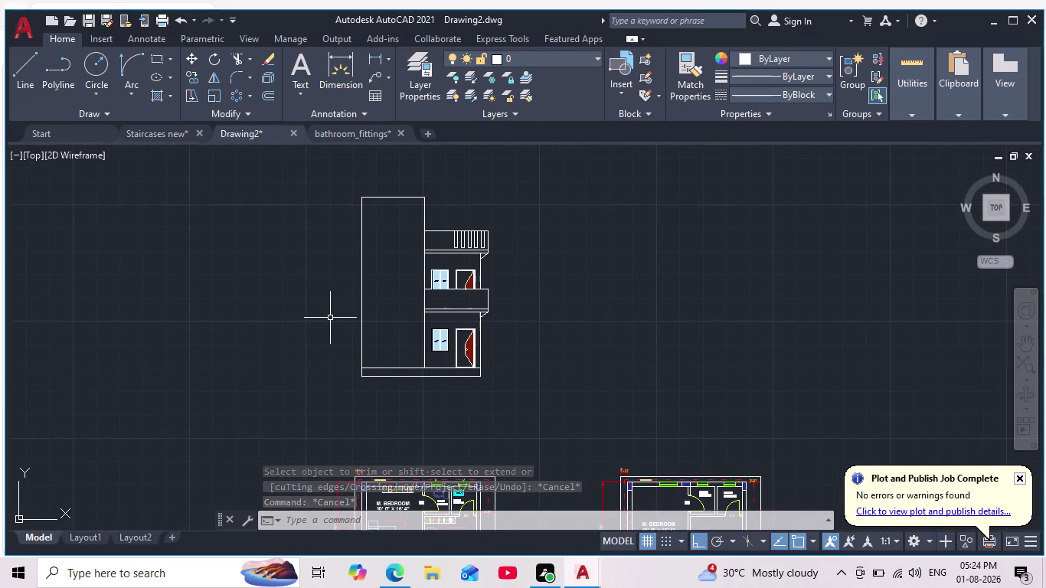
middle_drag(330, 317, 318, 367)
scroll(up, 3)
middle_drag(411, 236, 405, 299)
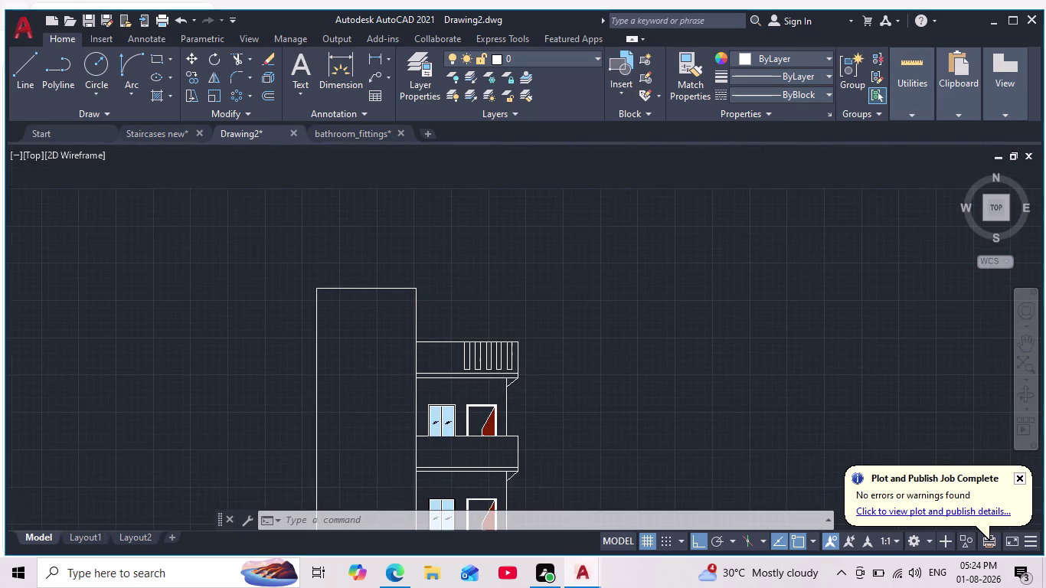
scroll(up, 3)
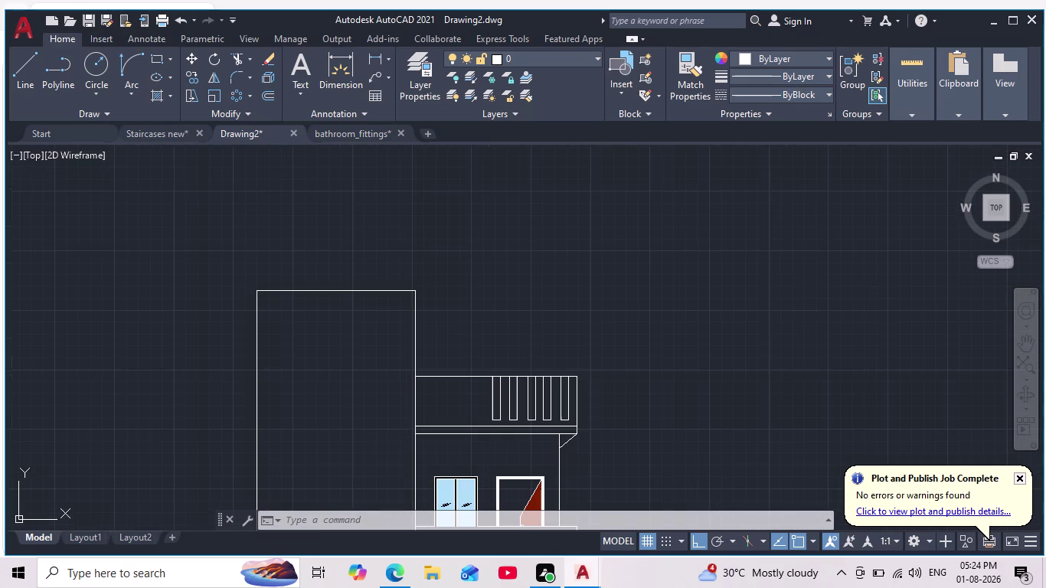
click(17, 62)
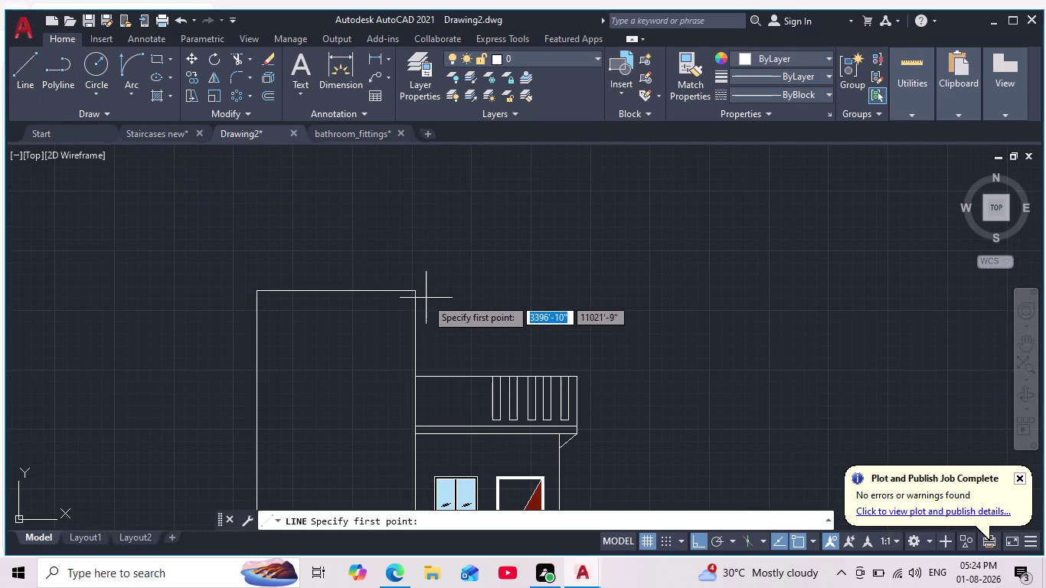
Draw a 1'-11" ledge out from the tower's top-right corner, down, and back to the wall.
click(417, 293)
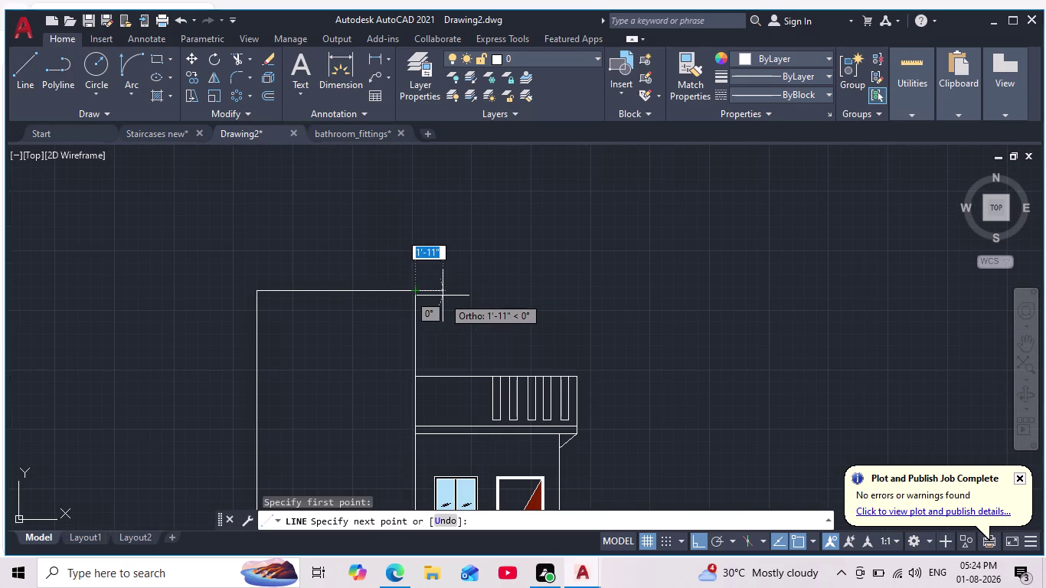
click(444, 294)
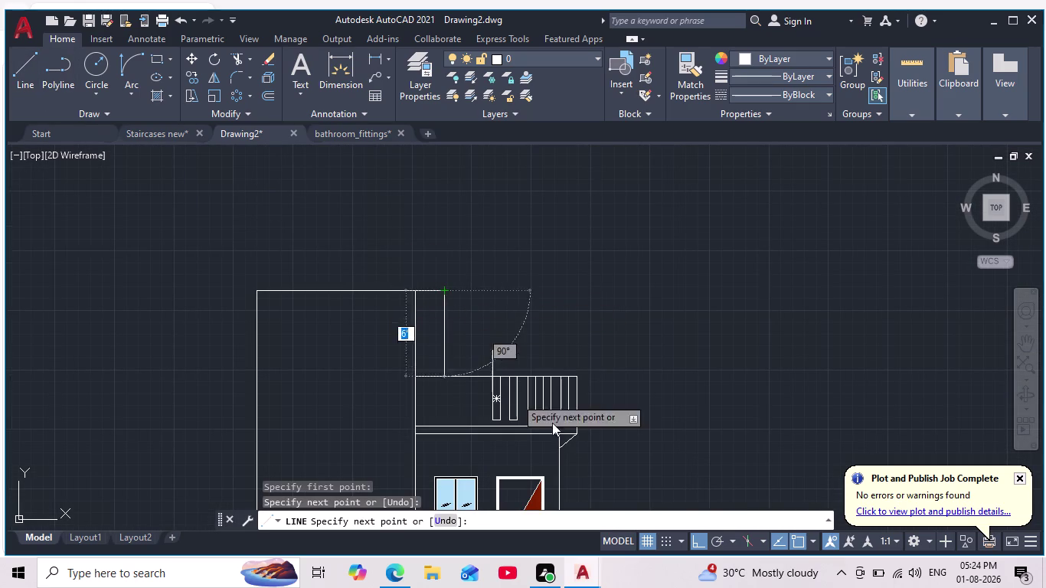
scroll(up, 3)
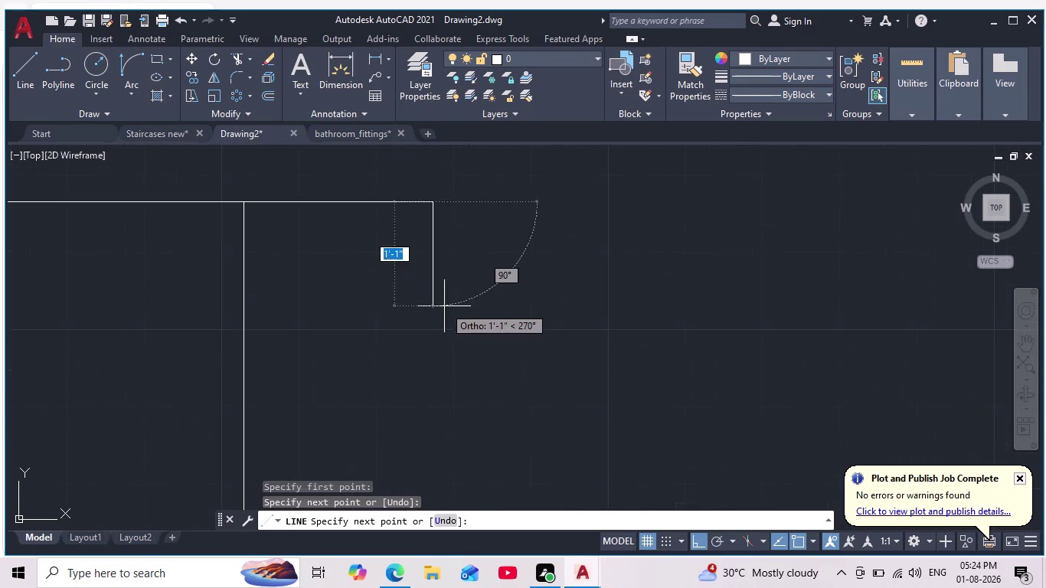
click(429, 231)
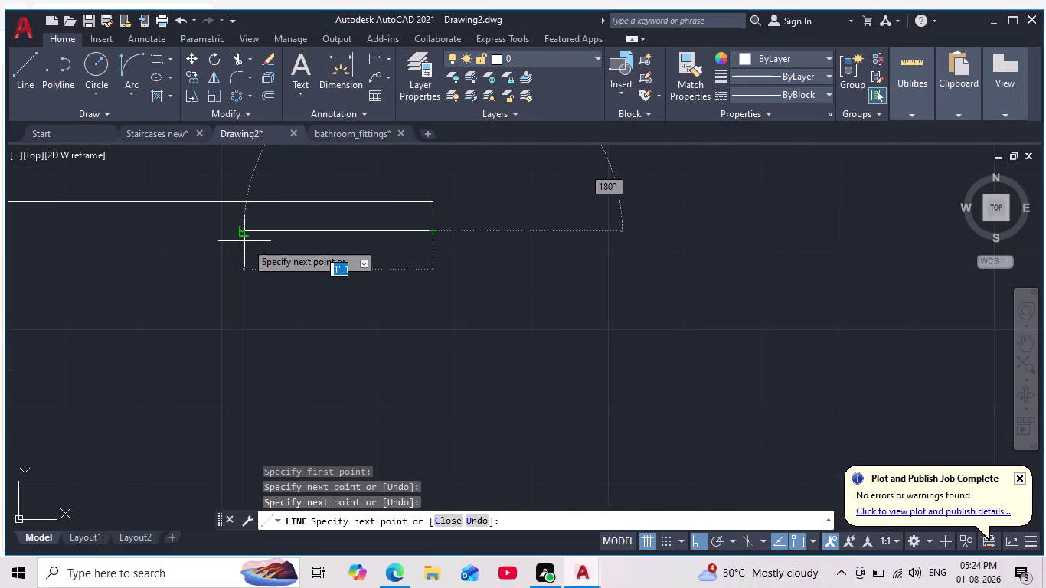
click(243, 231)
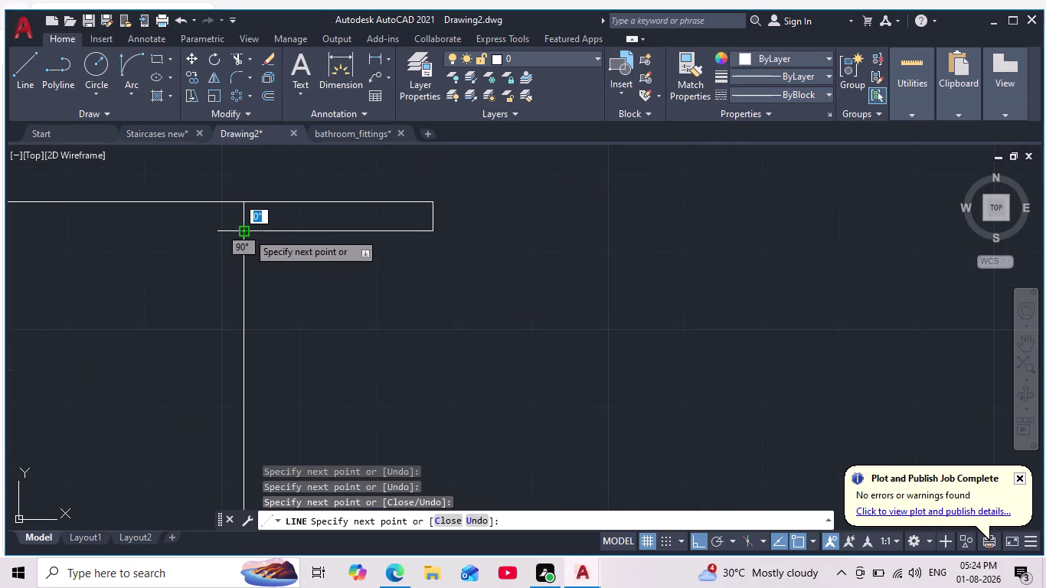
key(Escape)
scroll(down, 3)
scroll(down, 3)
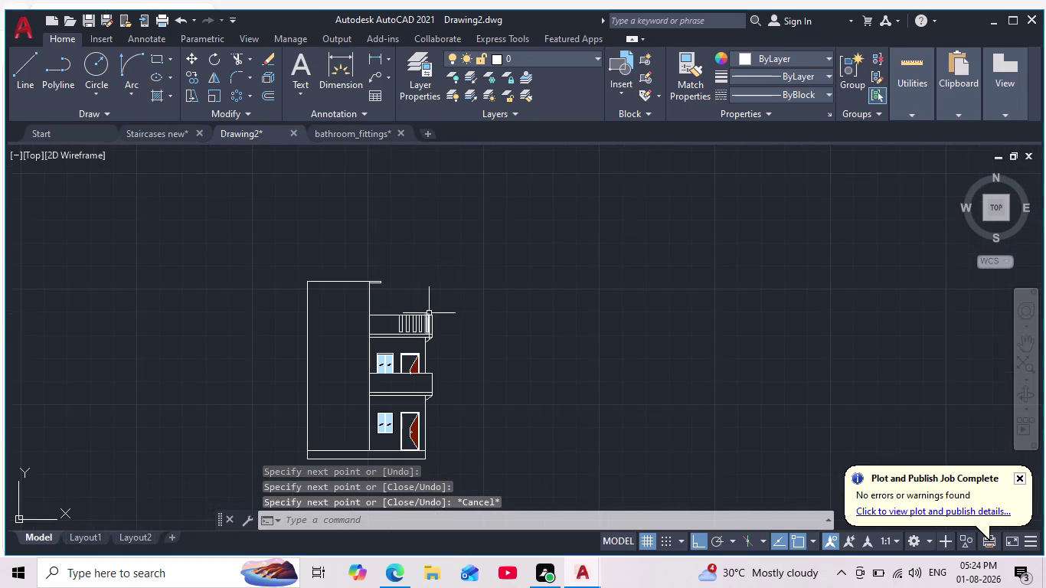
scroll(up, 3)
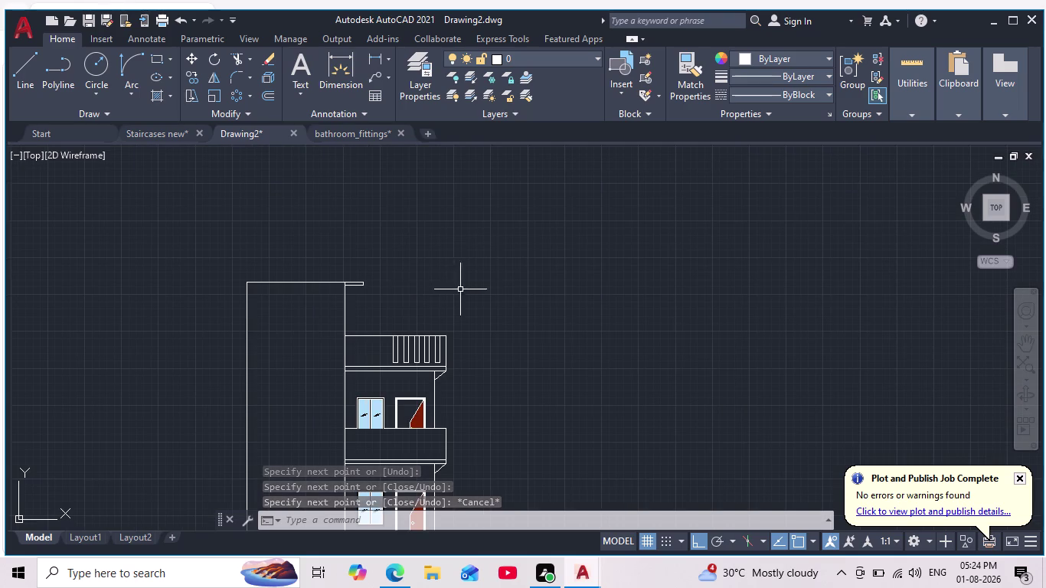
scroll(up, 3)
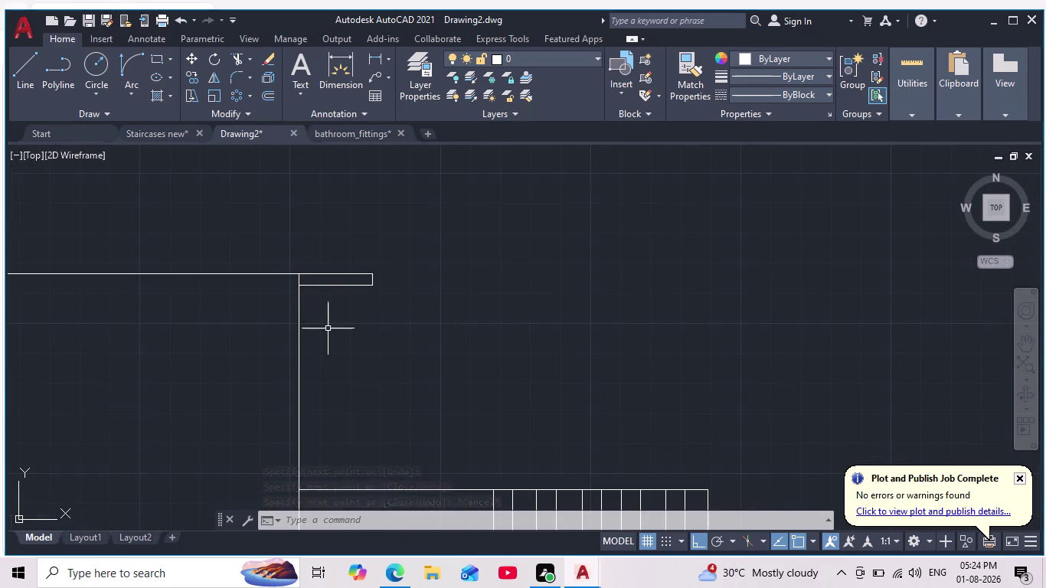
scroll(down, 3)
middle_drag(346, 323, 444, 294)
scroll(down, 3)
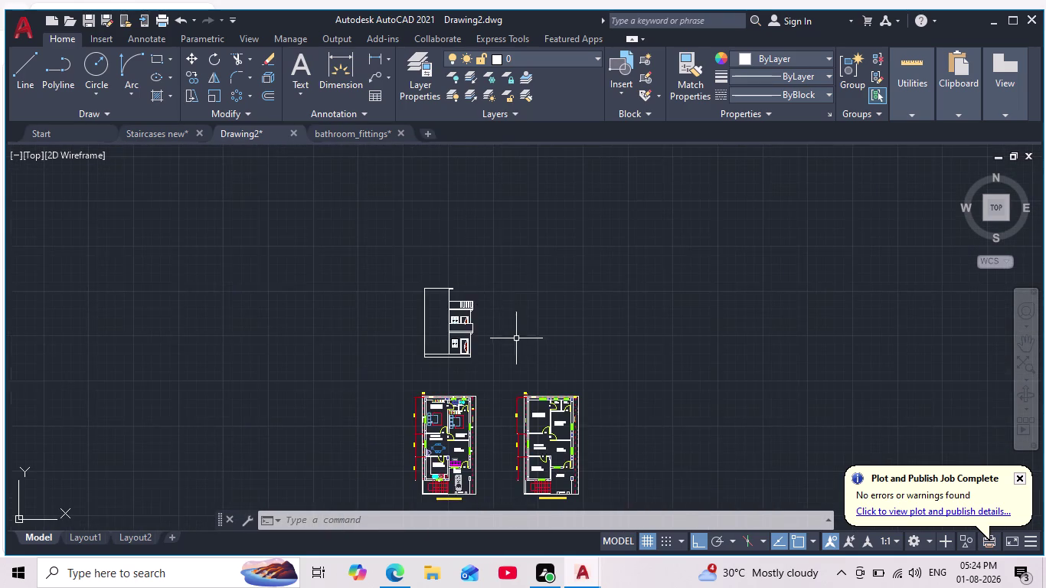
scroll(up, 3)
middle_drag(437, 224, 490, 377)
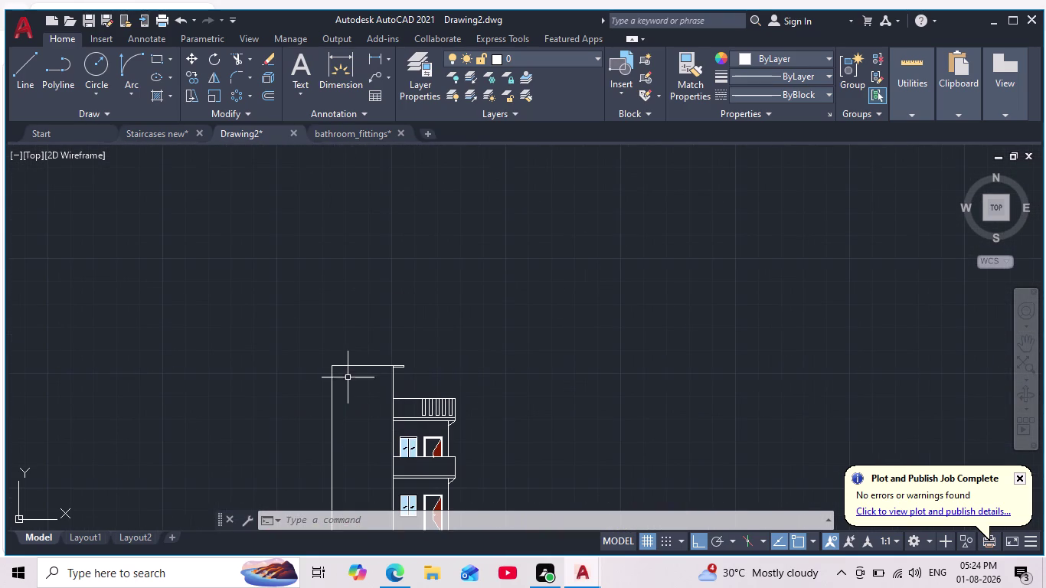
scroll(up, 3)
middle_drag(485, 375, 502, 347)
scroll(down, 3)
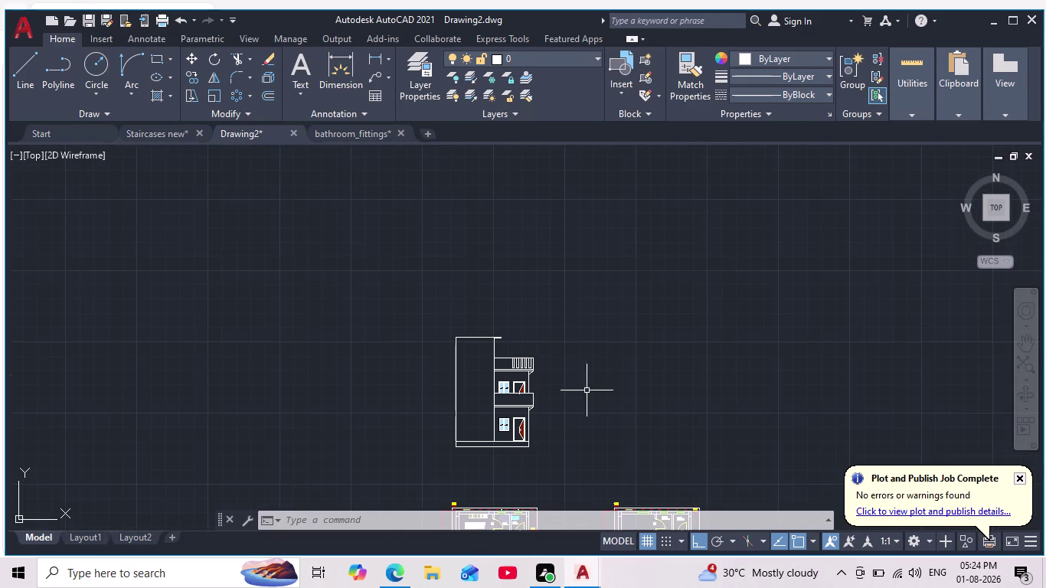
middle_drag(579, 403, 542, 402)
scroll(up, 3)
middle_drag(559, 404, 584, 382)
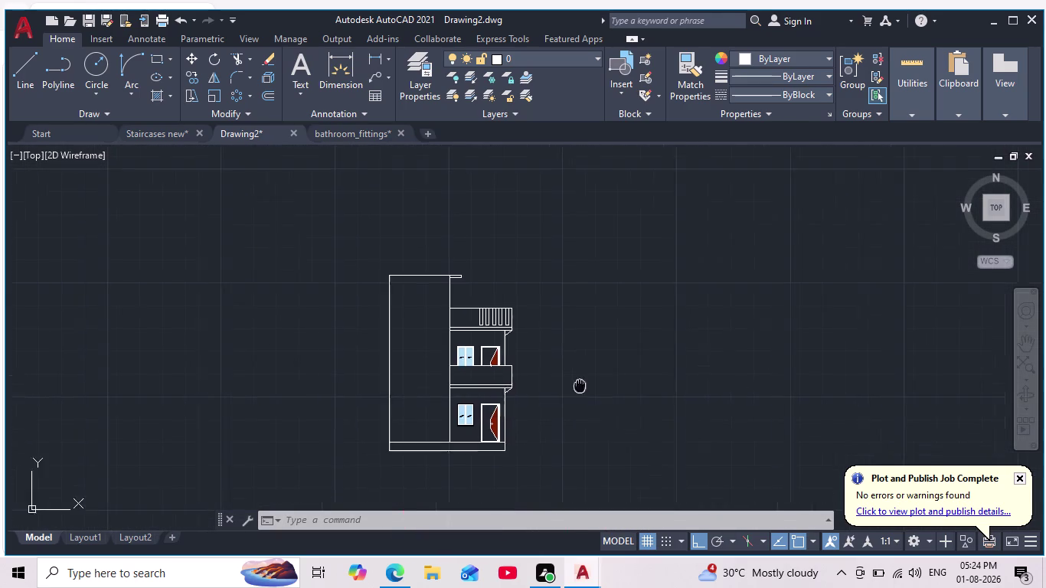
middle_drag(584, 382, 603, 369)
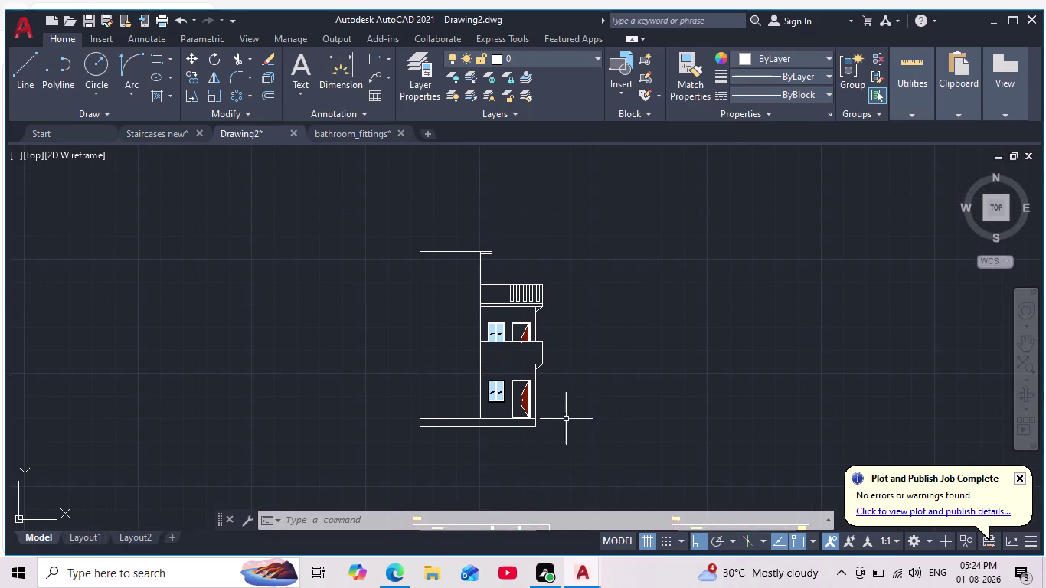
scroll(up, 3)
scroll(down, 3)
middle_drag(514, 450, 513, 456)
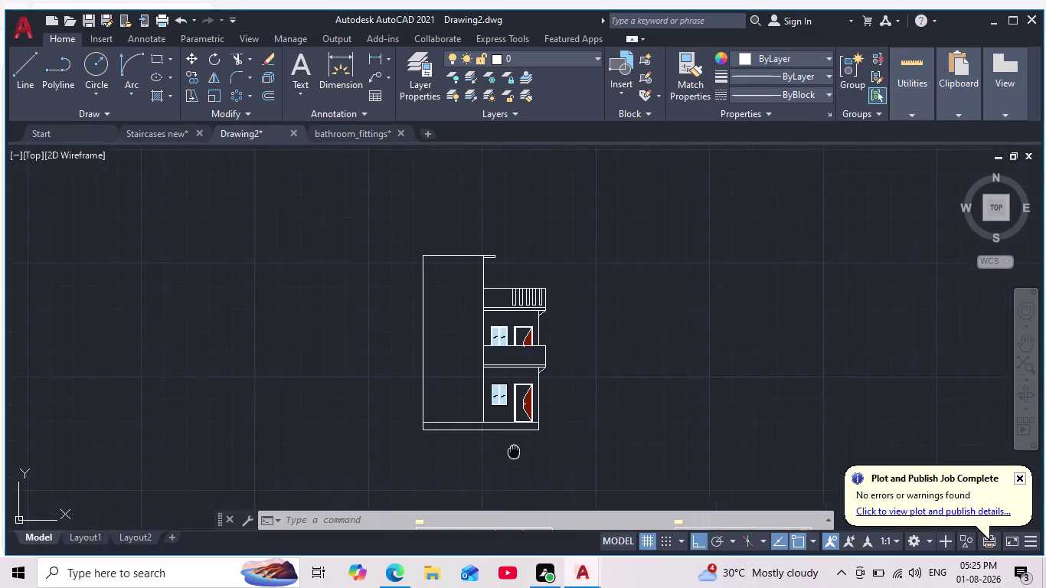
middle_drag(512, 455, 511, 463)
scroll(up, 3)
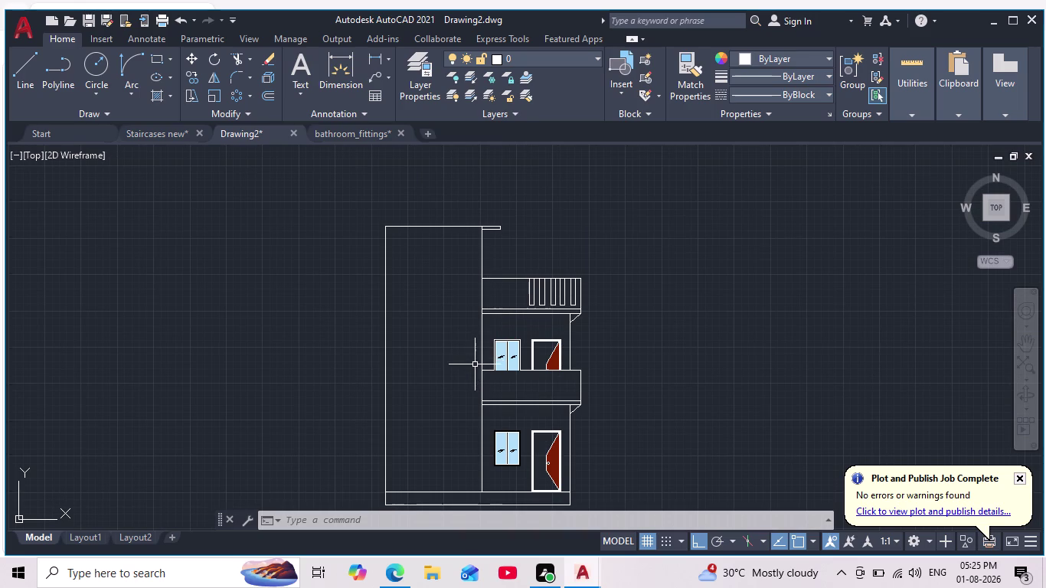
scroll(down, 3)
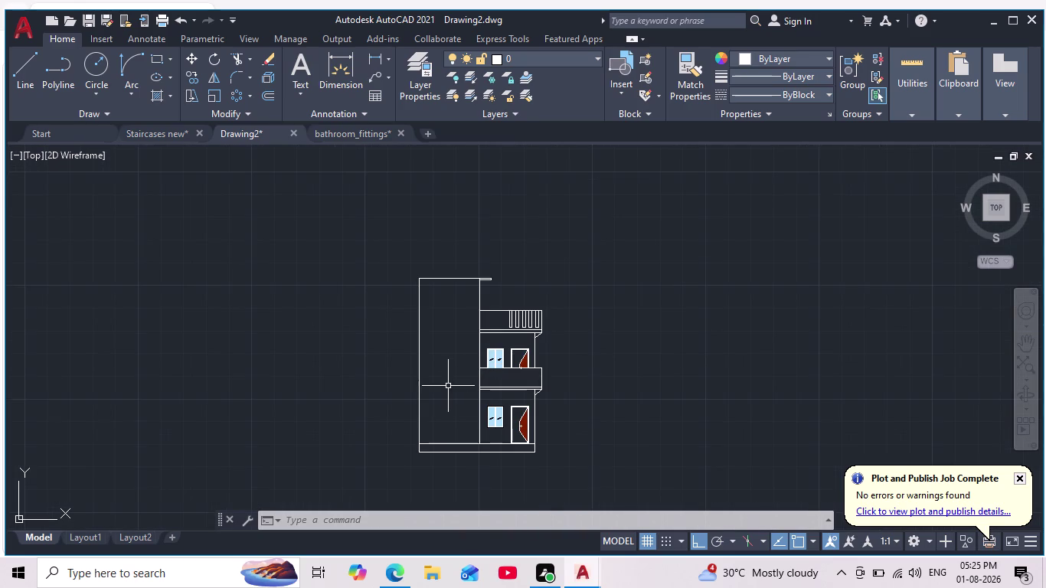
middle_drag(448, 385, 455, 342)
scroll(down, 3)
scroll(up, 3)
scroll(down, 3)
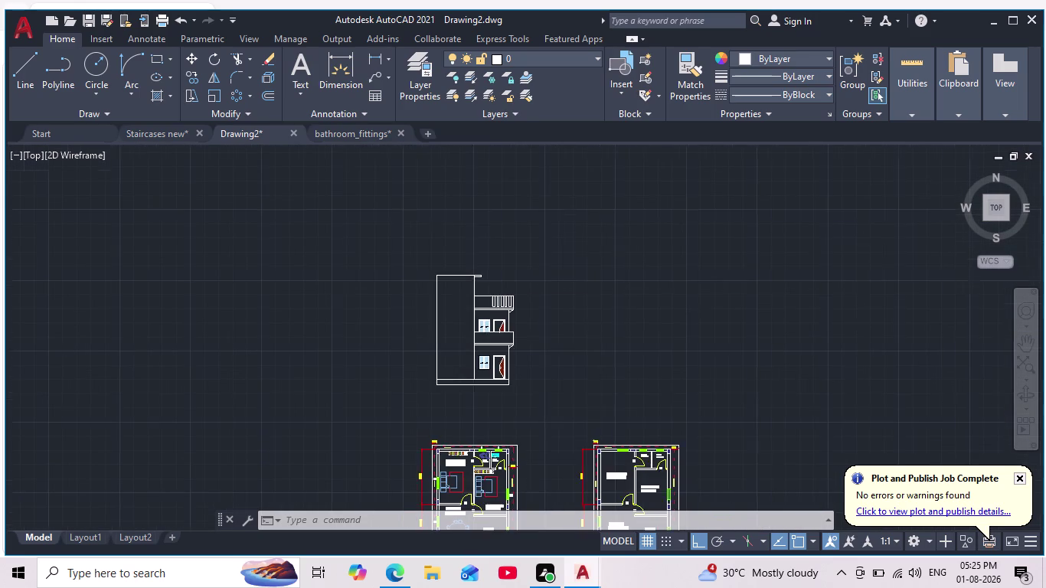
scroll(up, 3)
scroll(up, 3)
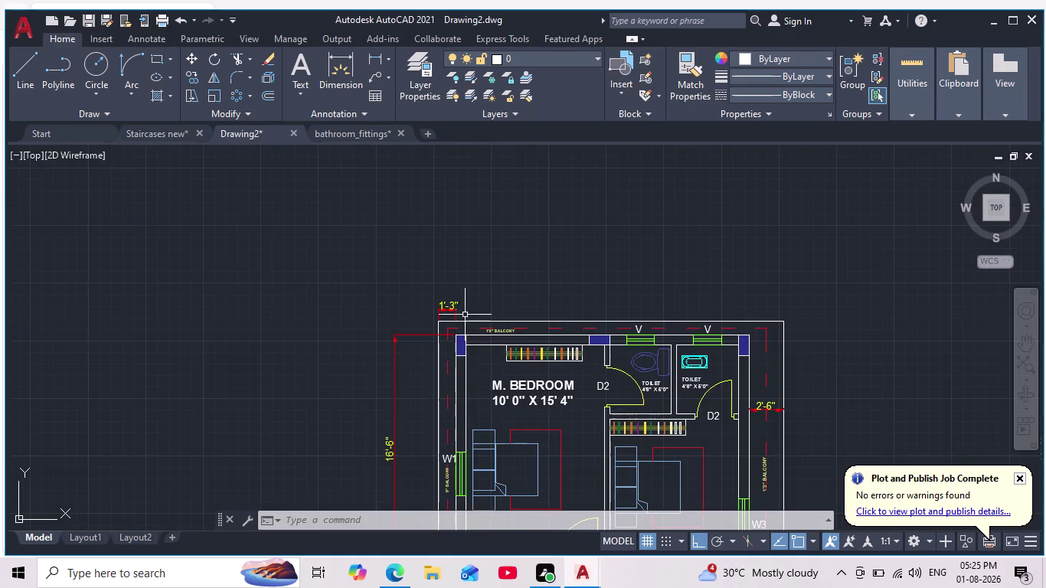
scroll(down, 3)
middle_drag(451, 271, 431, 382)
scroll(down, 3)
scroll(up, 3)
middle_drag(452, 350, 454, 362)
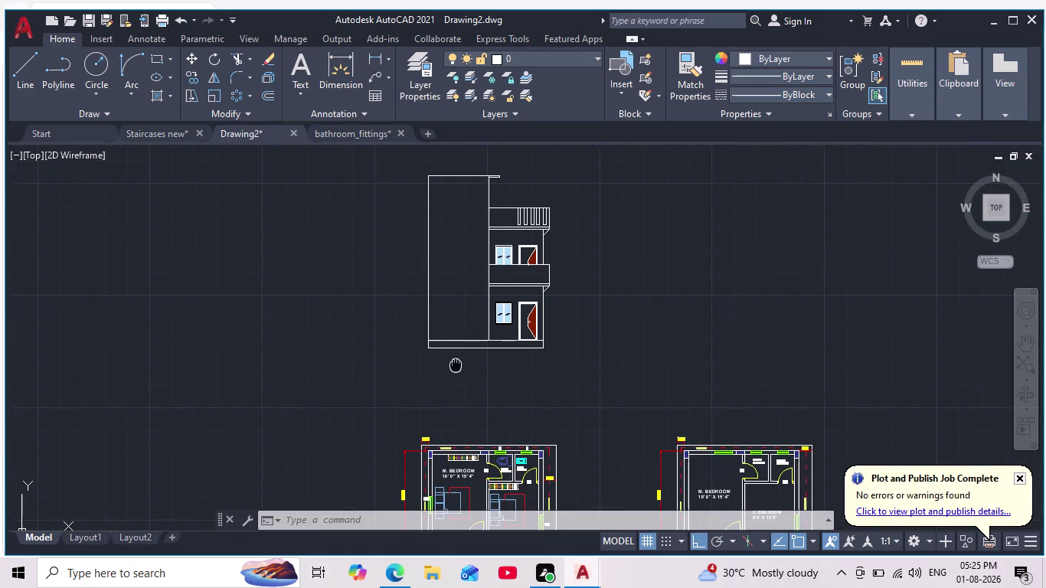
middle_drag(455, 362, 458, 366)
scroll(down, 3)
middle_click(463, 378)
scroll(up, 3)
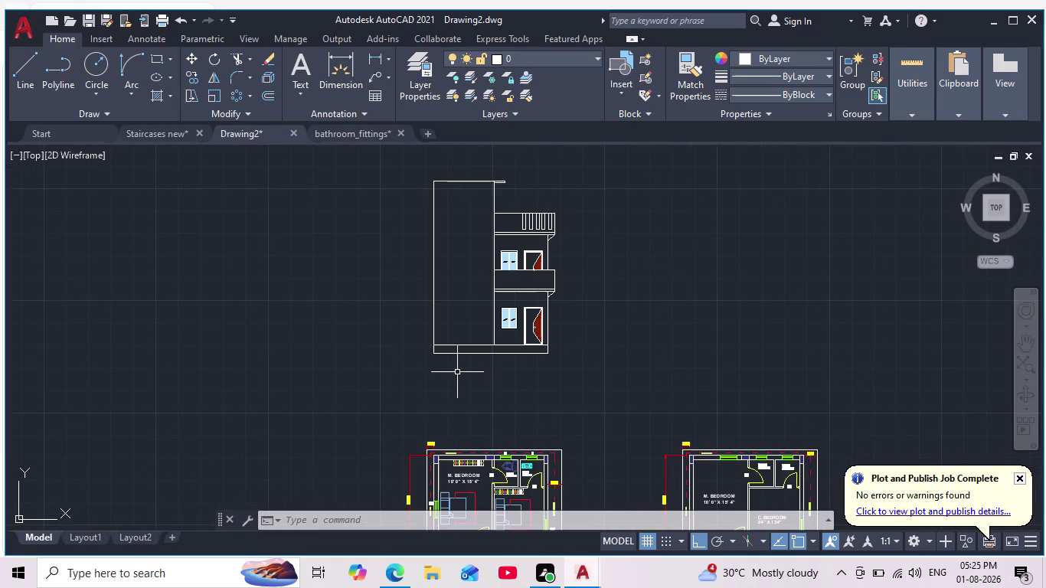
middle_drag(378, 319, 384, 363)
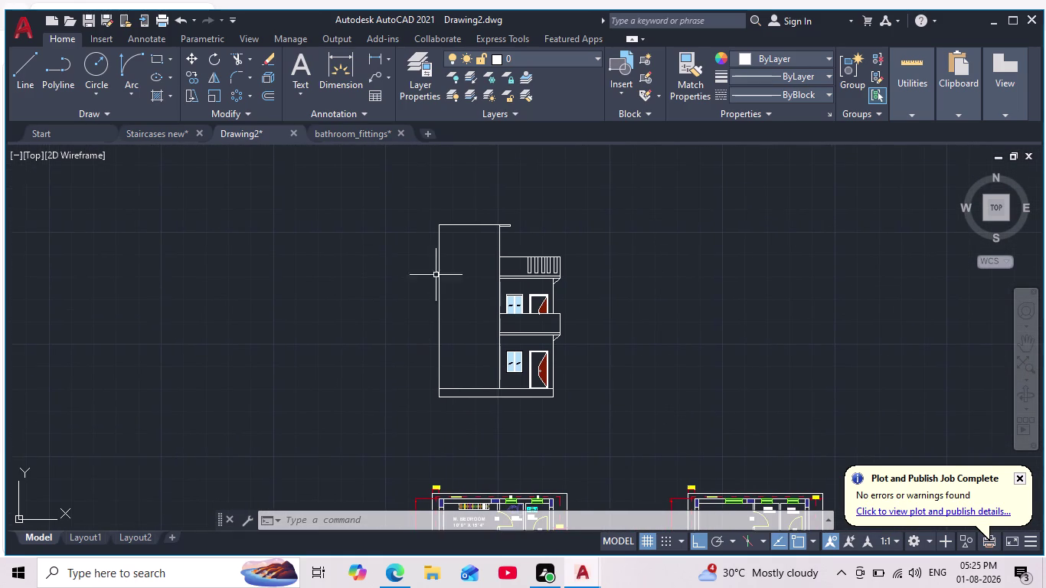
scroll(down, 3)
scroll(up, 3)
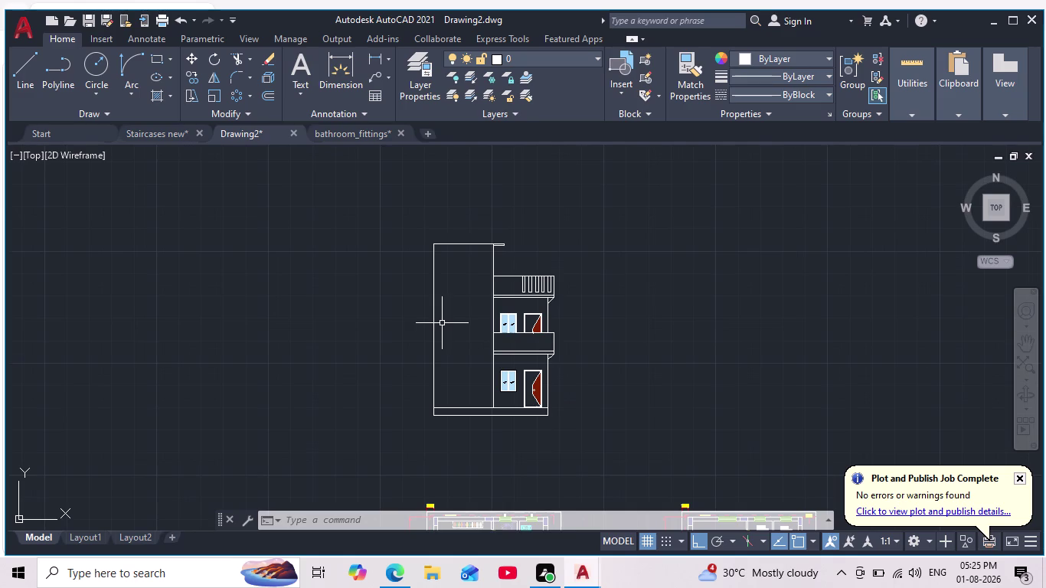
middle_drag(443, 331, 443, 354)
scroll(up, 3)
scroll(up, 3)
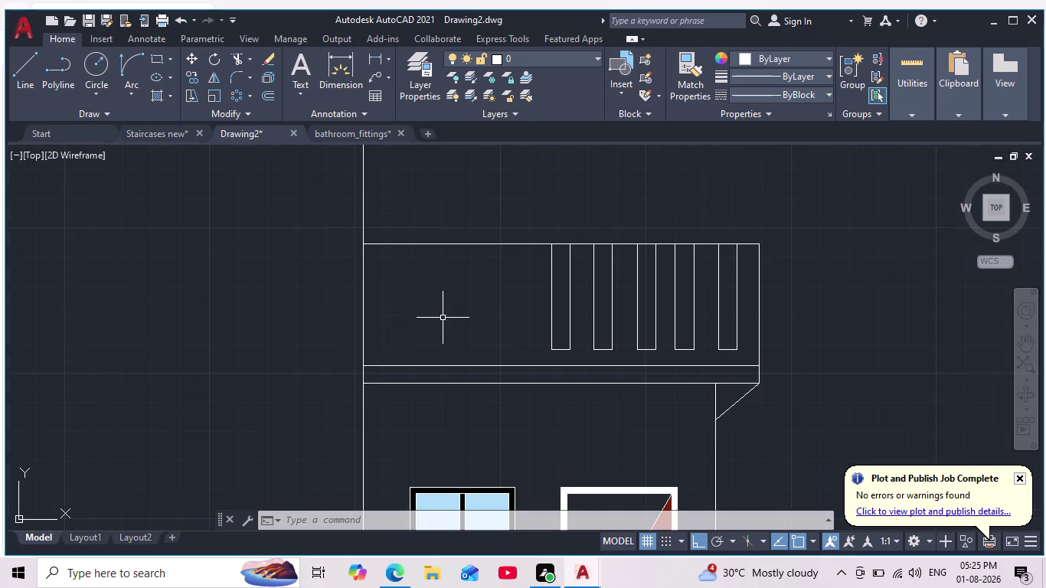
scroll(down, 3)
click(154, 60)
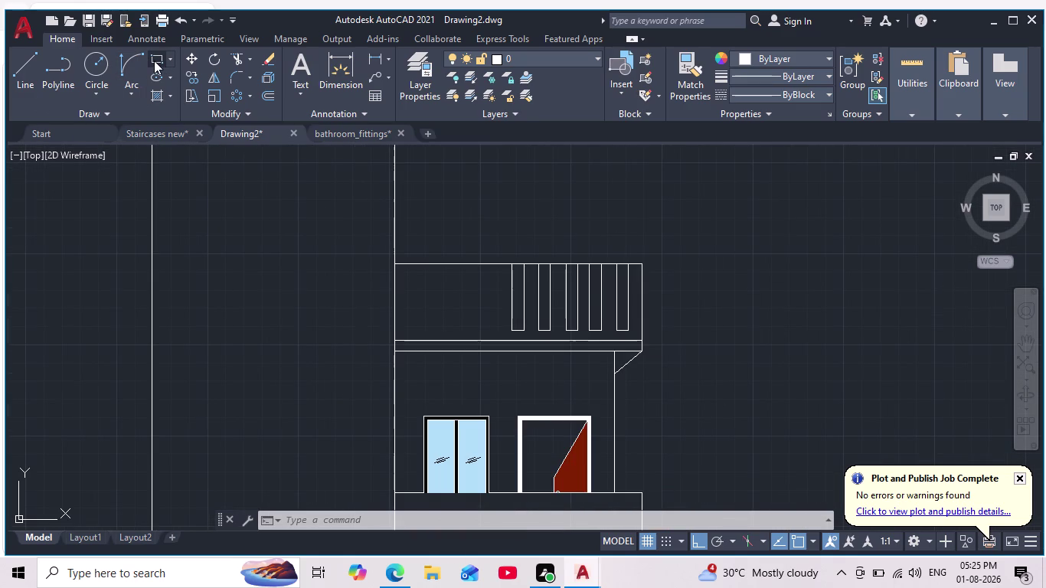
scroll(up, 3)
click(410, 276)
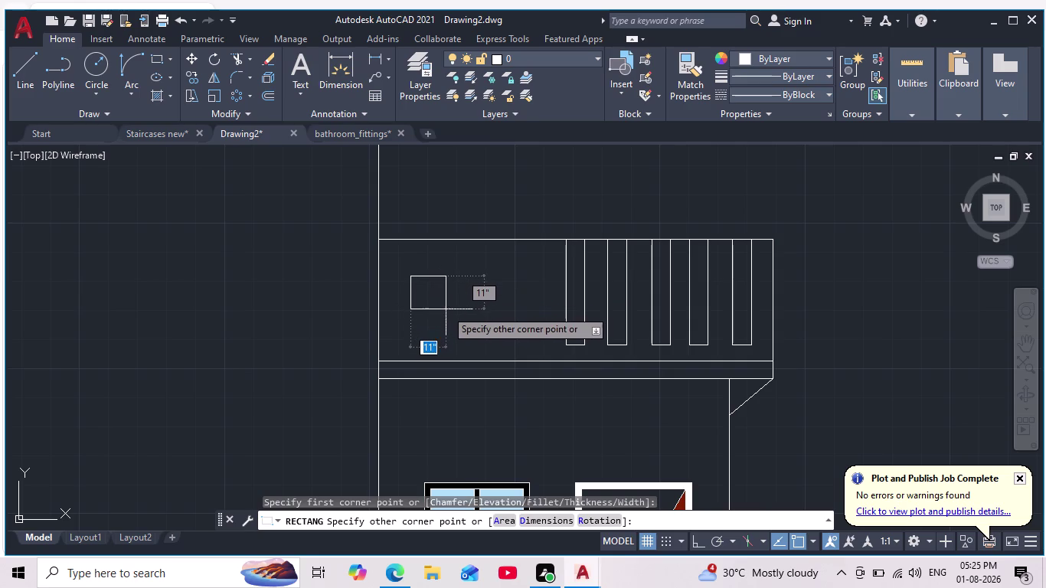
key(Escape)
scroll(down, 3)
scroll(up, 3)
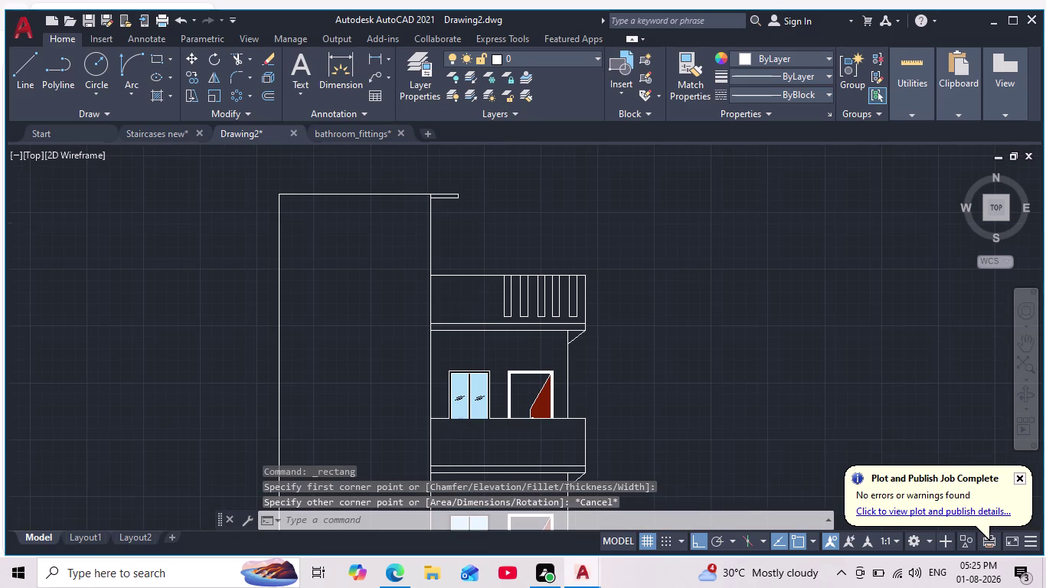
scroll(down, 3)
scroll(up, 3)
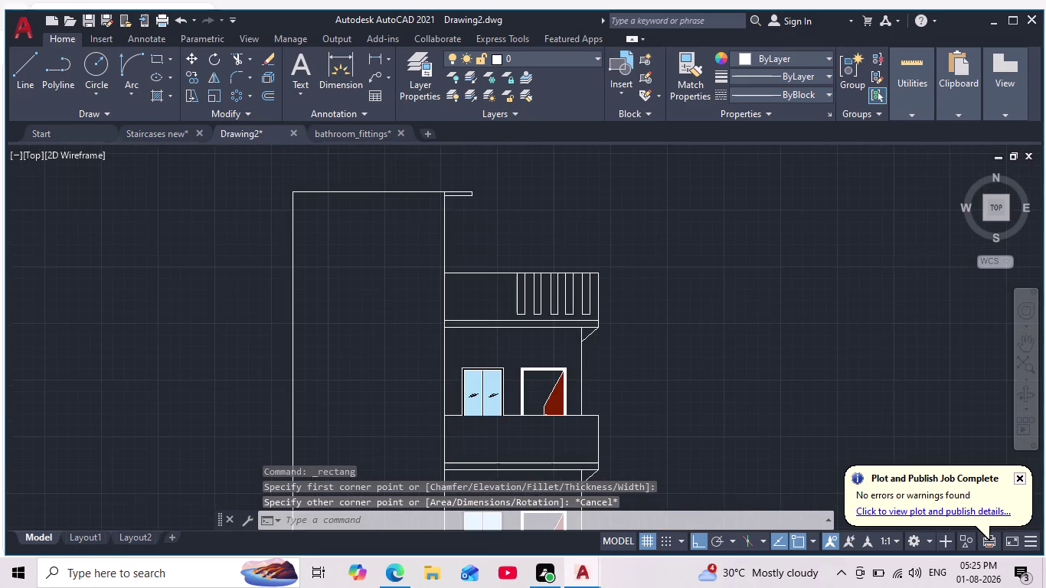
scroll(up, 3)
scroll(down, 3)
scroll(up, 3)
scroll(up, 3)
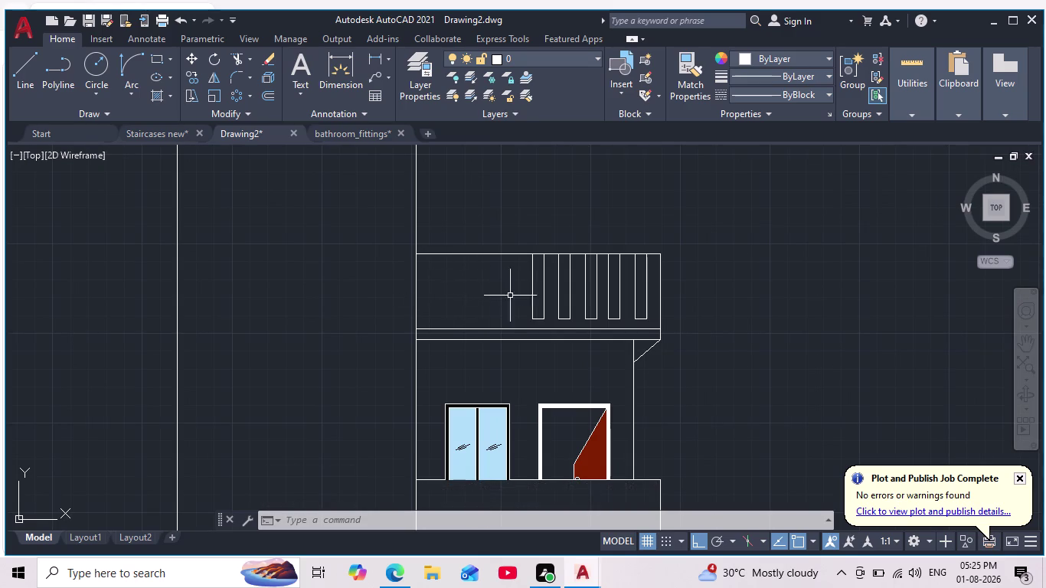
scroll(down, 3)
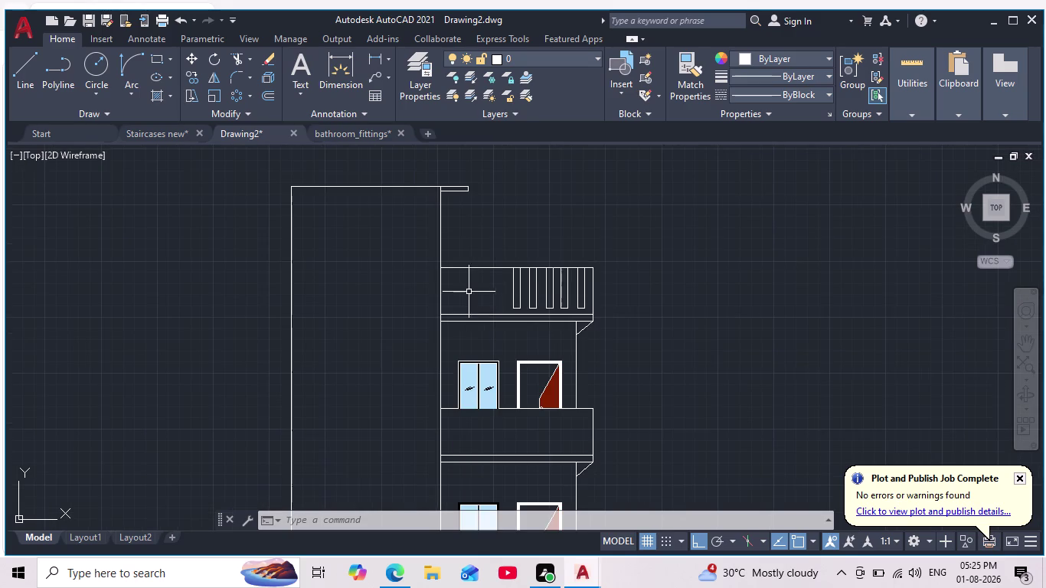
scroll(up, 3)
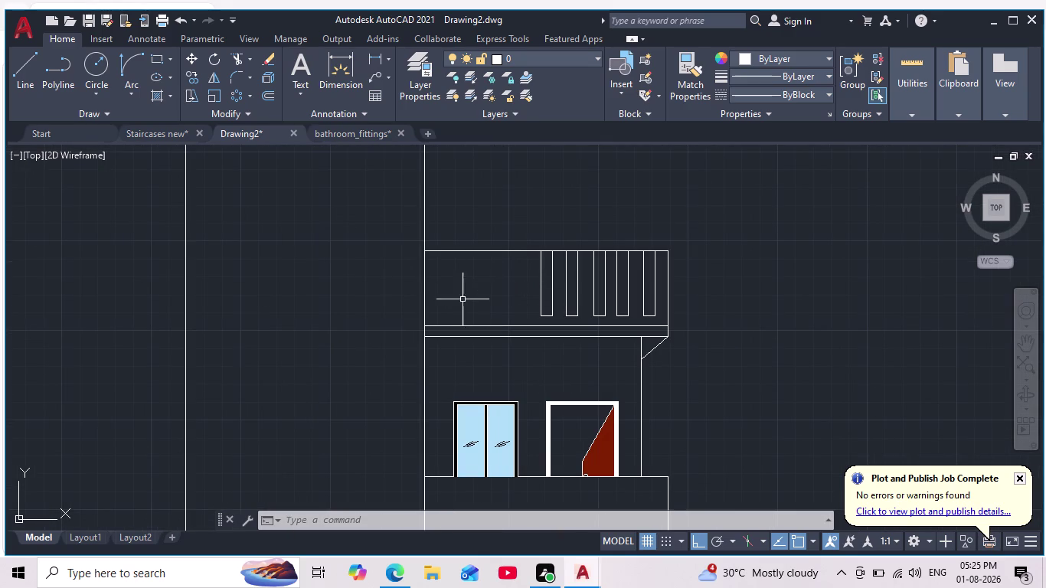
scroll(down, 3)
scroll(down, 3)
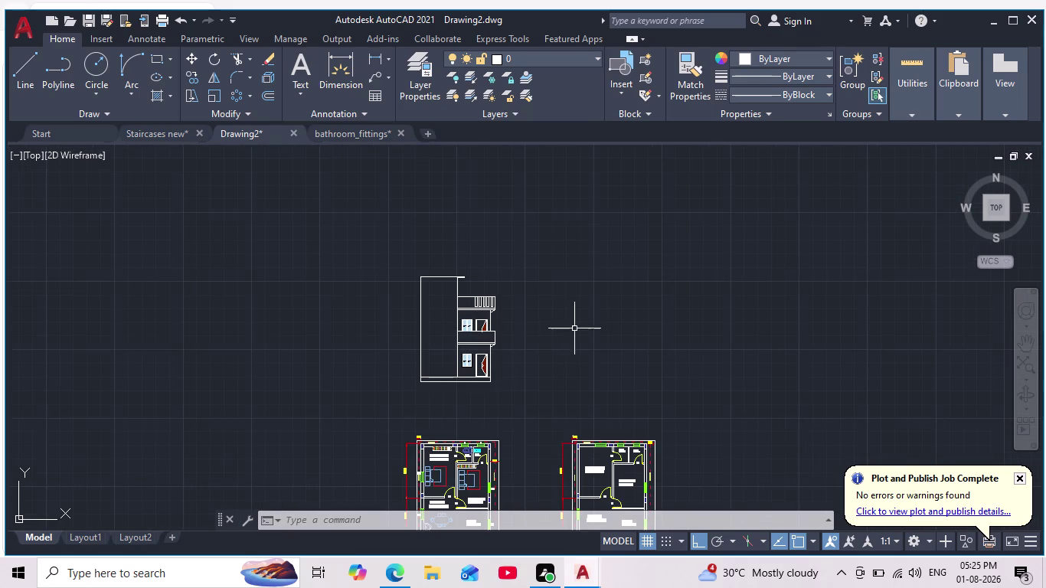
scroll(up, 3)
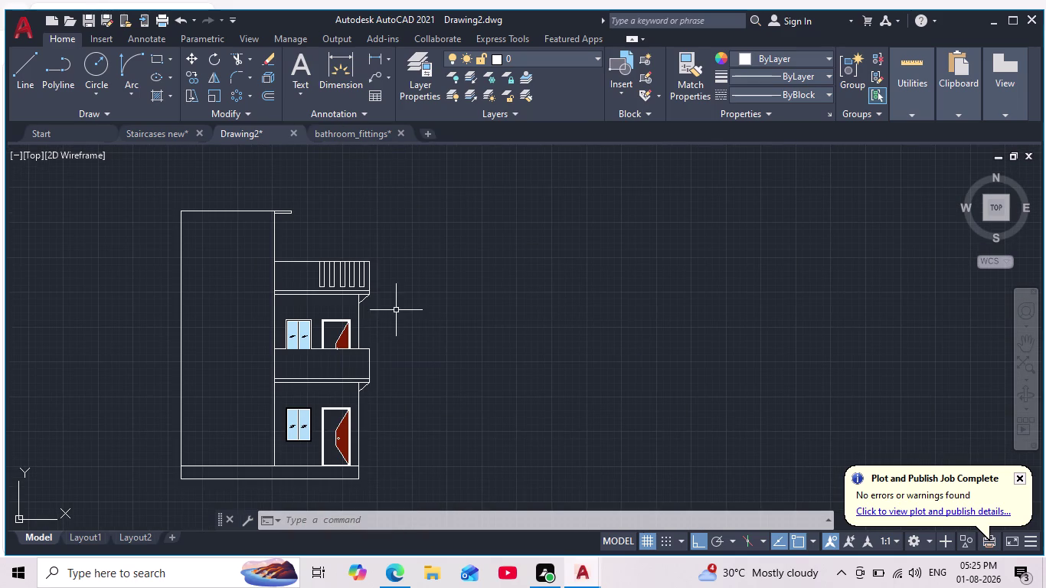
middle_drag(408, 318, 528, 332)
scroll(up, 3)
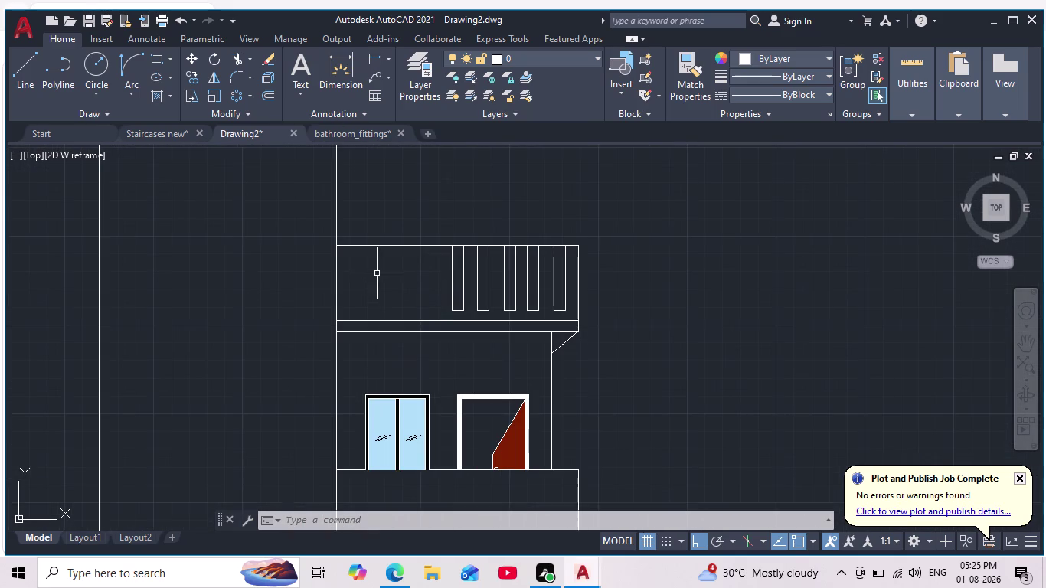
scroll(down, 3)
scroll(down, 3)
middle_drag(629, 334, 585, 303)
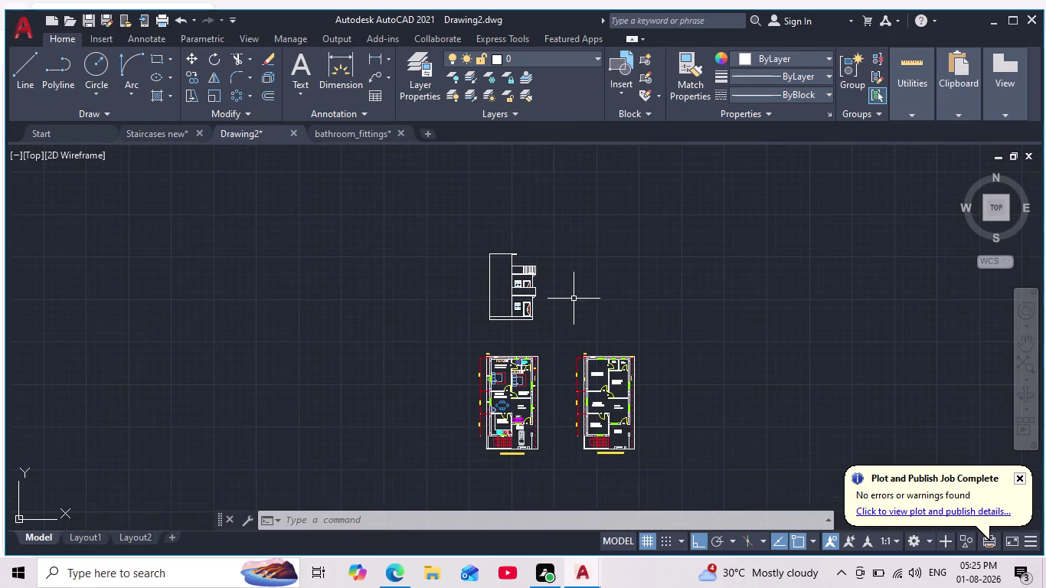
scroll(up, 3)
scroll(down, 3)
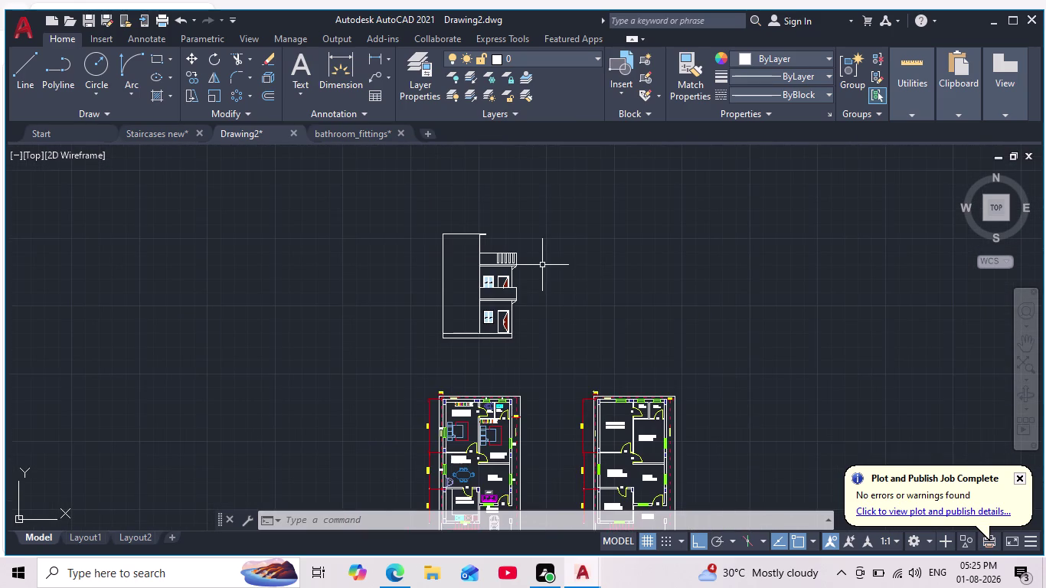
scroll(up, 3)
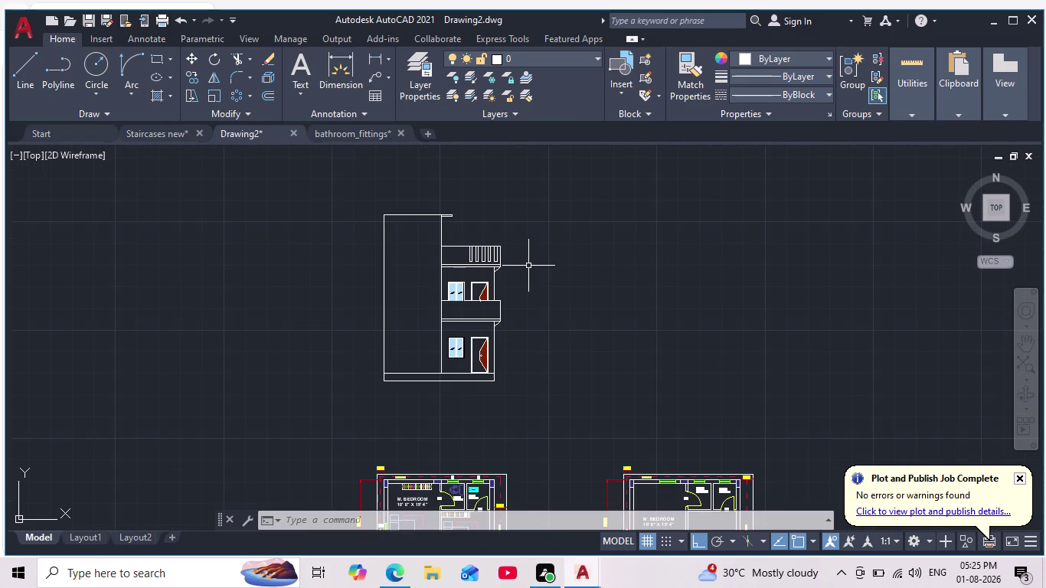
scroll(down, 3)
scroll(up, 3)
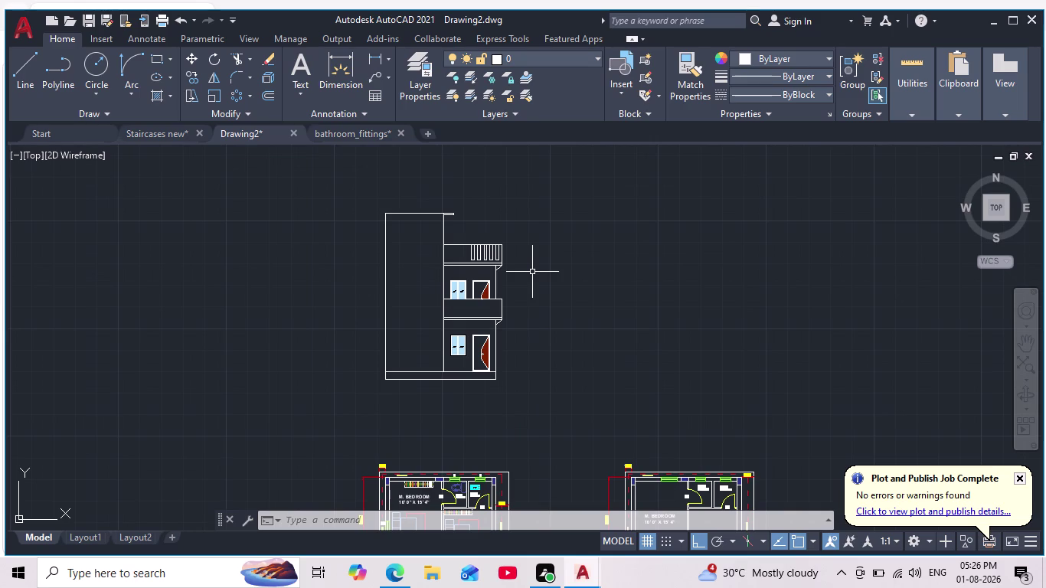
middle_drag(539, 290, 542, 341)
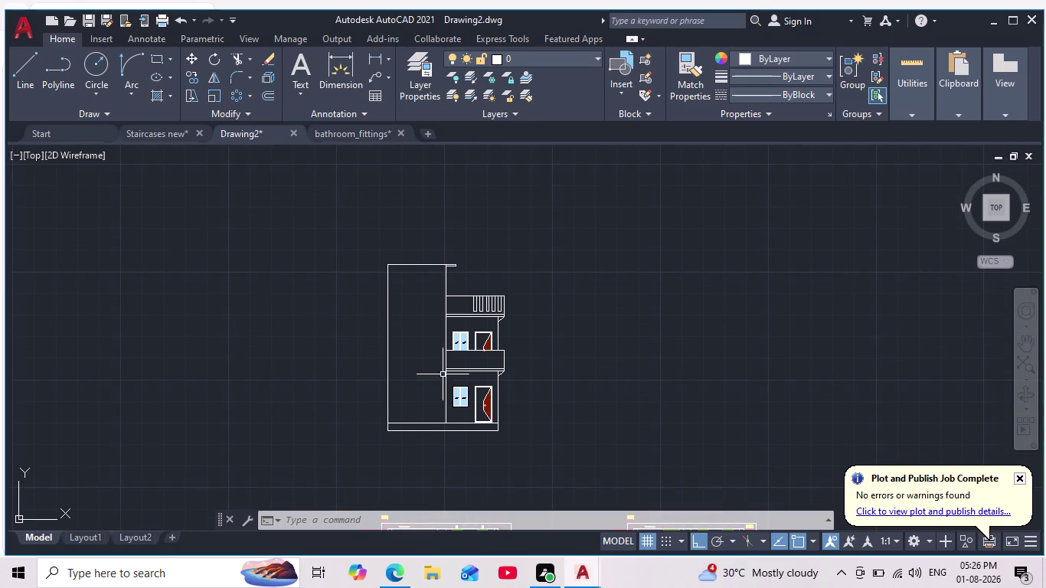
scroll(up, 3)
scroll(down, 3)
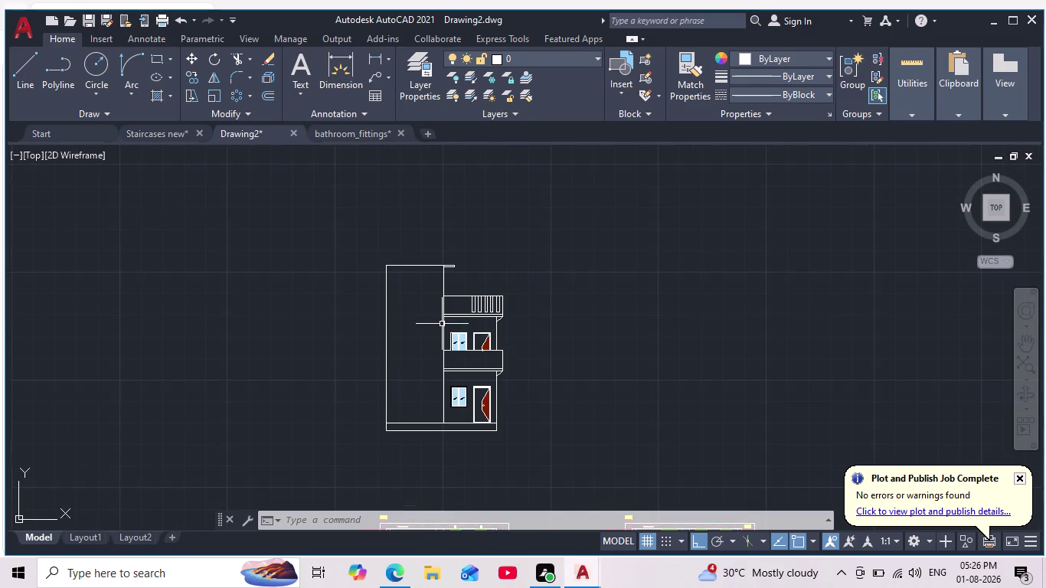
middle_drag(425, 328, 434, 296)
scroll(up, 3)
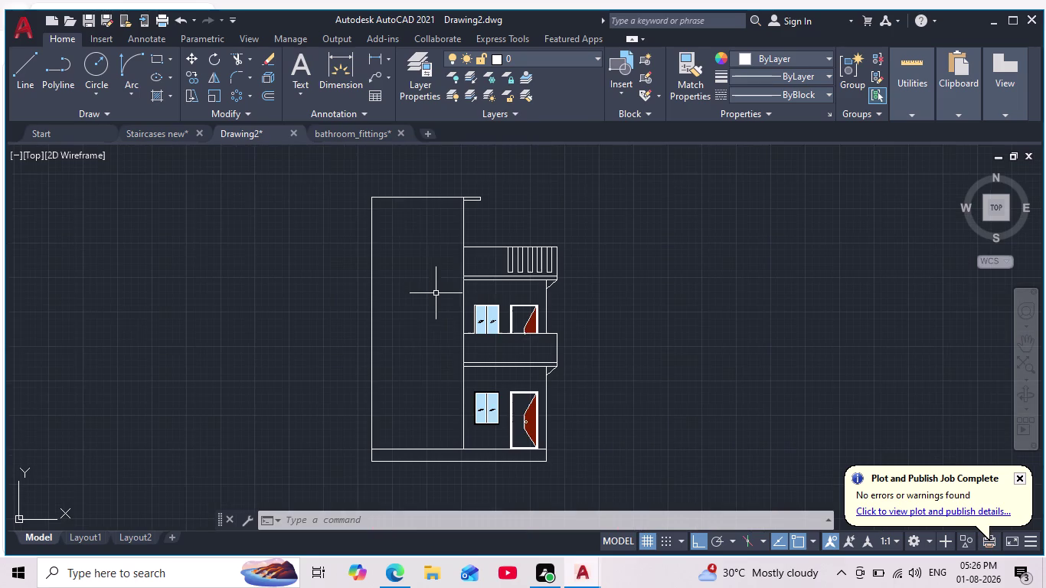
Draw a line from the parapet's left end down to balcony level, then right to the upper-floor wall.
click(27, 68)
scroll(up, 3)
click(466, 243)
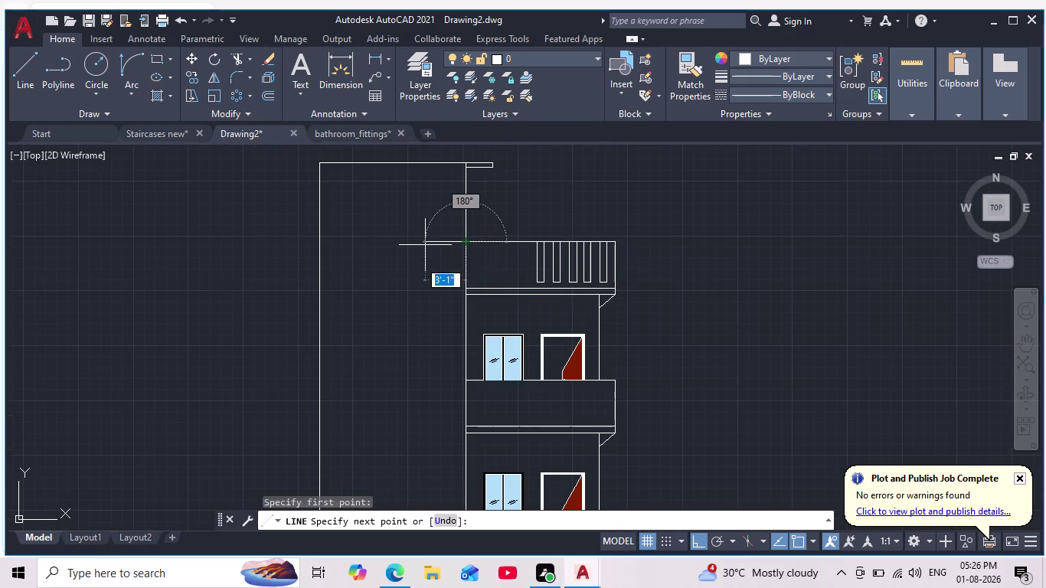
click(440, 249)
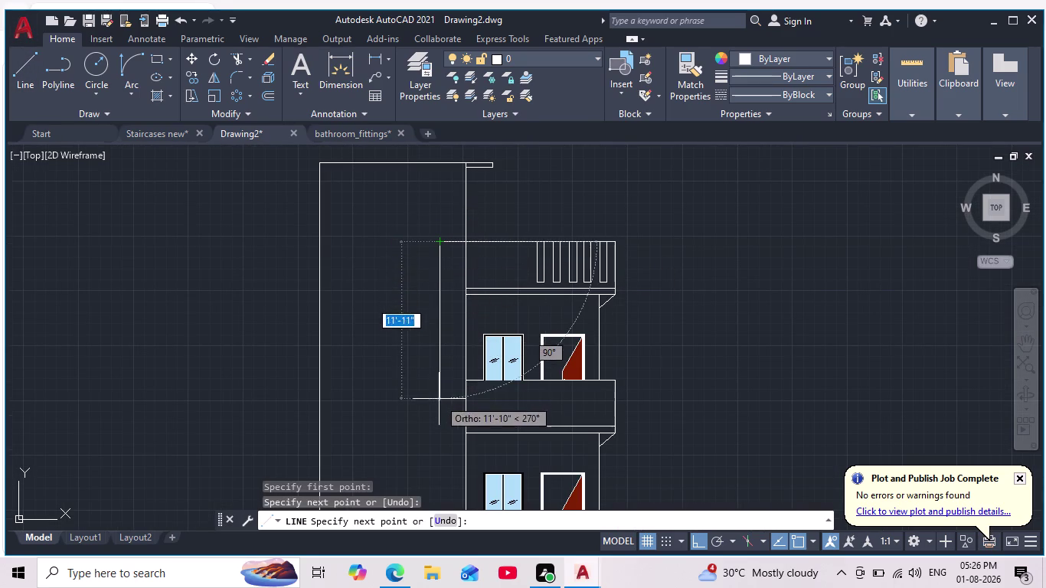
middle_drag(438, 399, 459, 328)
scroll(up, 3)
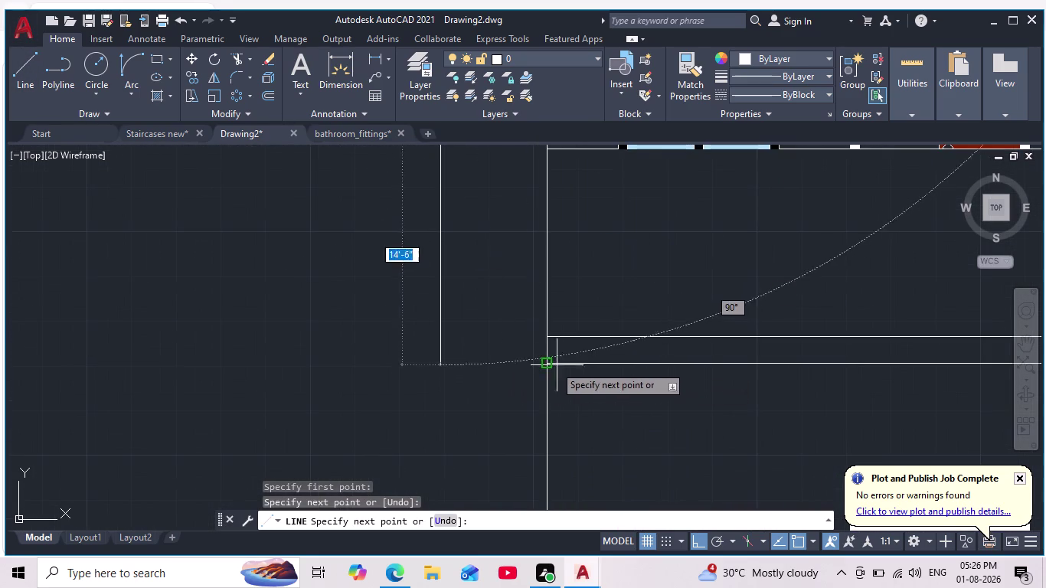
click(447, 365)
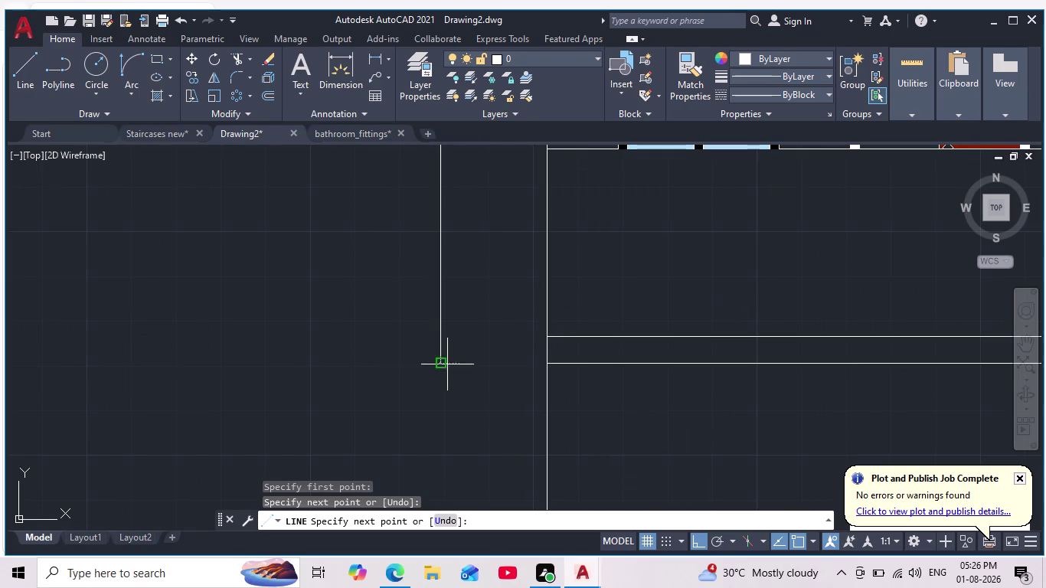
click(553, 366)
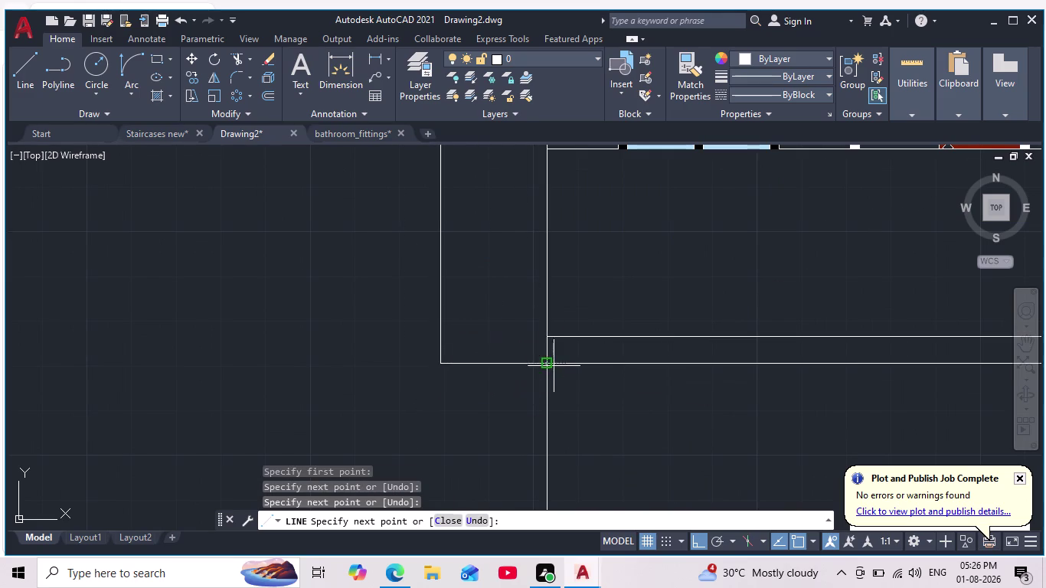
key(Escape)
scroll(down, 3)
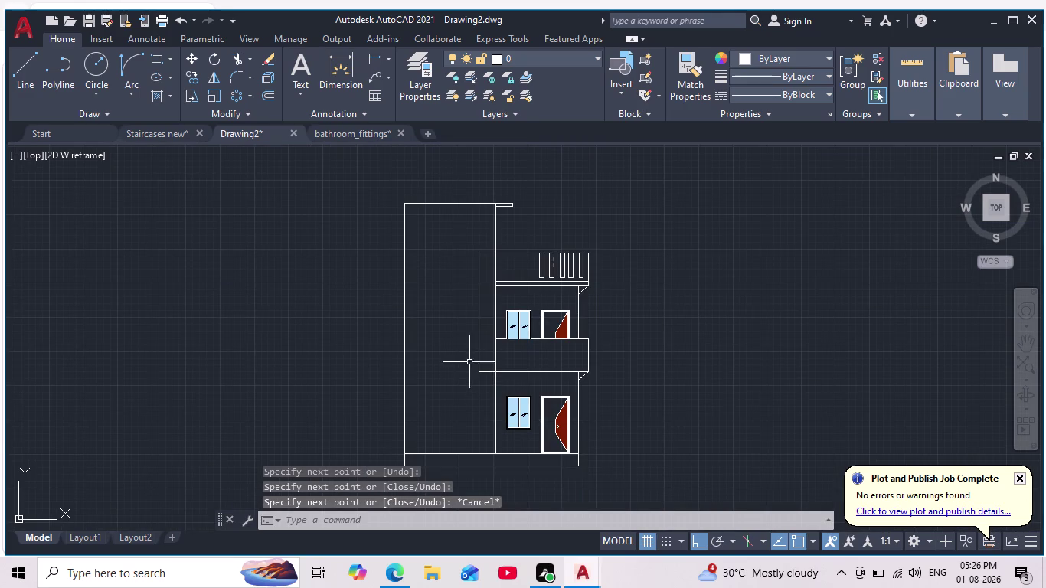
scroll(up, 3)
scroll(down, 3)
scroll(up, 3)
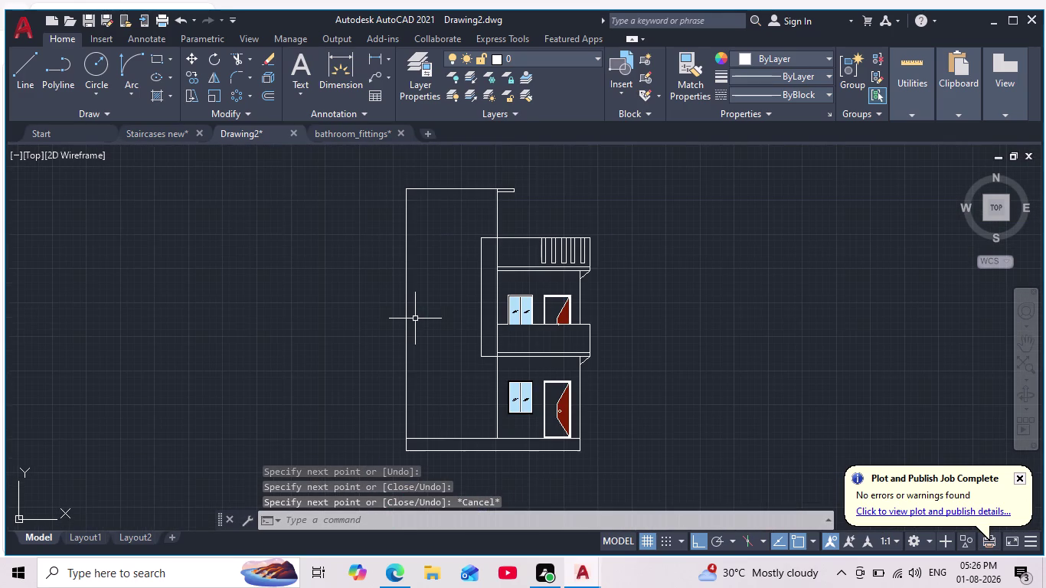
middle_drag(417, 316, 418, 333)
scroll(down, 3)
scroll(up, 3)
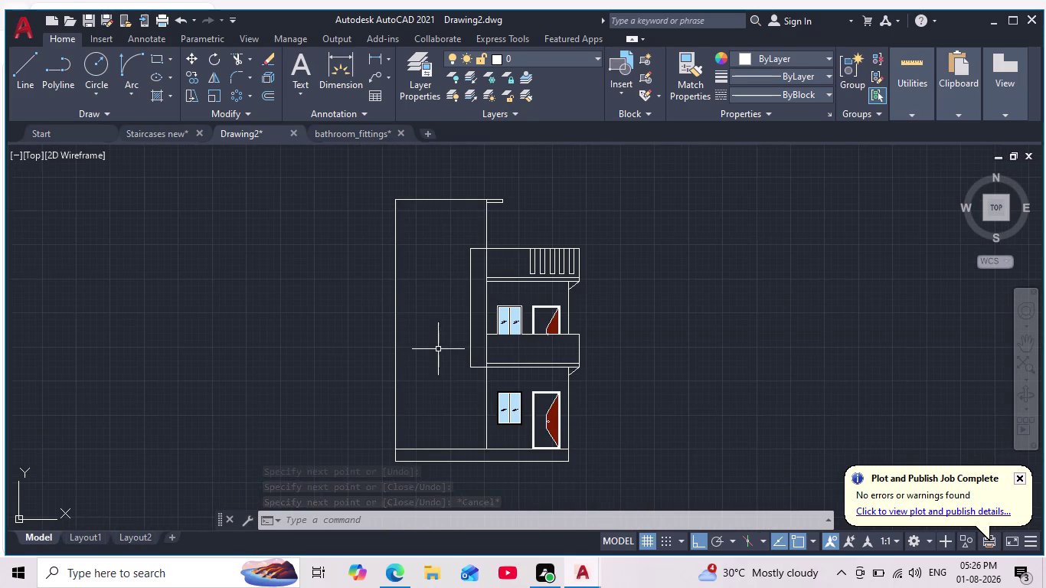
scroll(down, 3)
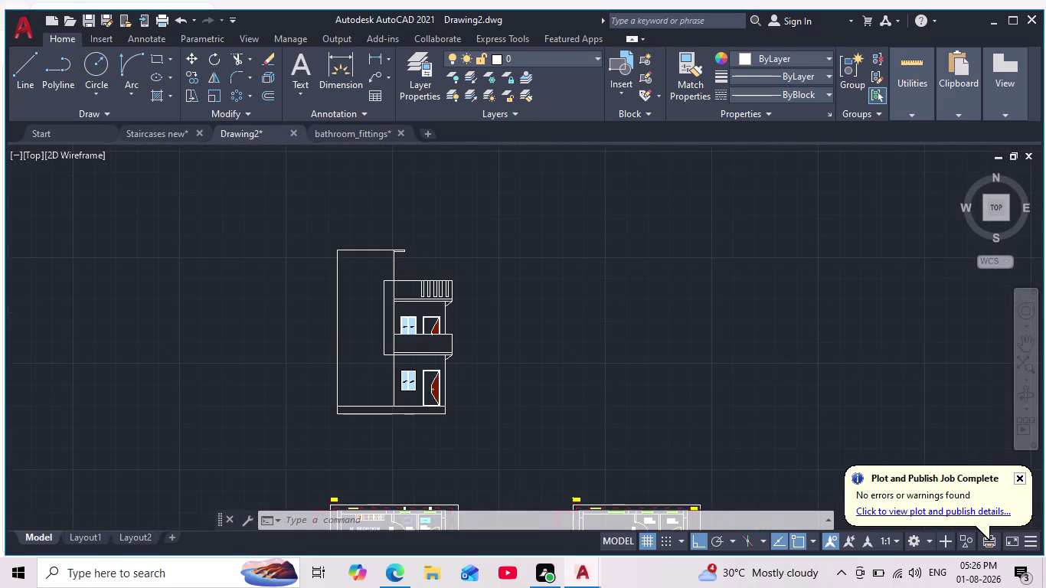
middle_drag(248, 339, 295, 358)
scroll(up, 3)
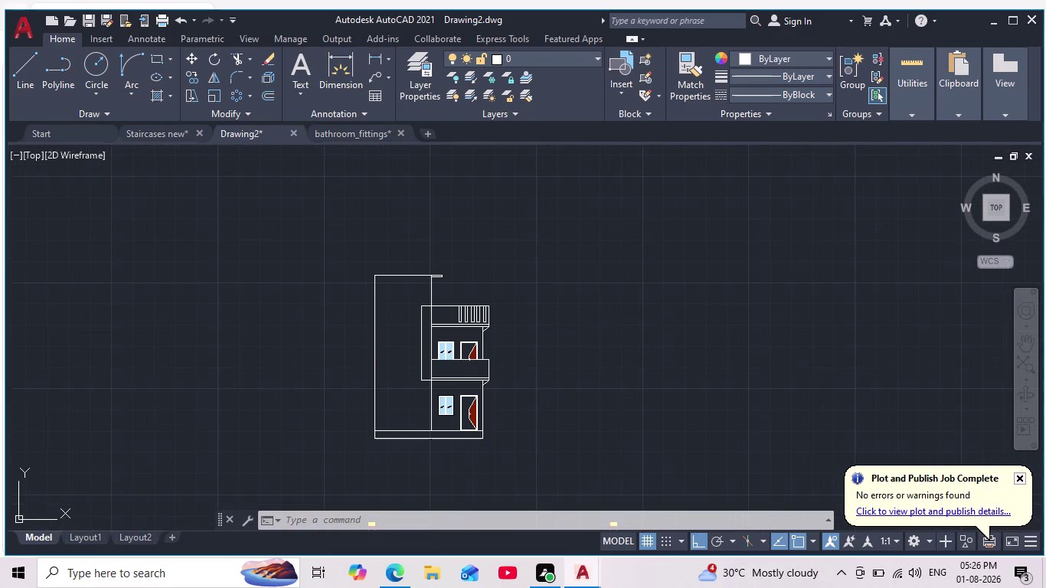
scroll(up, 3)
middle_drag(357, 372, 337, 340)
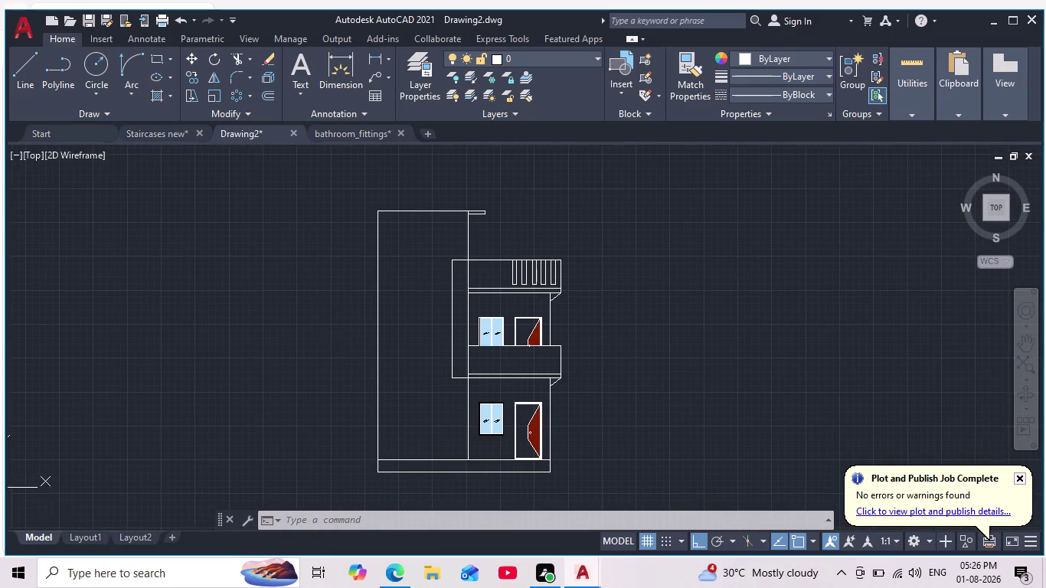
scroll(down, 3)
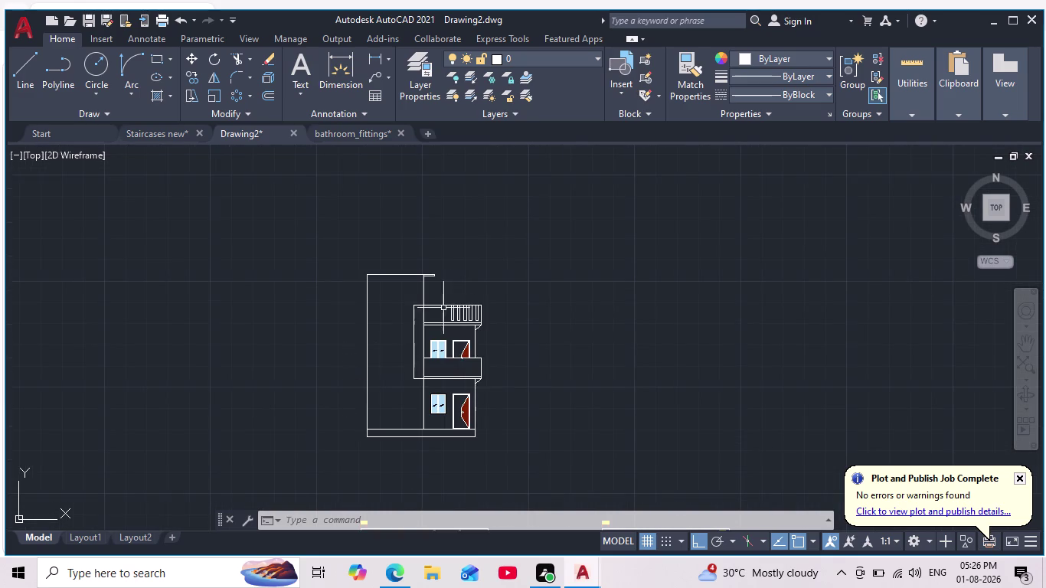
scroll(up, 3)
scroll(up, 3)
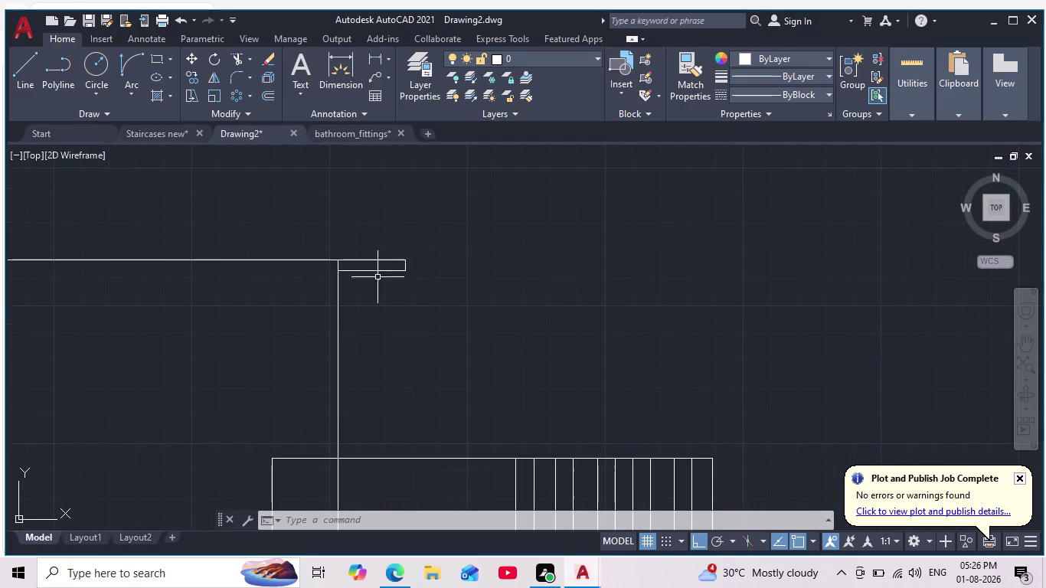
scroll(up, 3)
Select and delete the overhang's lower edge line.
click(369, 264)
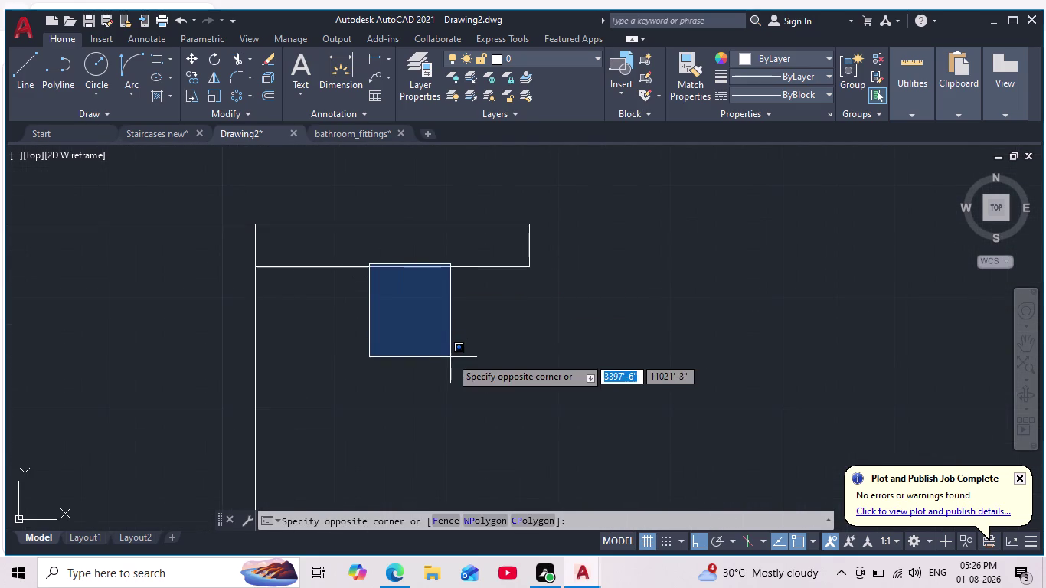
click(424, 310)
drag(422, 291, 420, 285)
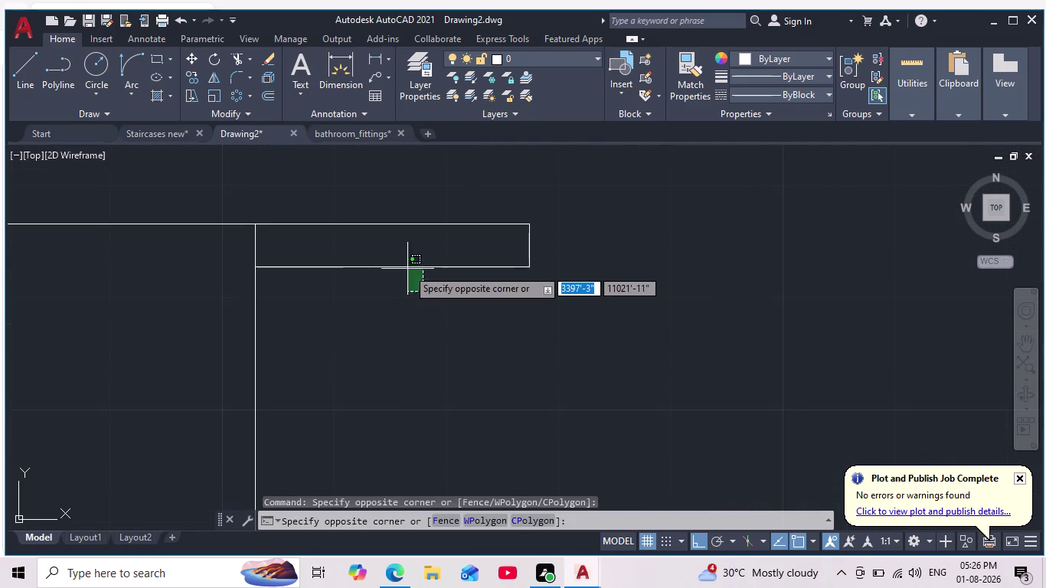
click(407, 267)
click(412, 274)
click(400, 252)
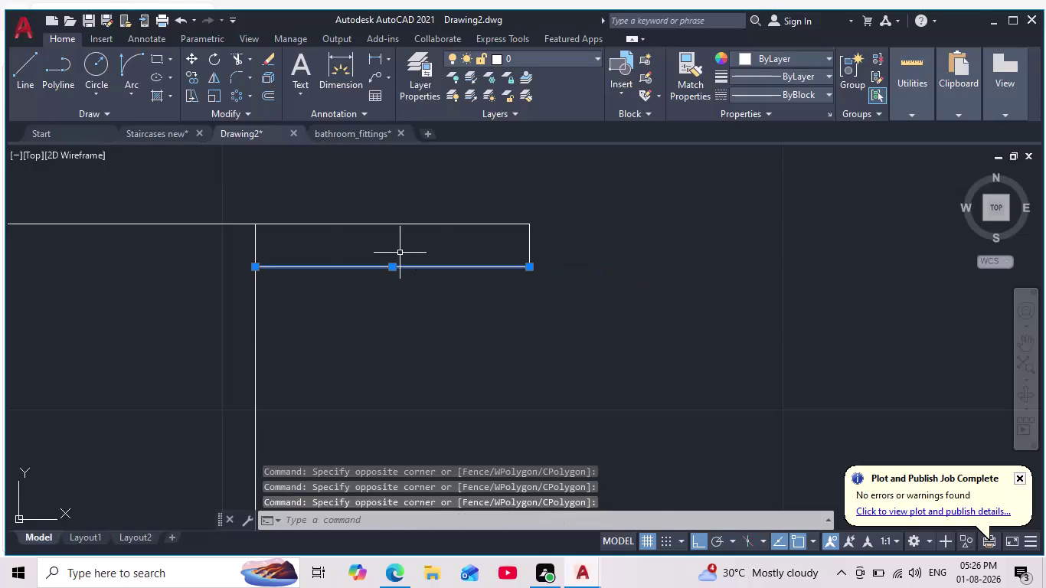
key(Delete)
scroll(down, 3)
Select and delete the overhang's end line.
click(495, 253)
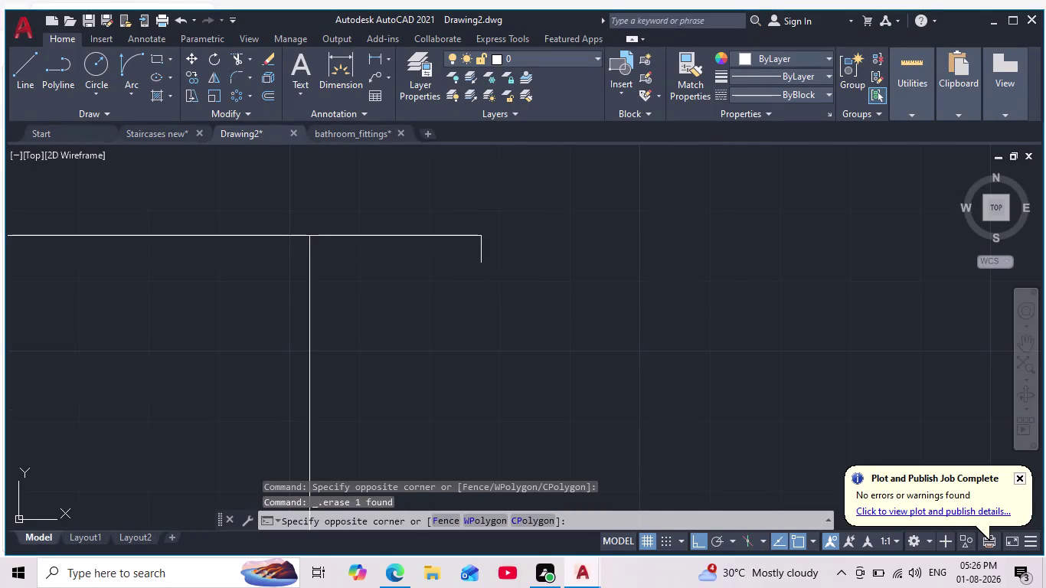
click(466, 259)
key(Delete)
scroll(down, 3)
middle_click(472, 271)
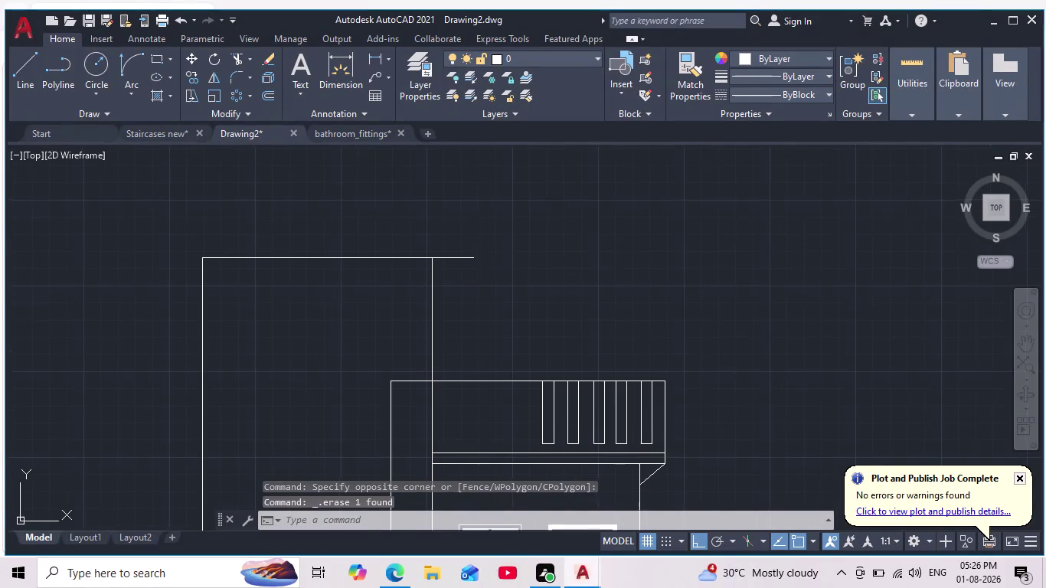
click(26, 66)
Start a line on the roof overhang and place its outer end point with Ortho on.
scroll(up, 3)
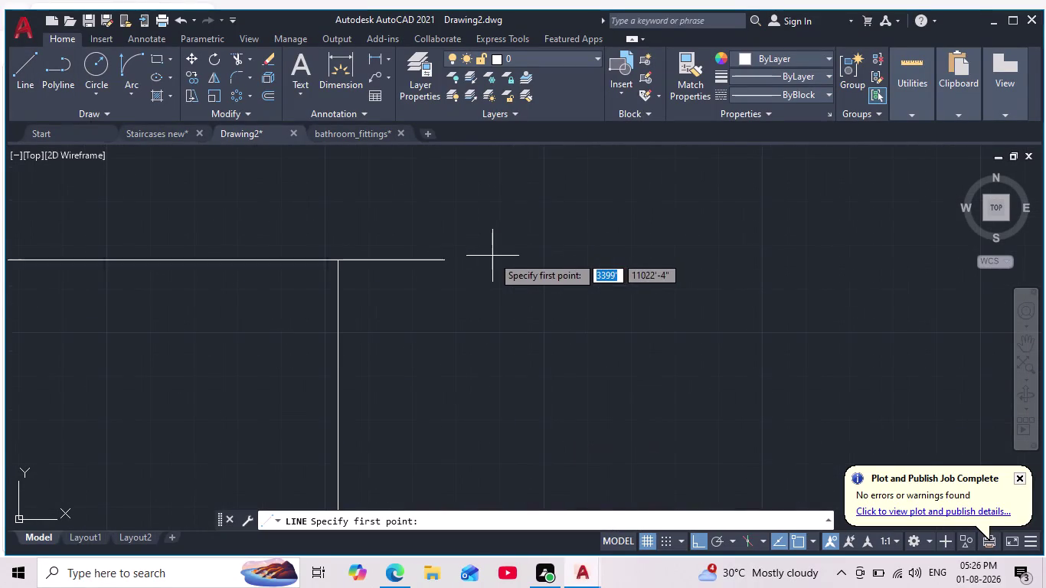
click(442, 264)
middle_drag(418, 276, 483, 233)
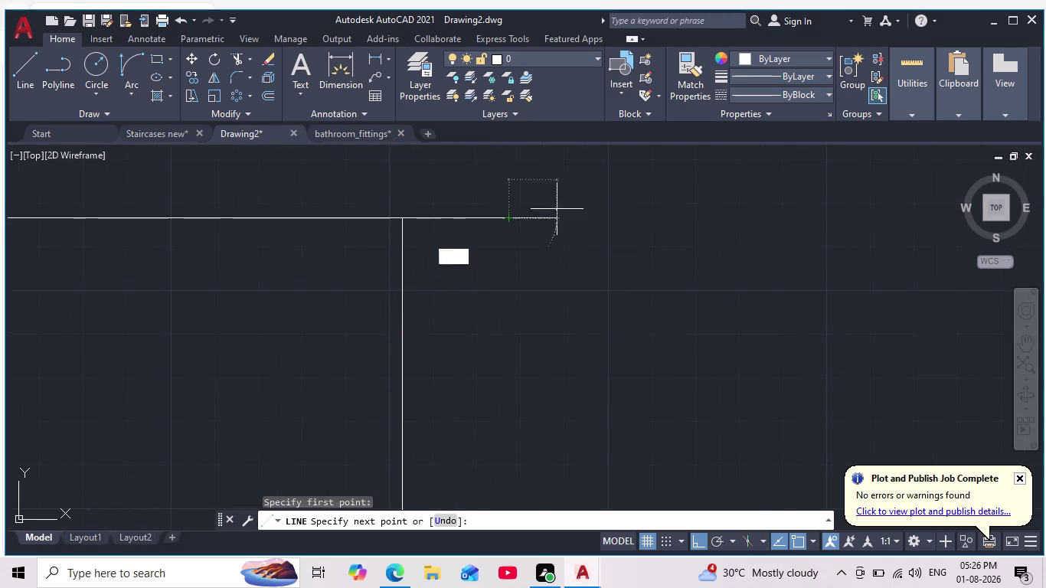
click(797, 541)
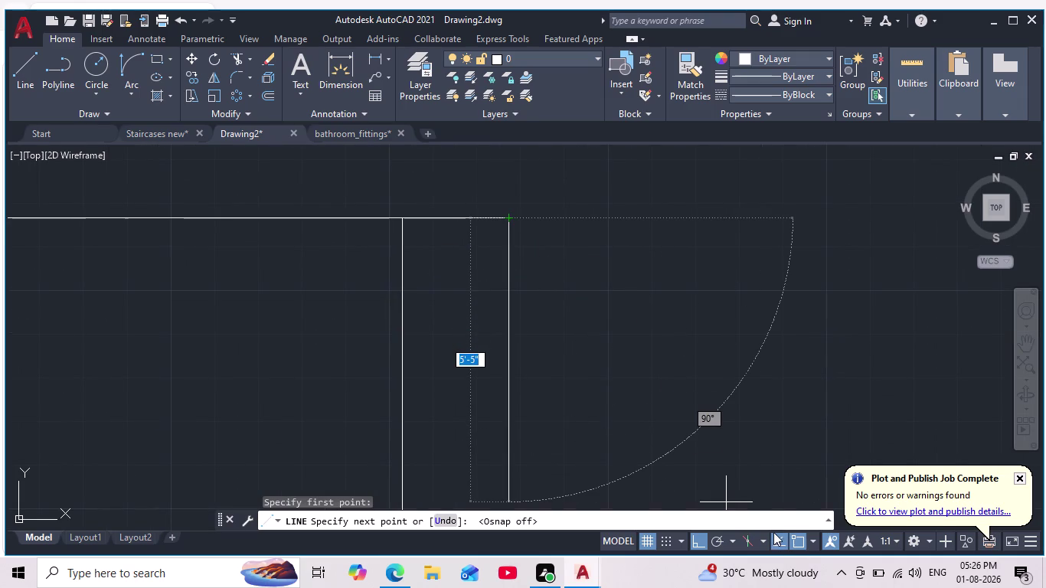
click(695, 550)
scroll(down, 3)
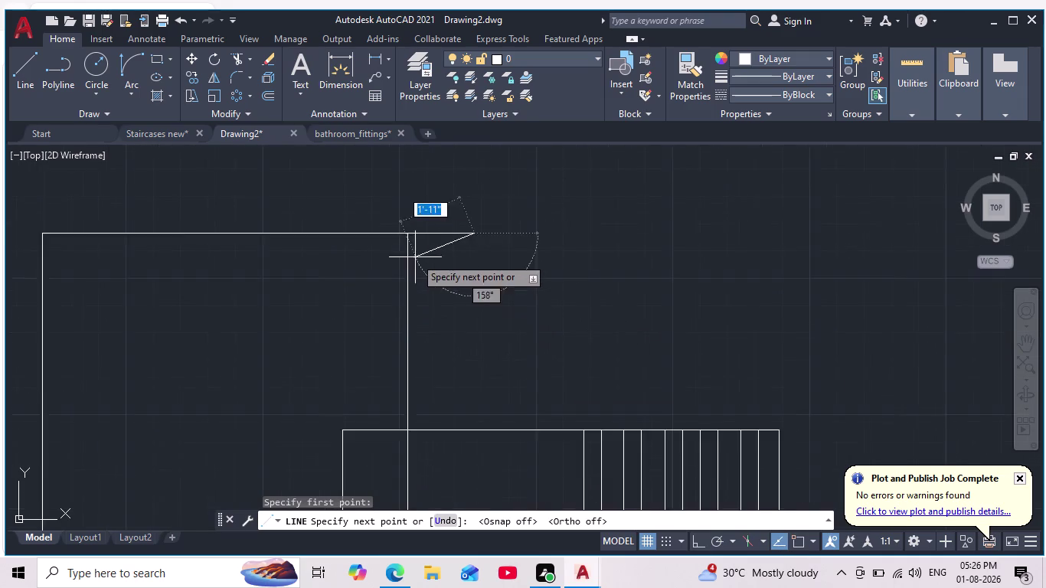
scroll(down, 3)
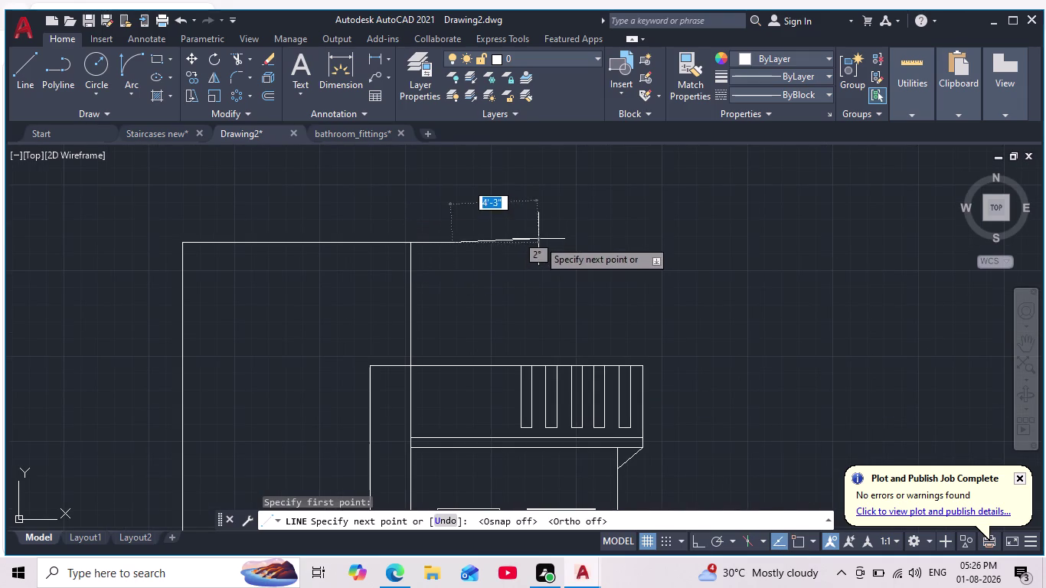
scroll(up, 3)
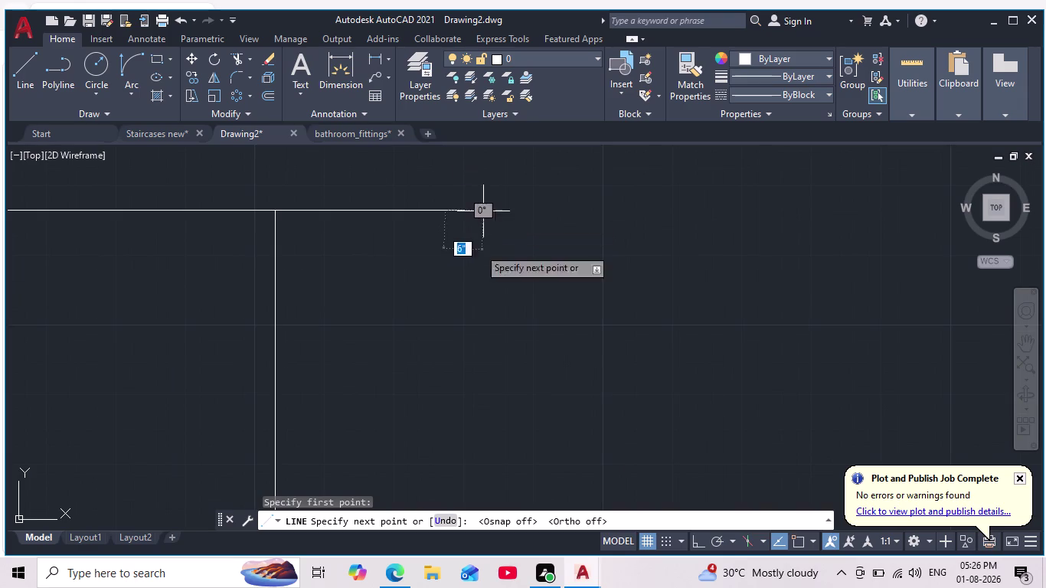
click(702, 539)
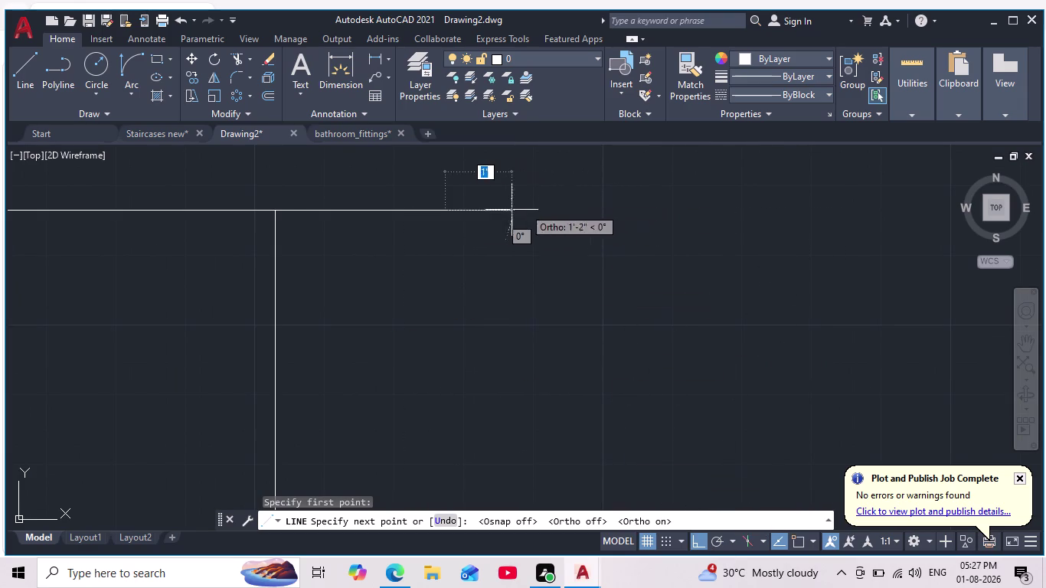
click(521, 207)
Draw the sloped underside from the overhang tip back to the wall, then end the line.
scroll(down, 3)
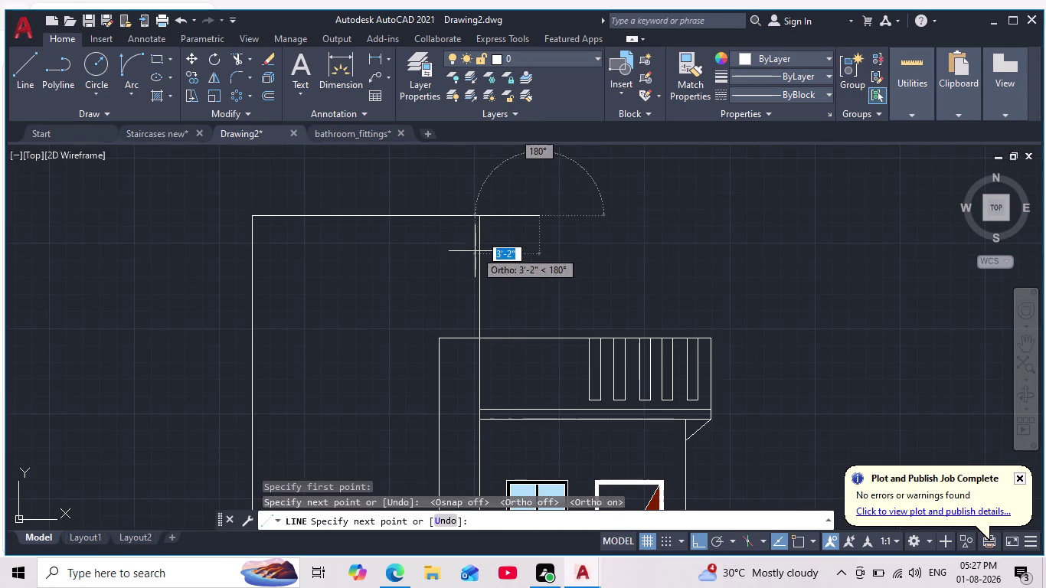
click(701, 537)
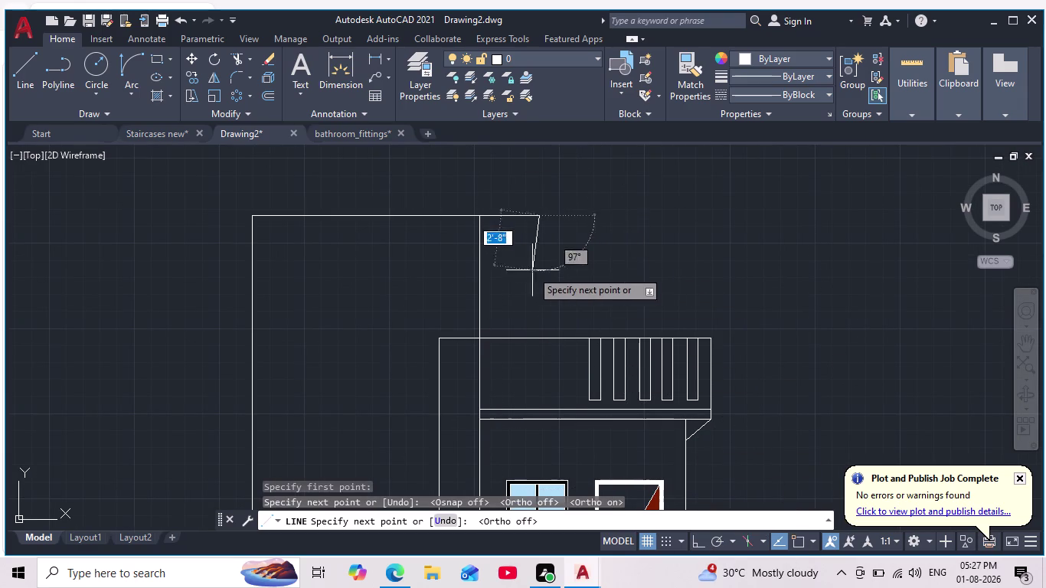
click(708, 537)
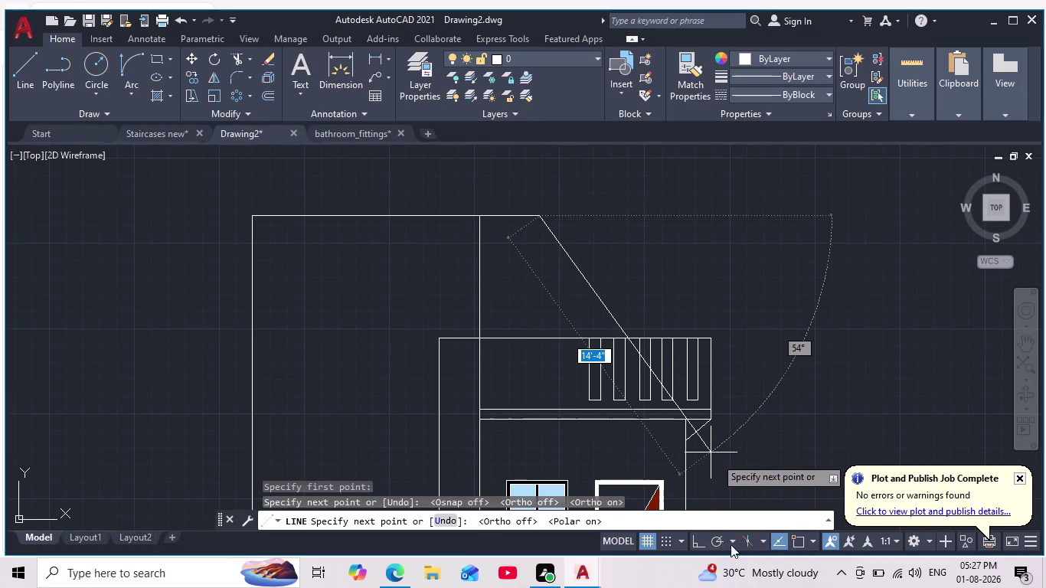
click(483, 241)
key(Escape)
scroll(down, 3)
scroll(up, 3)
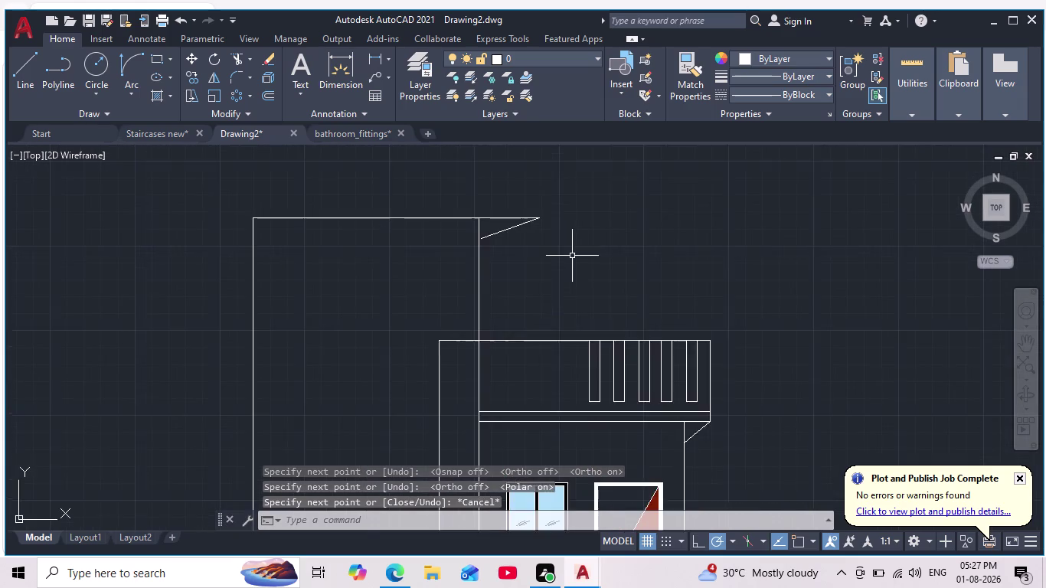
scroll(down, 3)
scroll(down, 3)
Pan and zoom from the floor plans toward the elevation drawing.
scroll(up, 3)
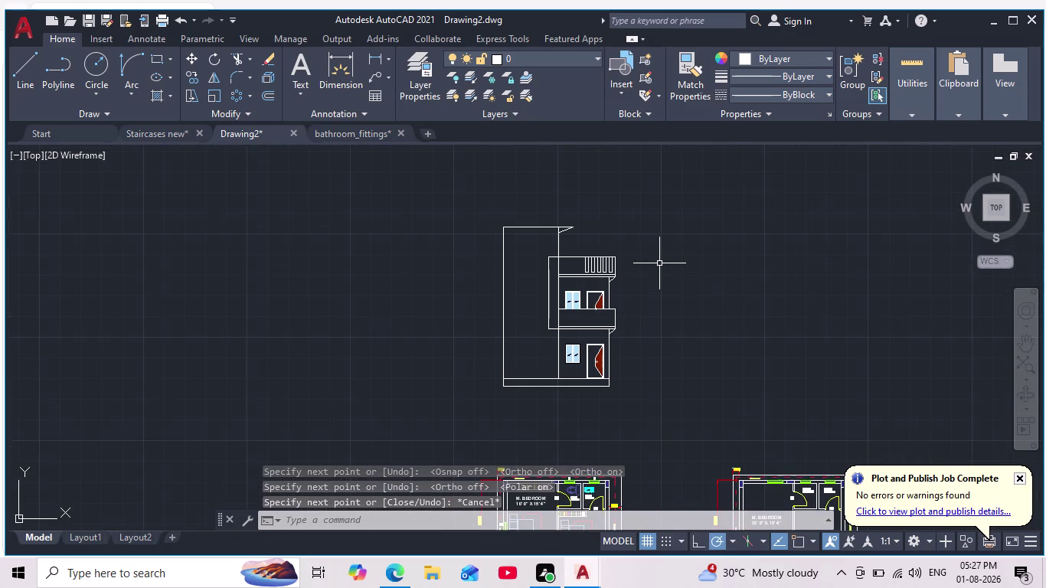
scroll(up, 3)
scroll(down, 3)
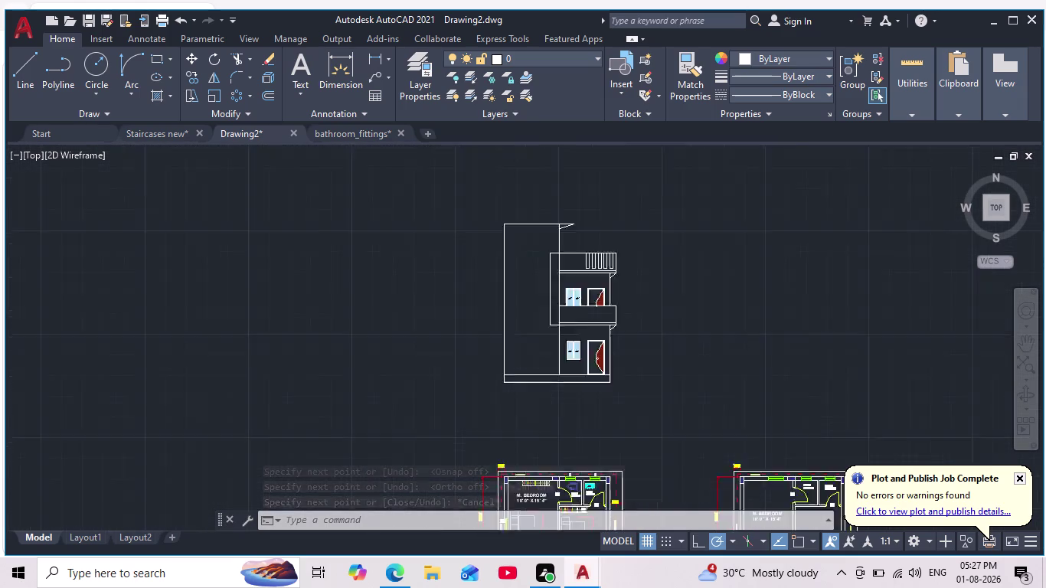
scroll(down, 3)
scroll(up, 3)
middle_click(690, 327)
scroll(down, 3)
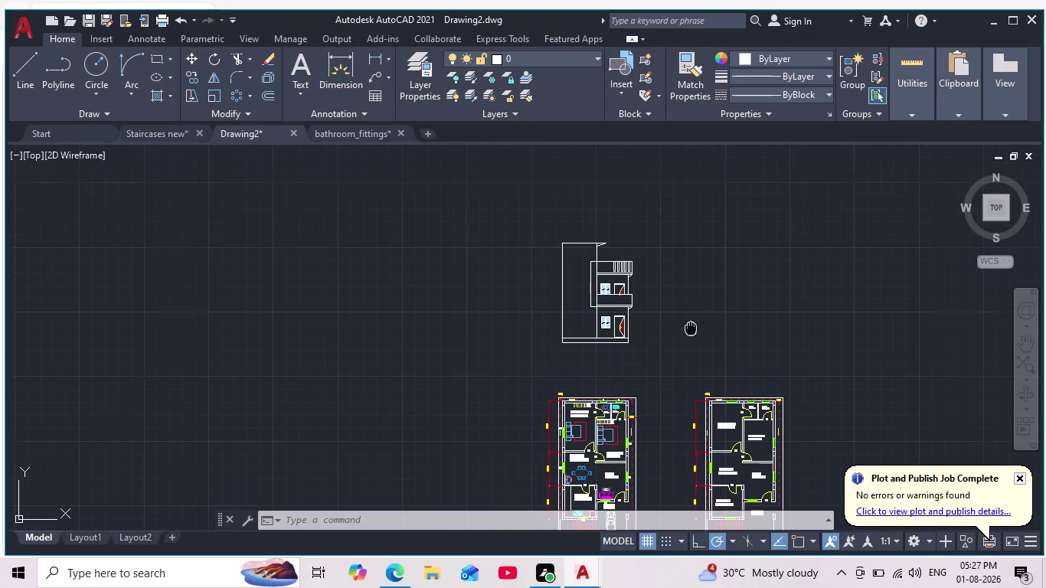
scroll(down, 3)
scroll(up, 3)
scroll(up, 3)
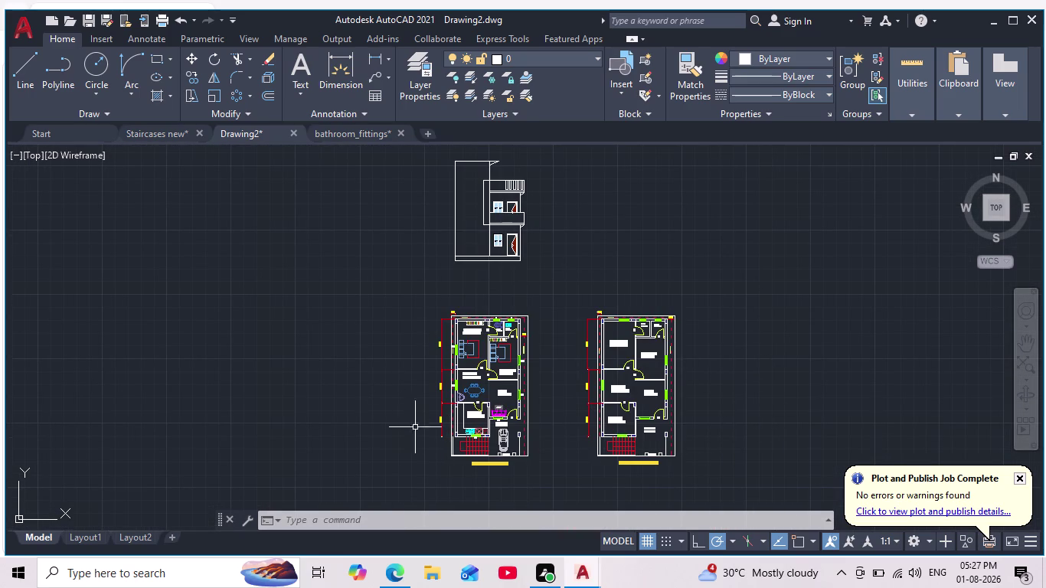
middle_drag(513, 257, 515, 260)
middle_drag(515, 260, 525, 329)
scroll(up, 3)
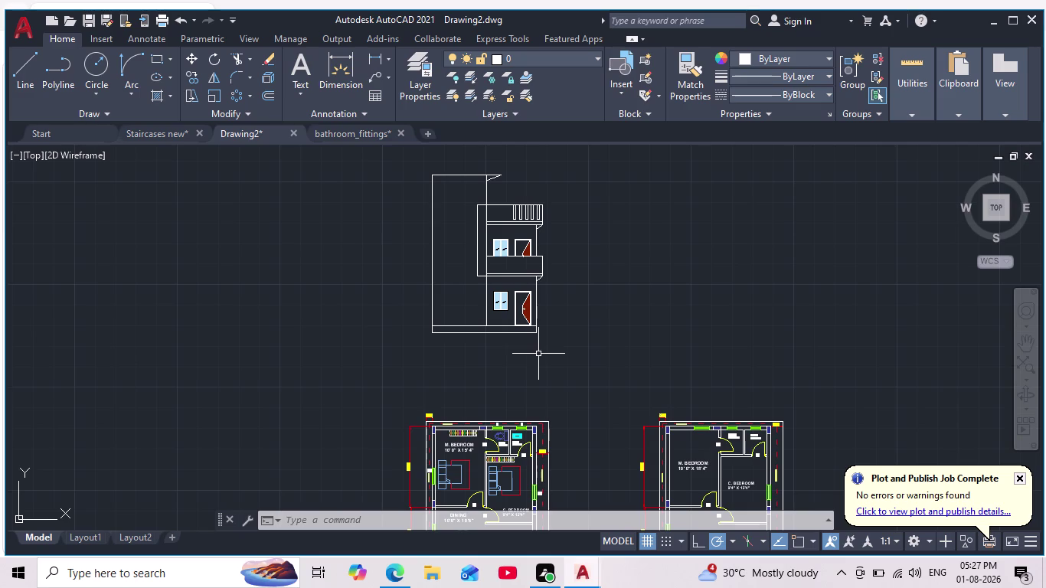
Zoom in on the parapet's row of bars and start the Circle tool.
scroll(down, 3)
scroll(up, 3)
middle_drag(530, 348, 531, 361)
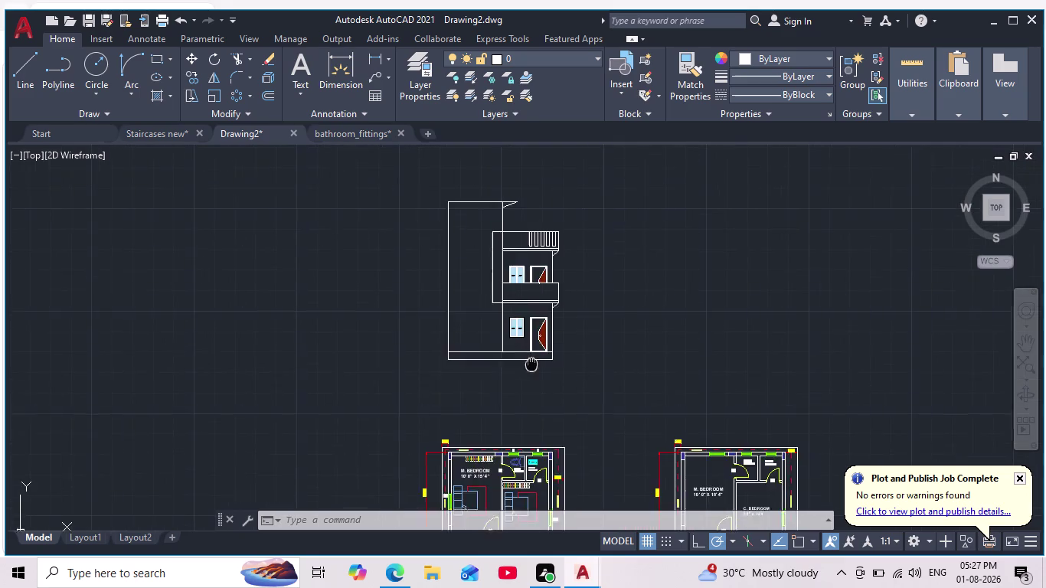
middle_drag(532, 361, 544, 426)
scroll(up, 3)
scroll(up, 3)
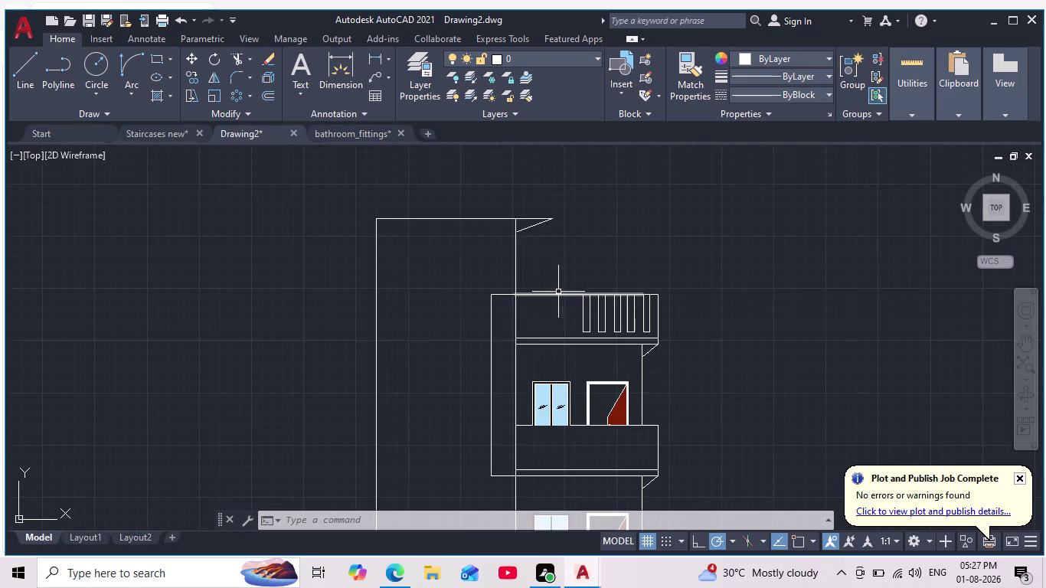
scroll(up, 3)
scroll(down, 3)
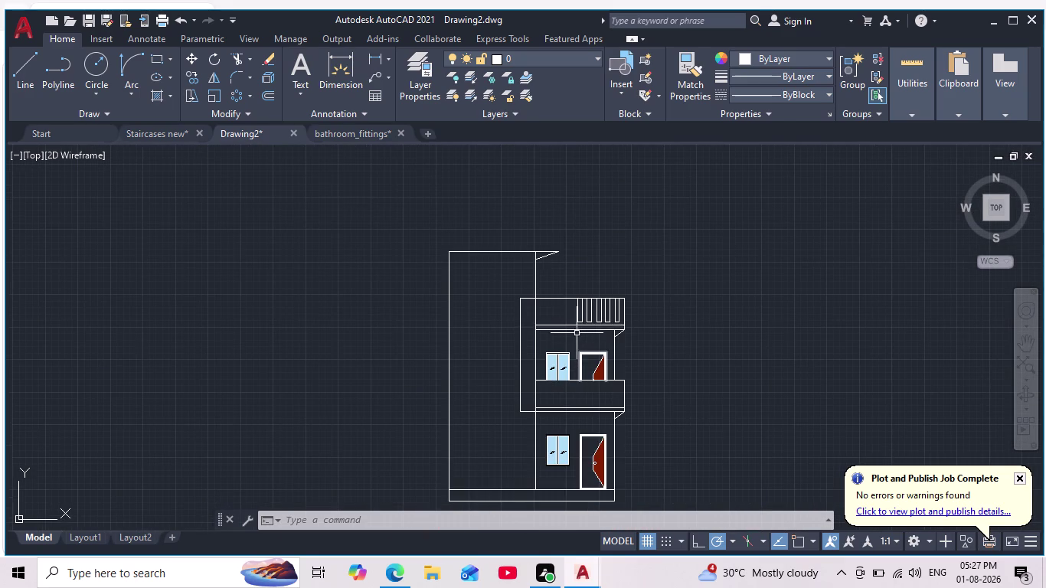
scroll(up, 3)
scroll(up, 3)
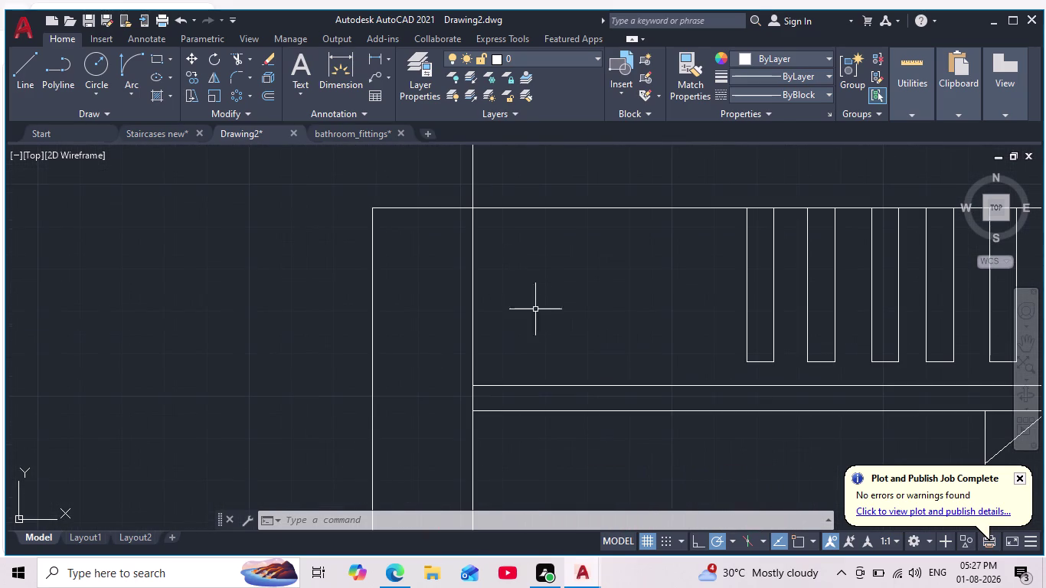
middle_drag(573, 307, 573, 330)
scroll(down, 3)
scroll(up, 3)
middle_drag(568, 324, 577, 361)
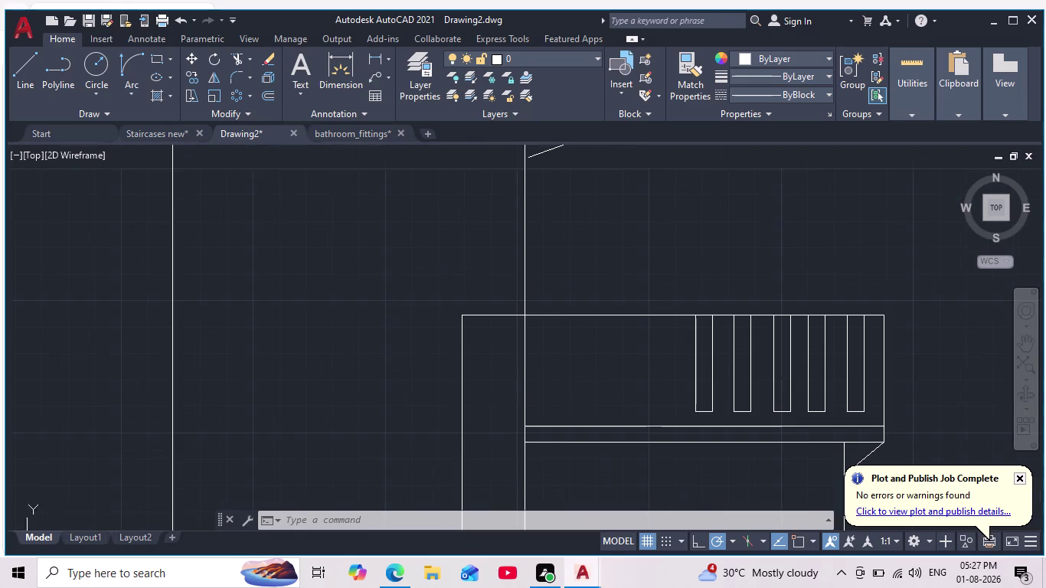
click(100, 62)
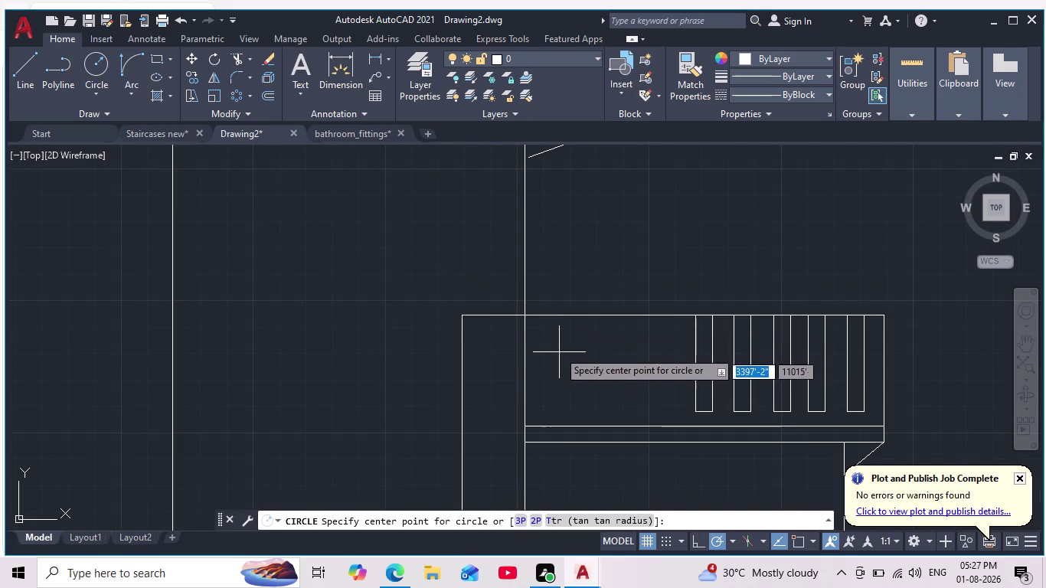
Draw a small vent circle on the parapet, left of the vertical bars.
click(556, 347)
middle_drag(572, 361, 574, 361)
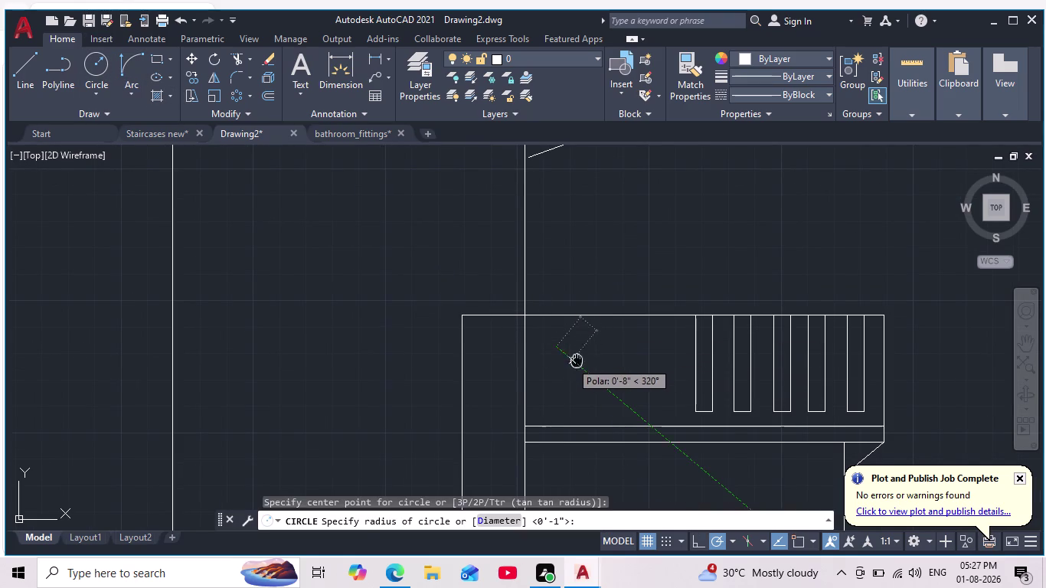
middle_drag(574, 362, 579, 354)
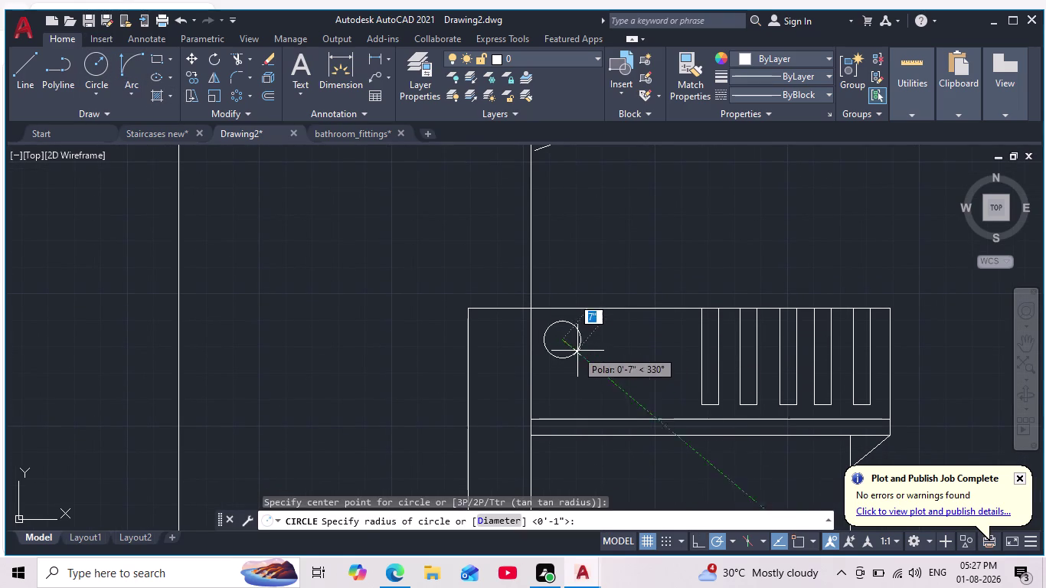
click(576, 349)
scroll(down, 3)
middle_drag(605, 378, 569, 368)
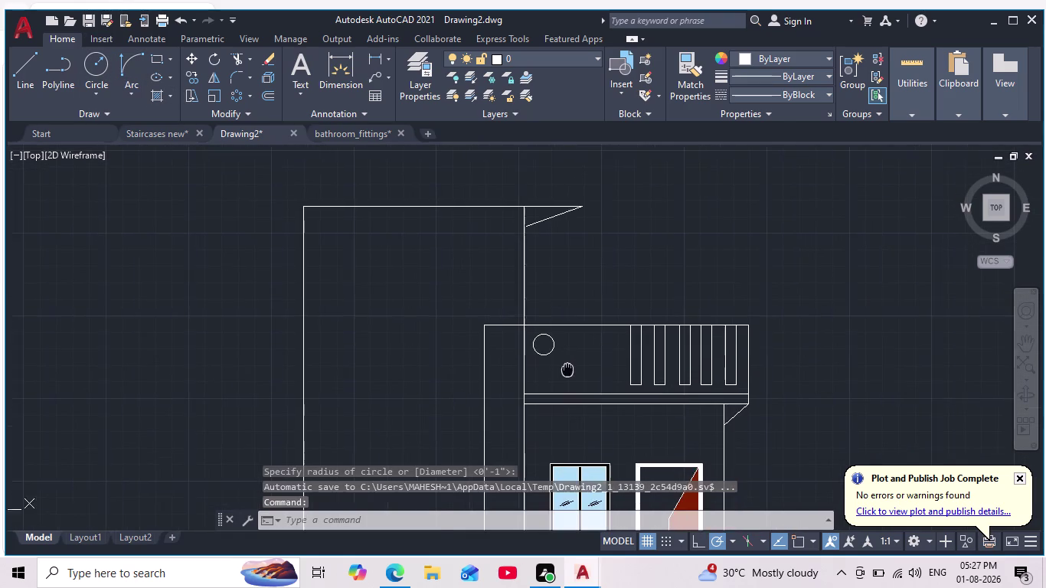
scroll(up, 3)
scroll(down, 3)
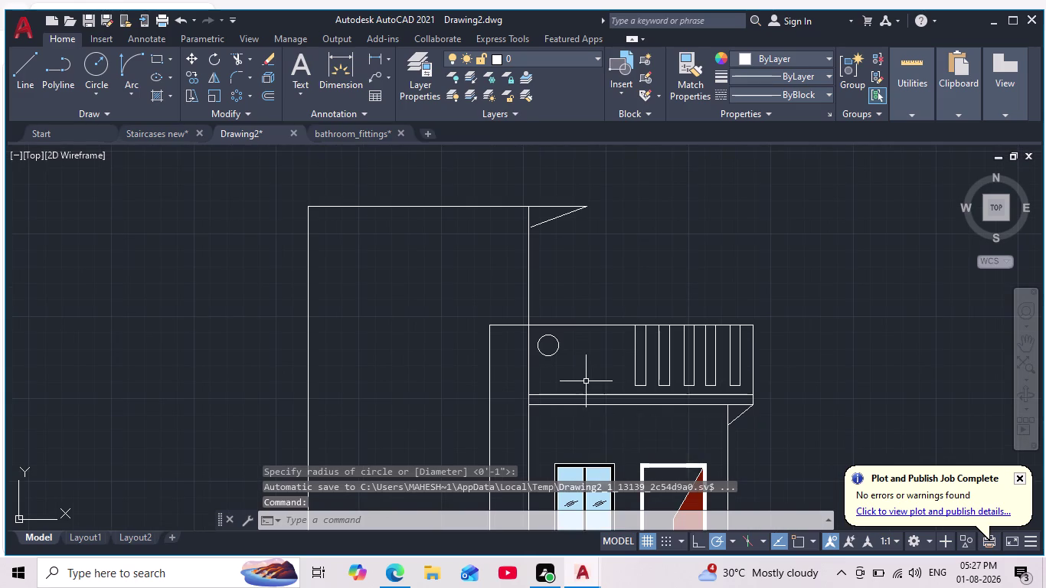
middle_drag(586, 381, 504, 380)
scroll(down, 3)
scroll(up, 3)
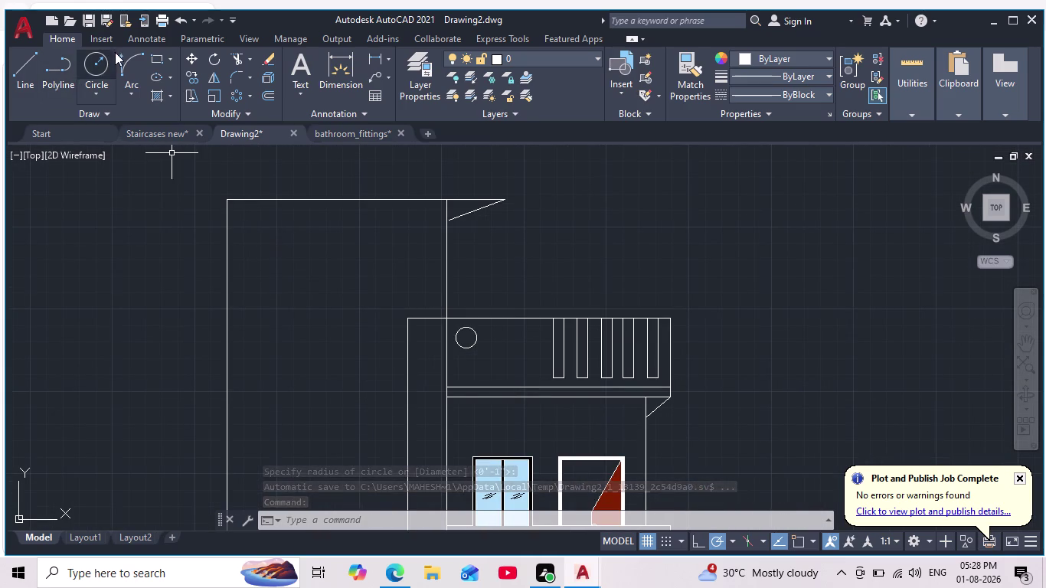
Begin a second circle below the vent, then cancel it.
click(94, 62)
scroll(up, 3)
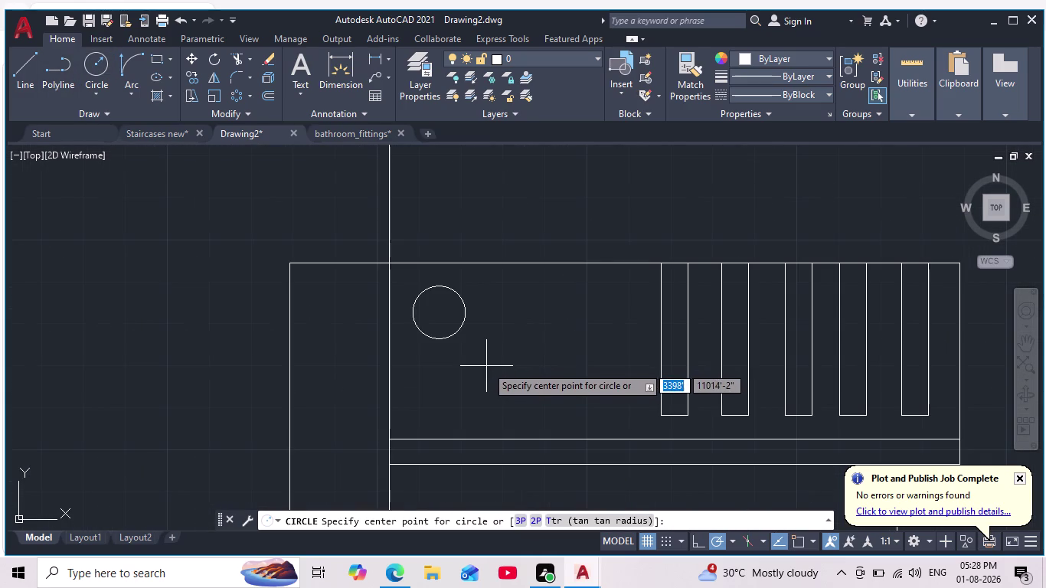
click(489, 355)
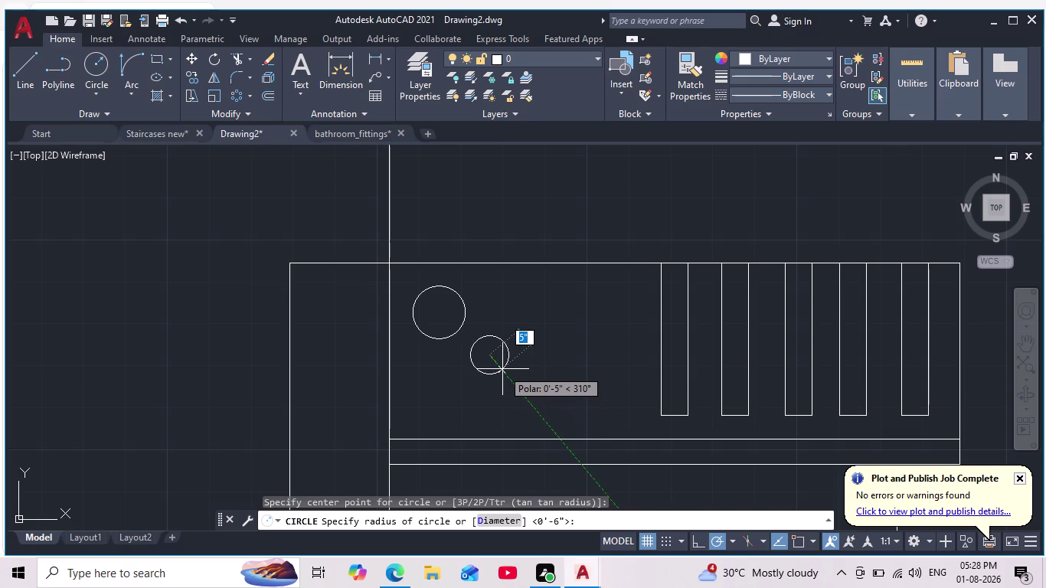
key(Escape)
scroll(down, 3)
scroll(up, 3)
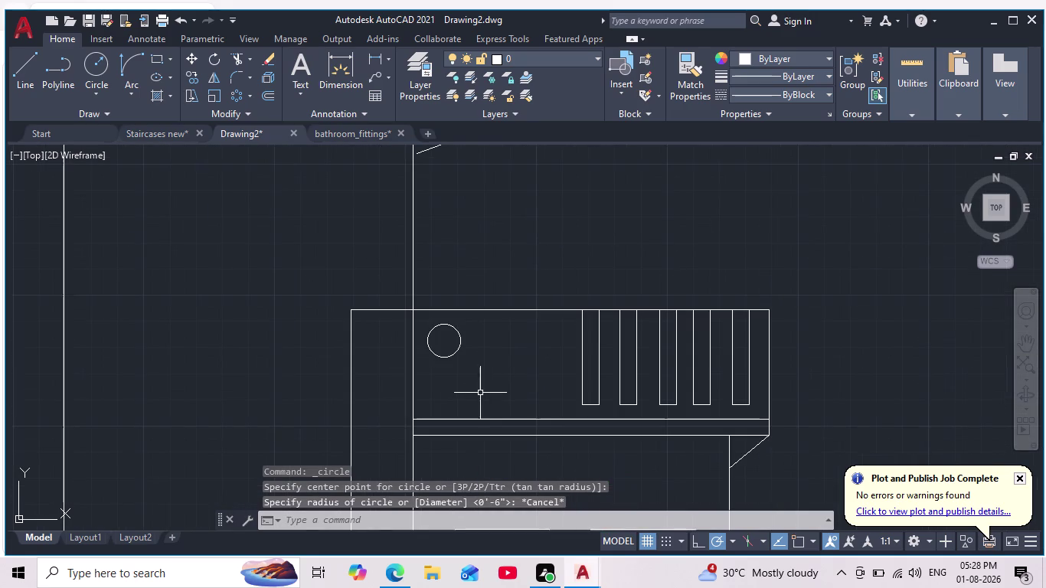
scroll(down, 3)
scroll(up, 3)
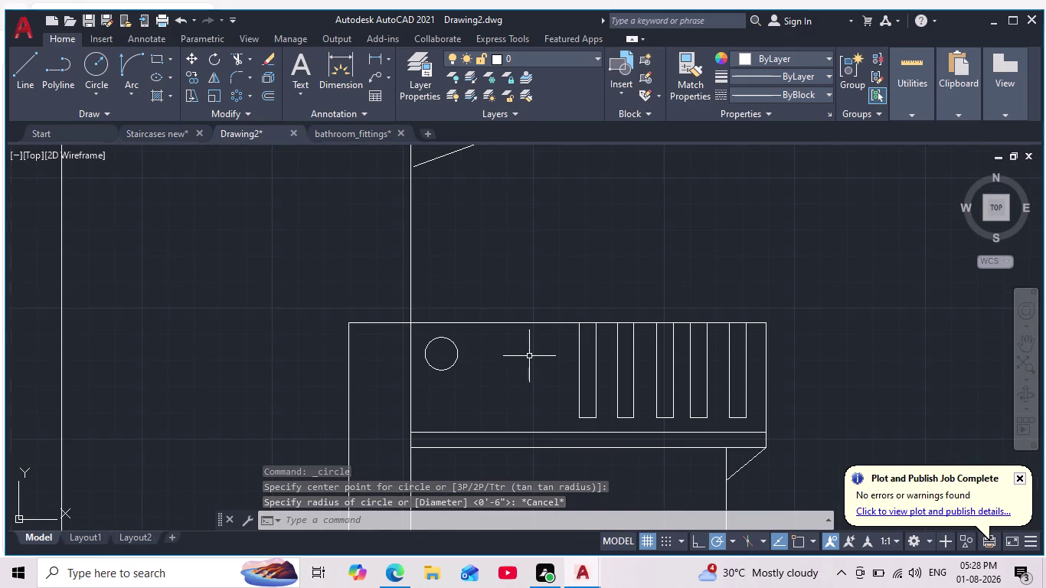
scroll(down, 3)
scroll(up, 3)
middle_drag(541, 377, 496, 441)
scroll(down, 3)
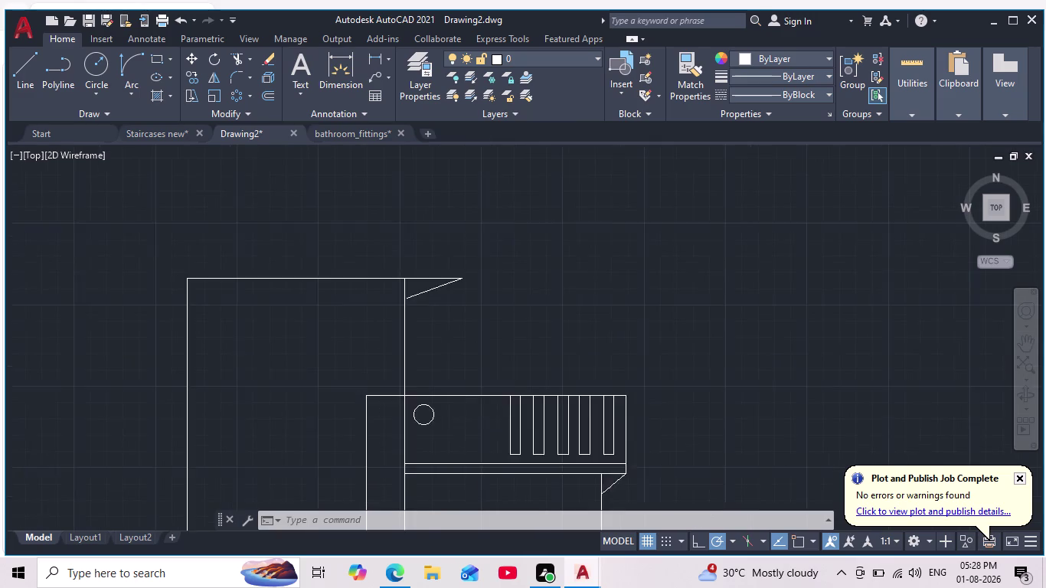
scroll(up, 3)
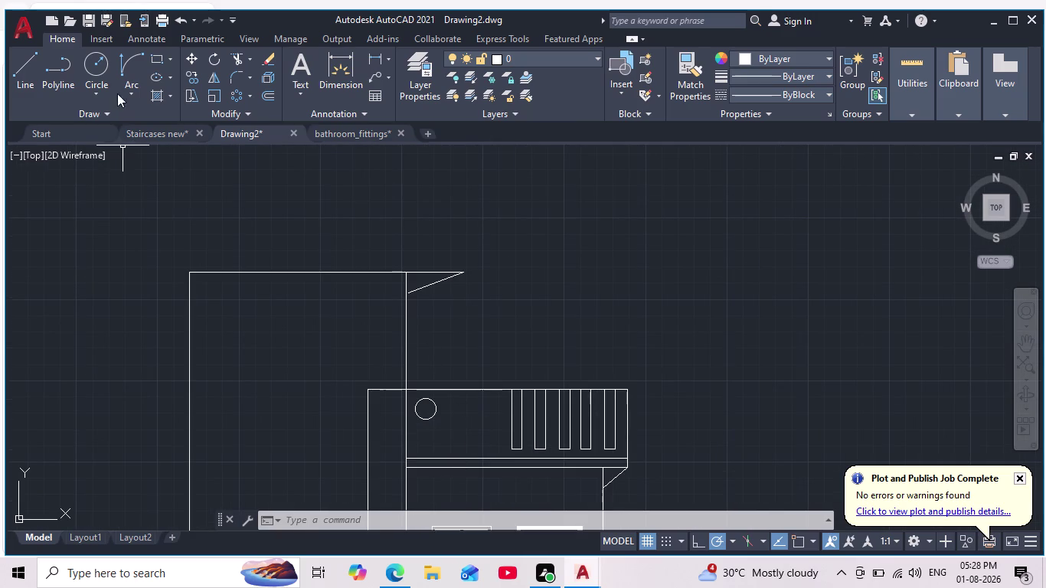
Begin another circle on the parapet and cancel it unfinished.
click(99, 66)
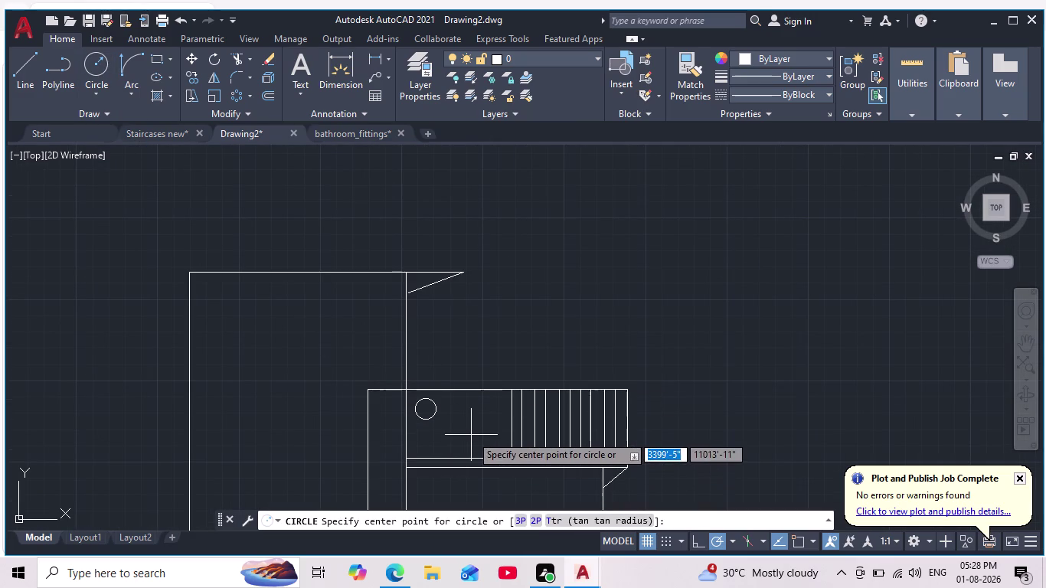
click(466, 435)
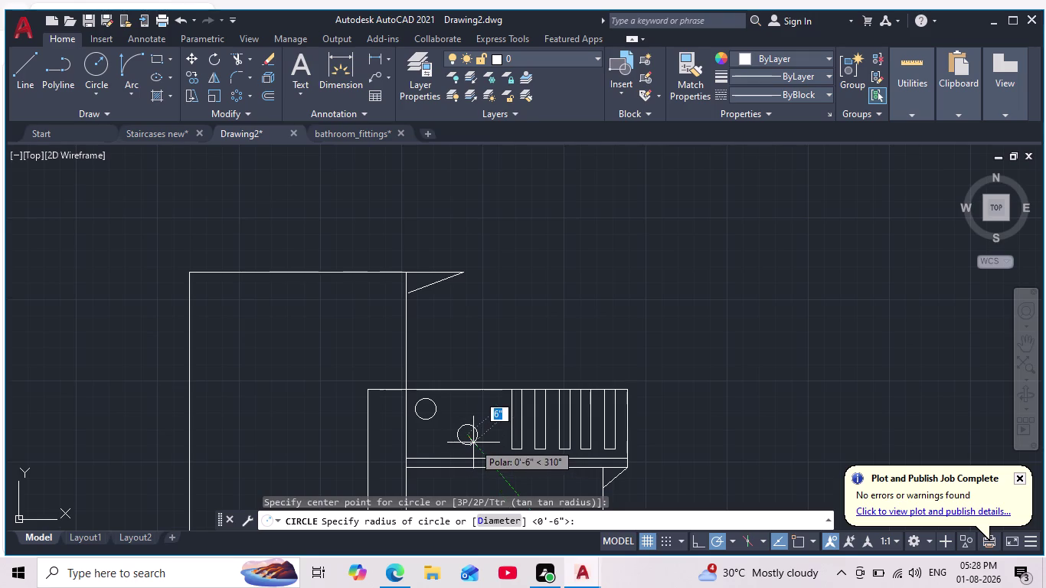
scroll(up, 3)
scroll(down, 3)
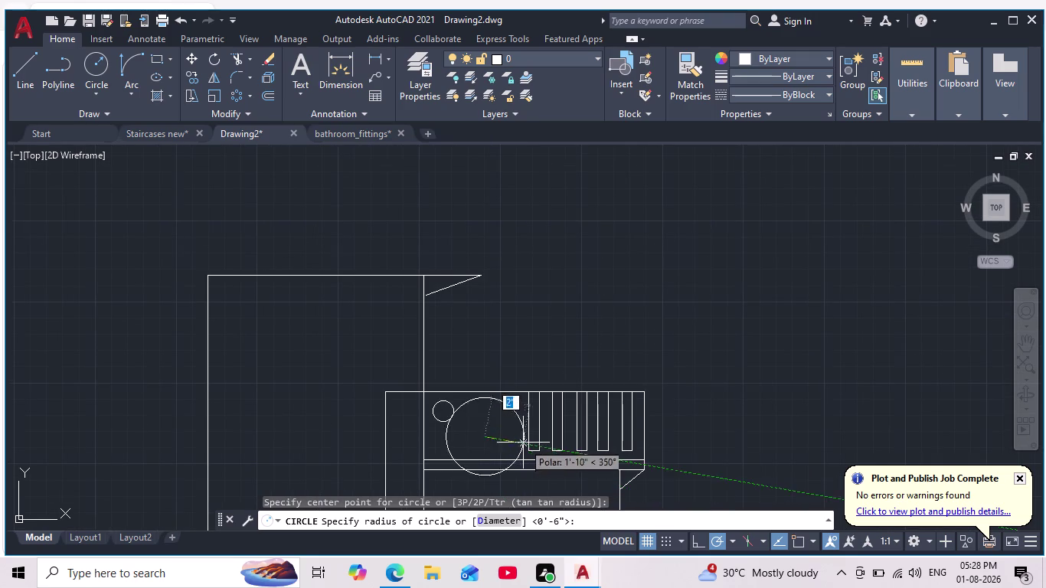
key(Escape)
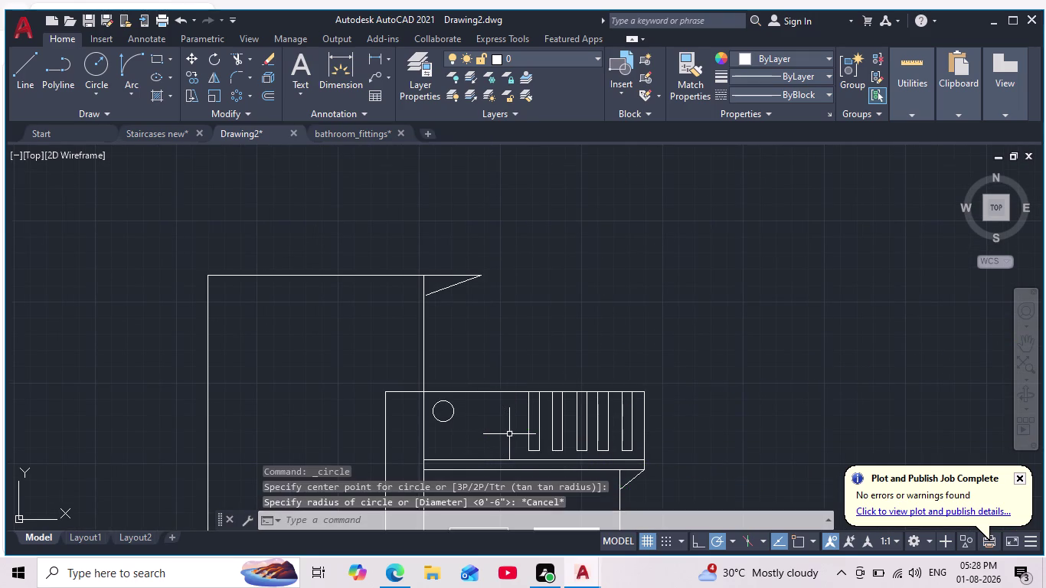
scroll(down, 3)
scroll(up, 3)
Pan and zoom across the whole elevation, returning to the parapet.
middle_drag(491, 426, 503, 389)
scroll(down, 3)
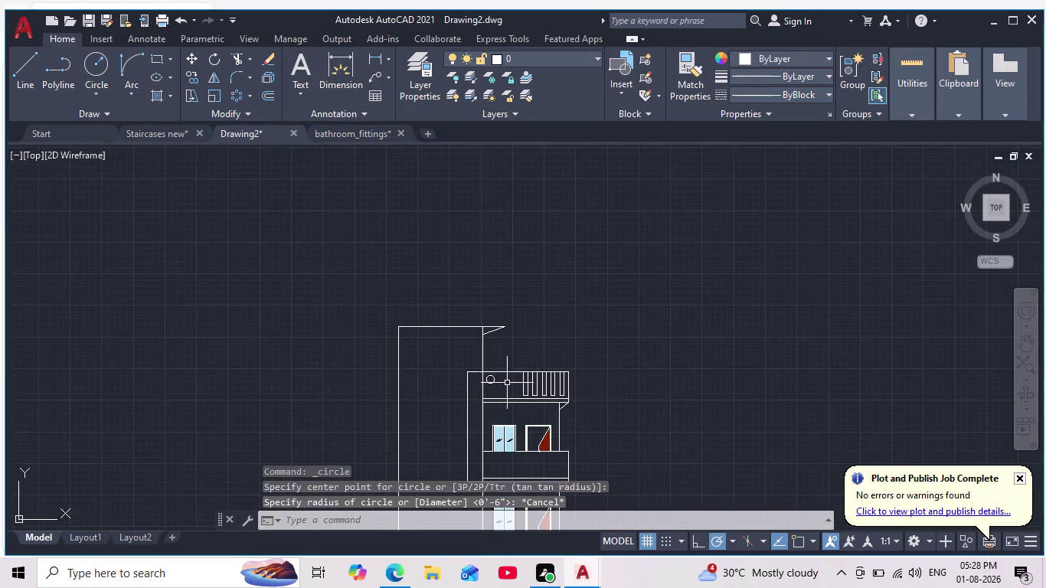
scroll(up, 3)
scroll(down, 3)
middle_drag(683, 431, 666, 334)
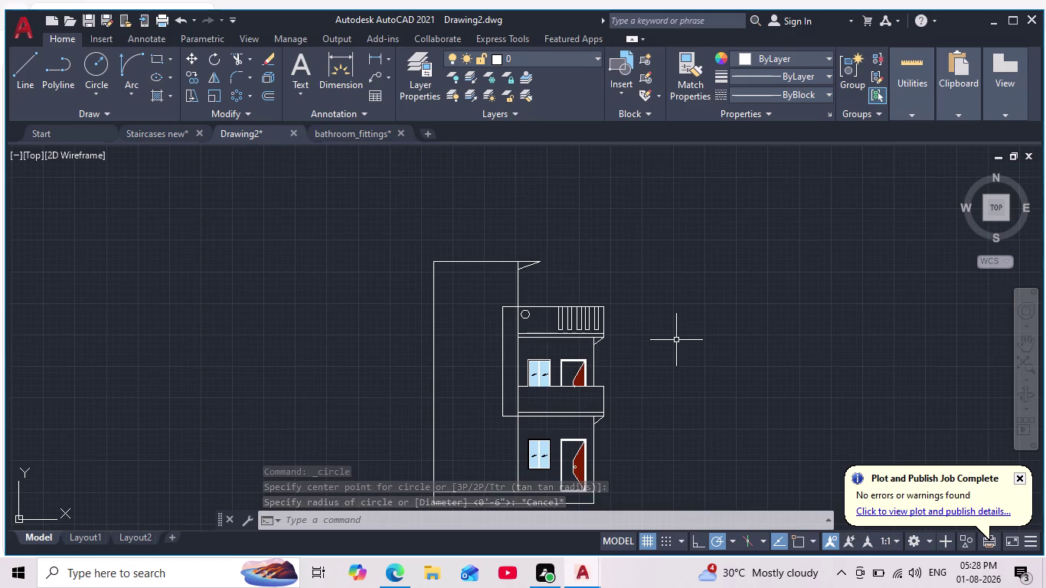
scroll(up, 3)
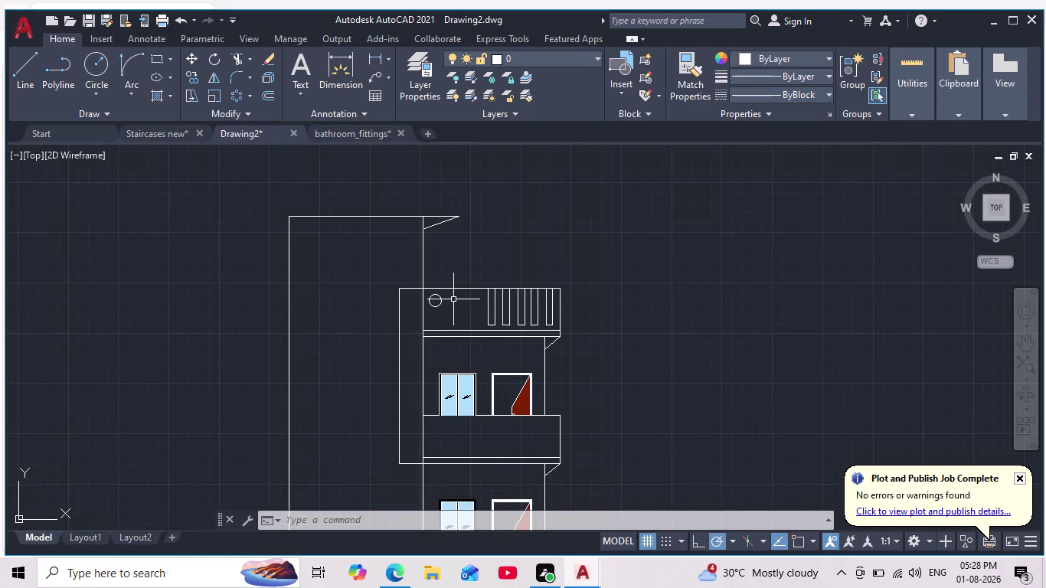
scroll(up, 3)
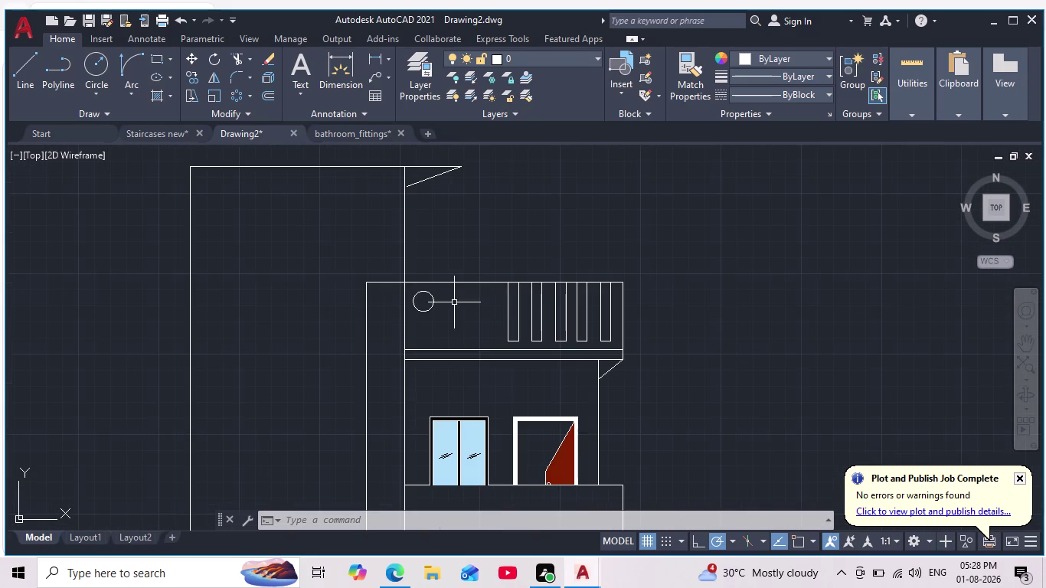
scroll(down, 3)
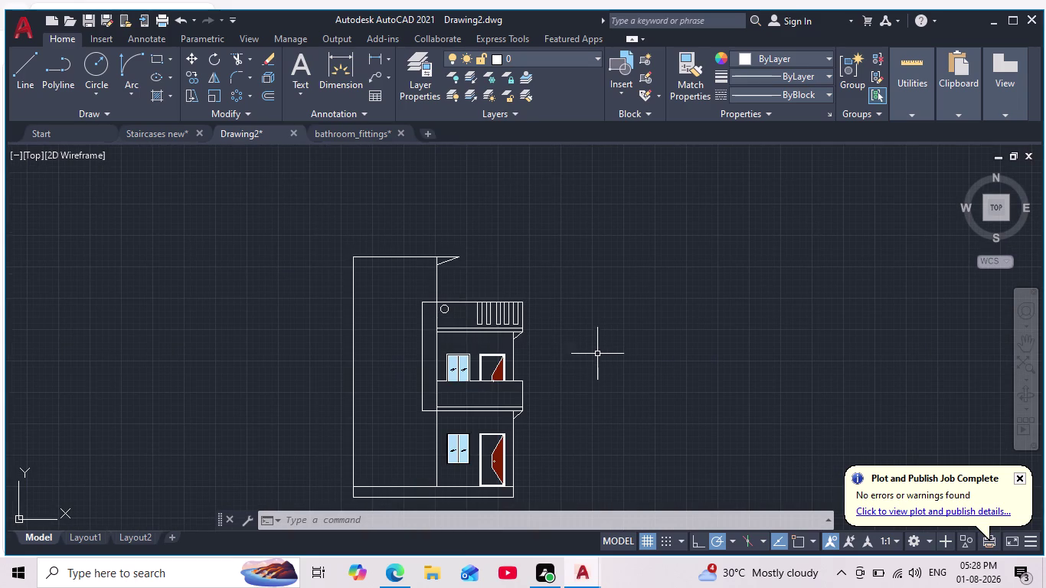
scroll(up, 3)
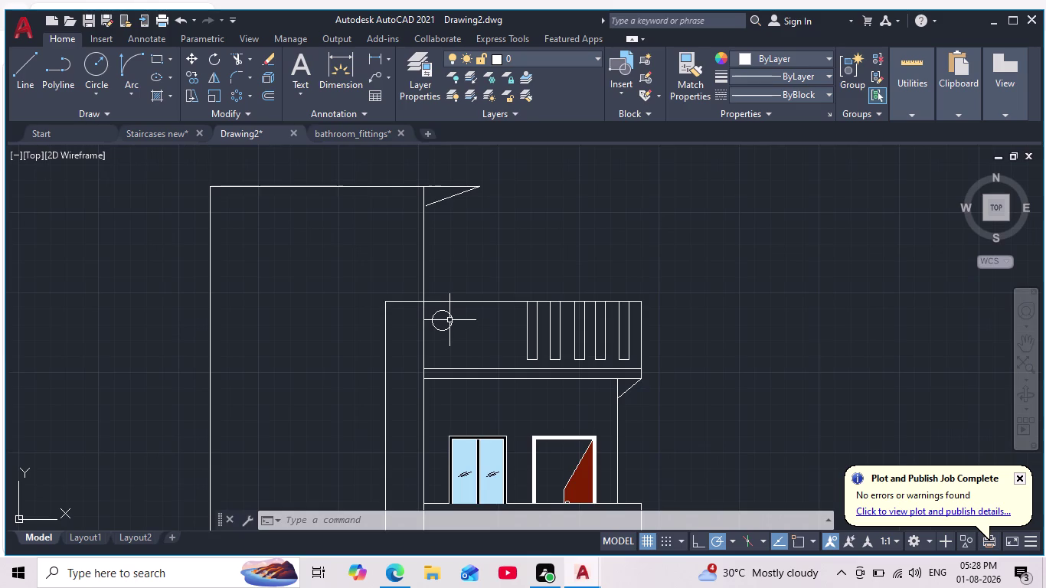
scroll(up, 3)
scroll(up, 3)
scroll(down, 3)
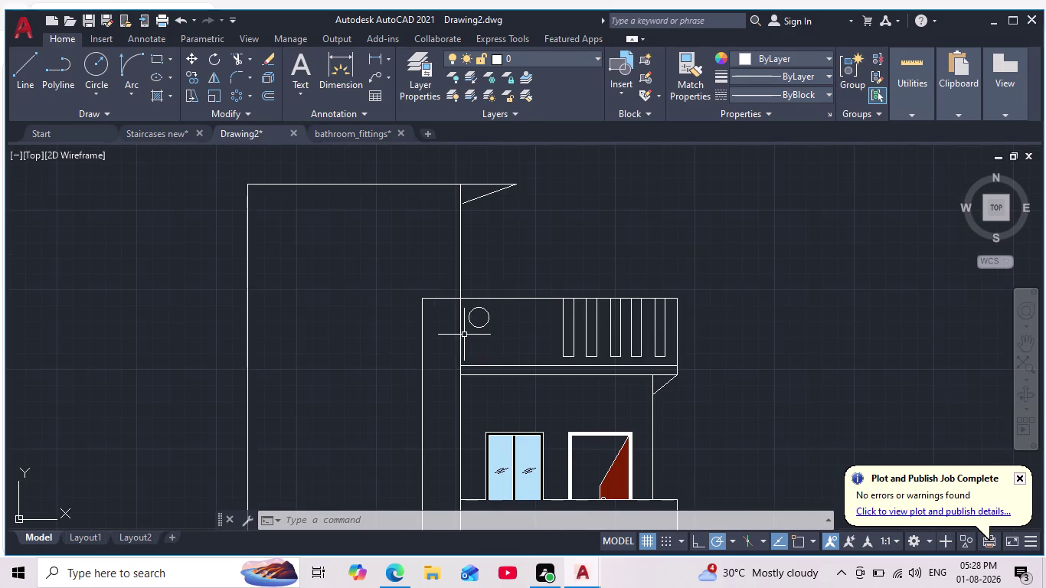
scroll(down, 3)
scroll(down, 3)
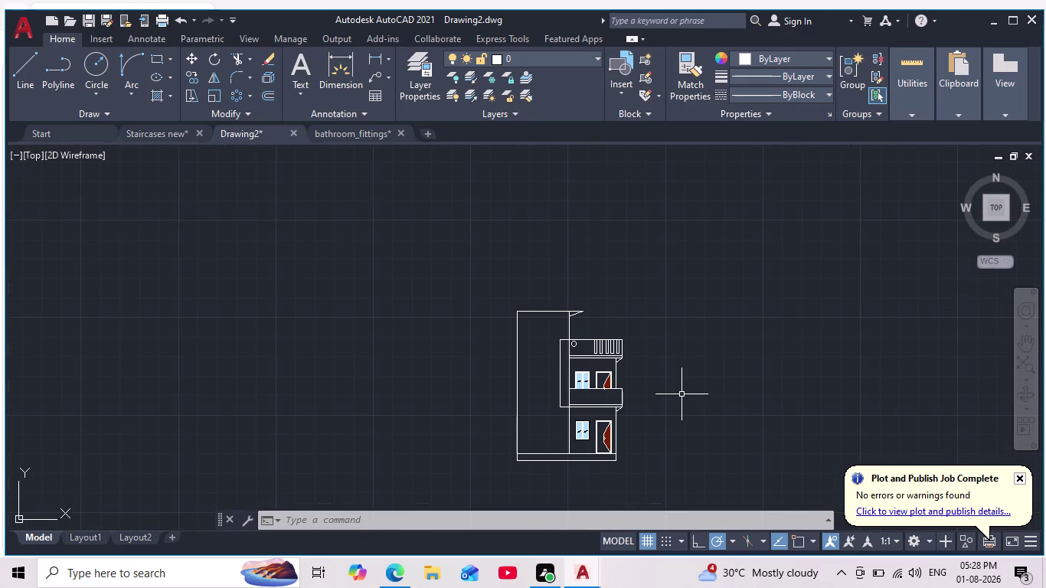
scroll(down, 3)
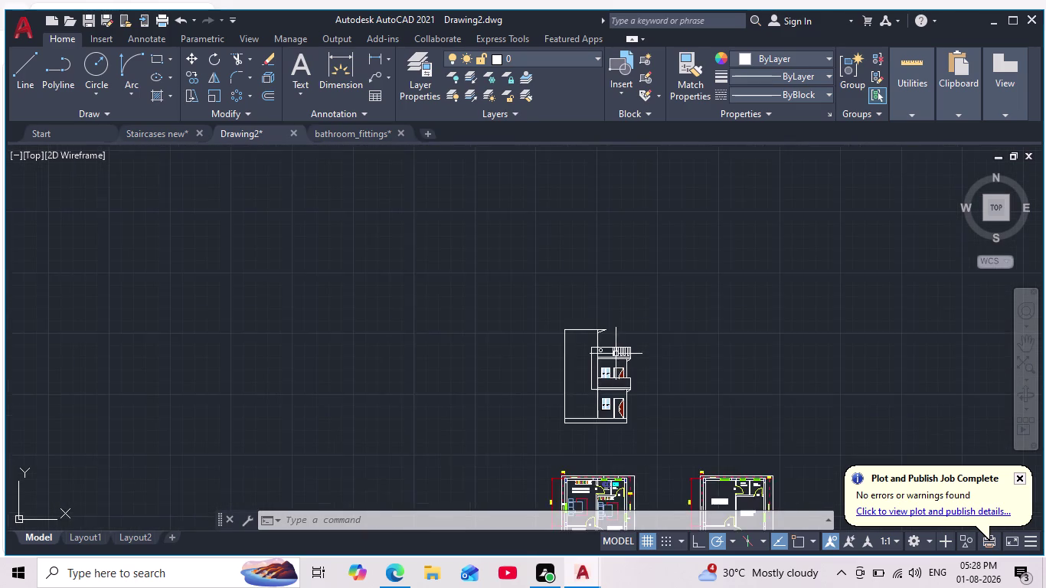
scroll(up, 3)
scroll(up, 3)
middle_drag(633, 366, 529, 355)
scroll(up, 3)
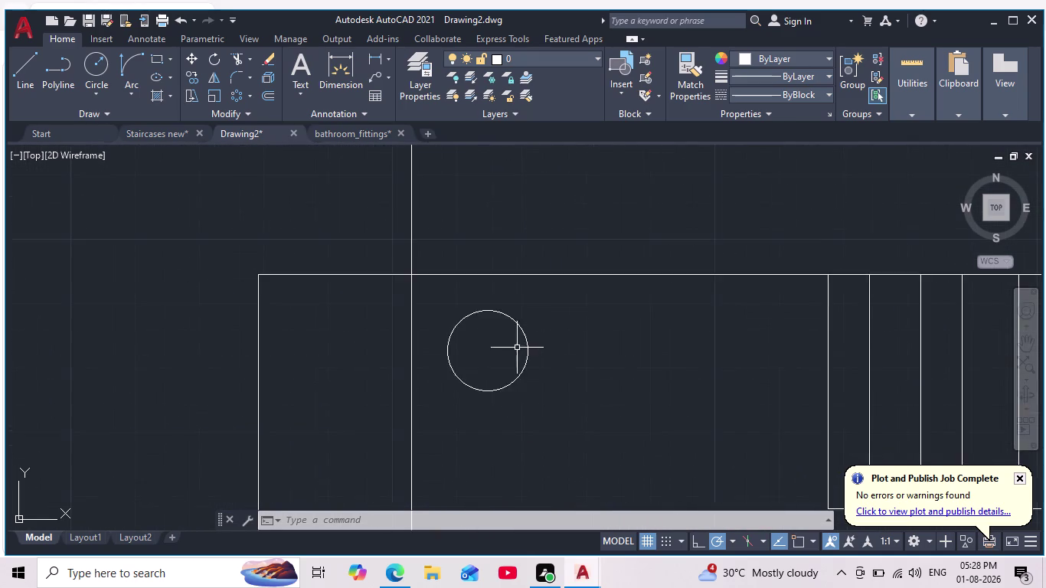
Move the round vent circle to the parapet's upper-left corner, then start HATCH.
scroll(up, 3)
drag(583, 284, 580, 344)
click(399, 433)
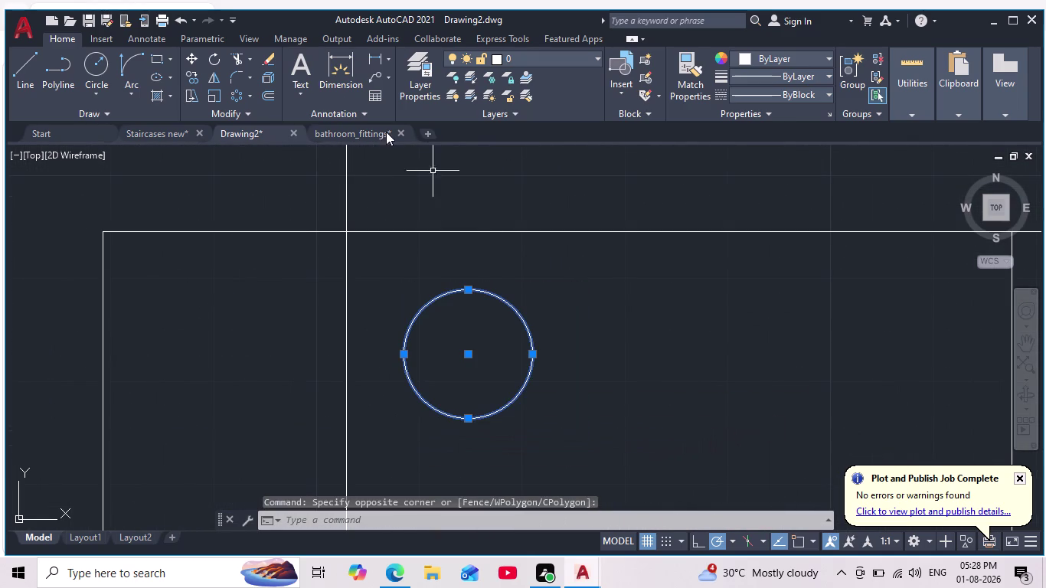
click(186, 56)
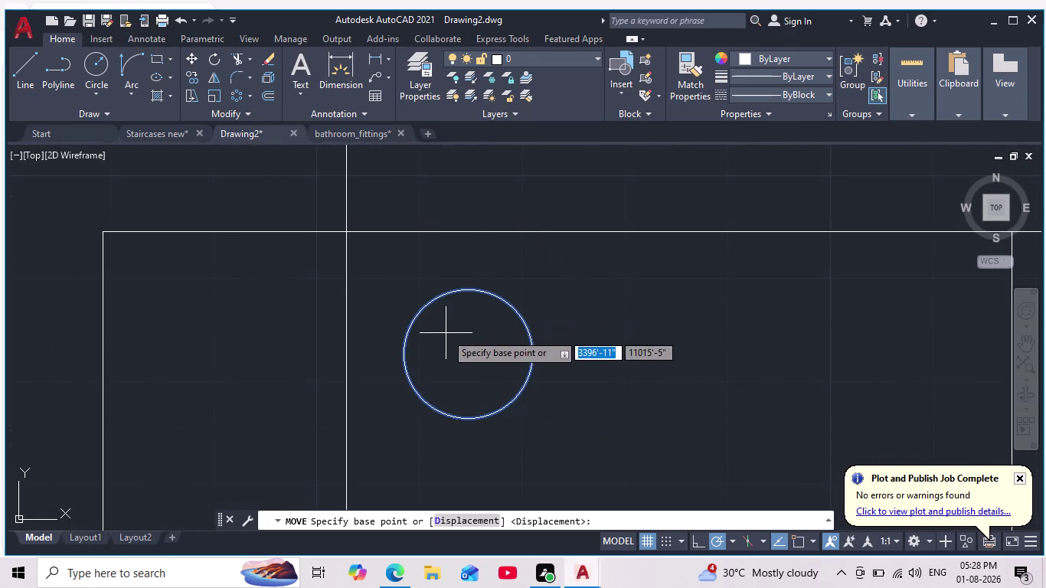
click(457, 353)
scroll(down, 3)
middle_drag(498, 367, 471, 285)
scroll(down, 3)
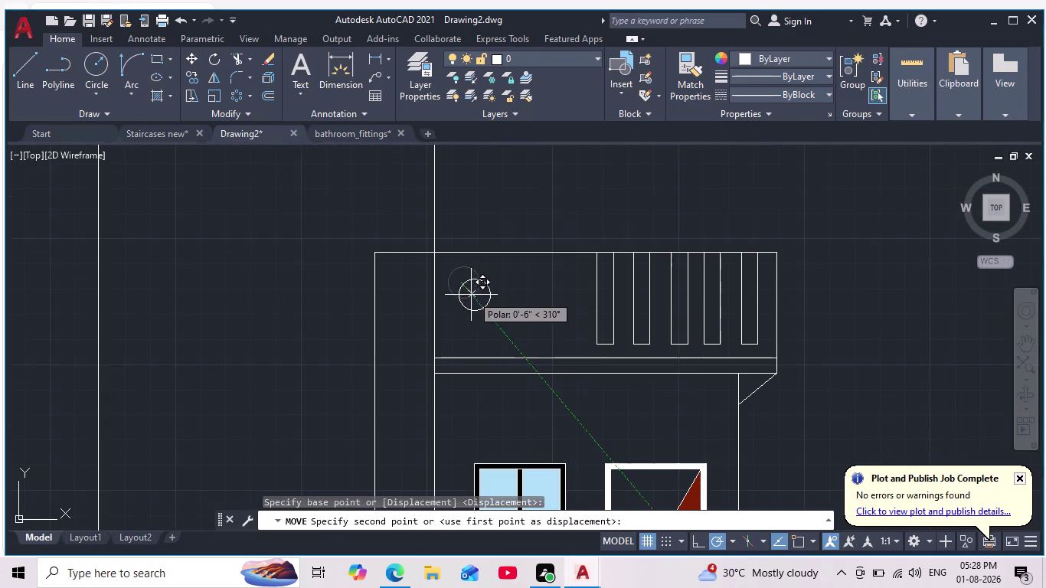
click(463, 284)
scroll(down, 3)
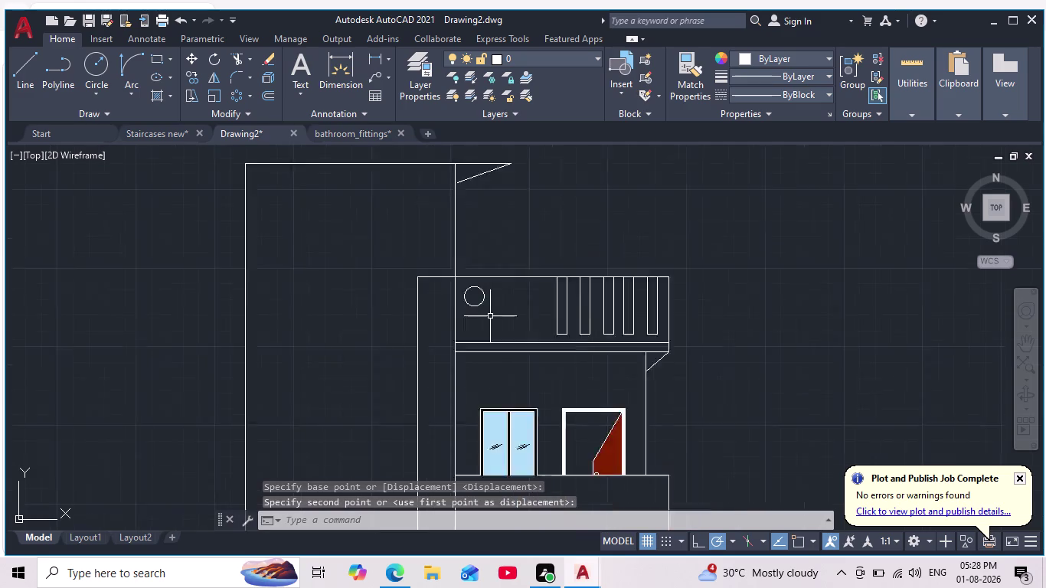
scroll(down, 3)
scroll(down, 3)
scroll(up, 3)
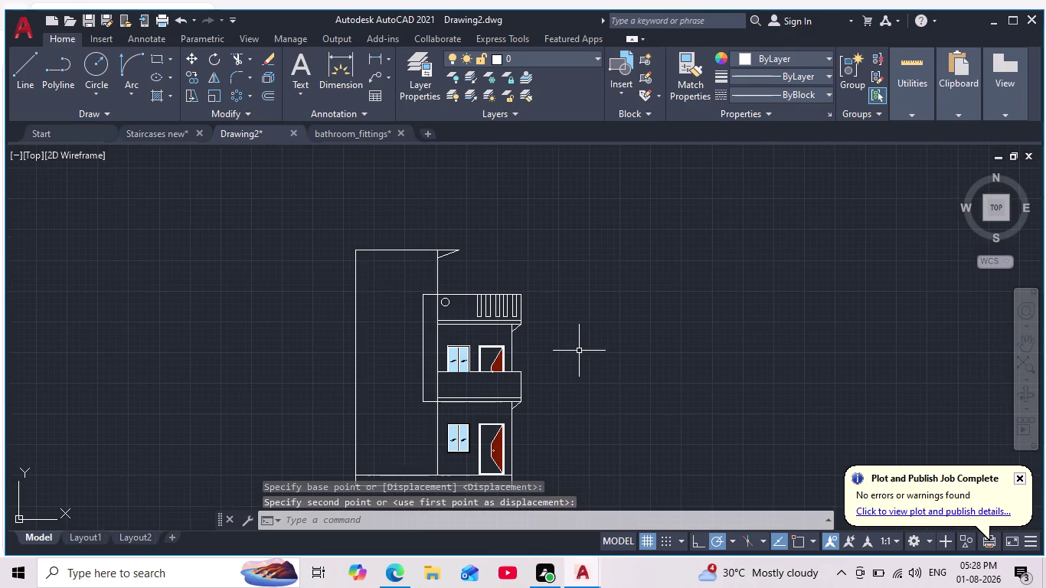
key(h)
key(Return)
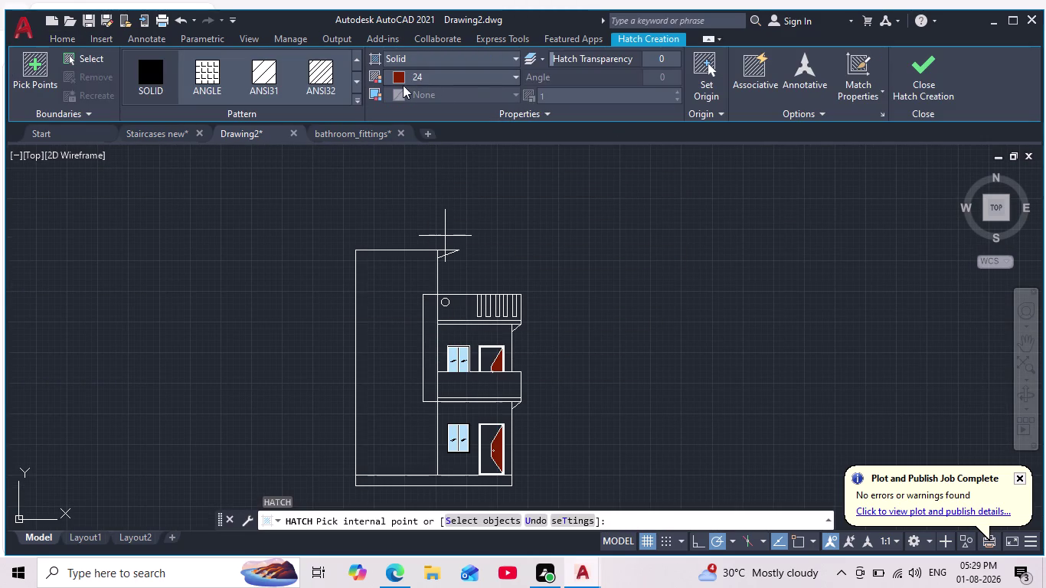
Set the solid hatch colour to pale yellow and fill the upper-storey wall.
click(411, 47)
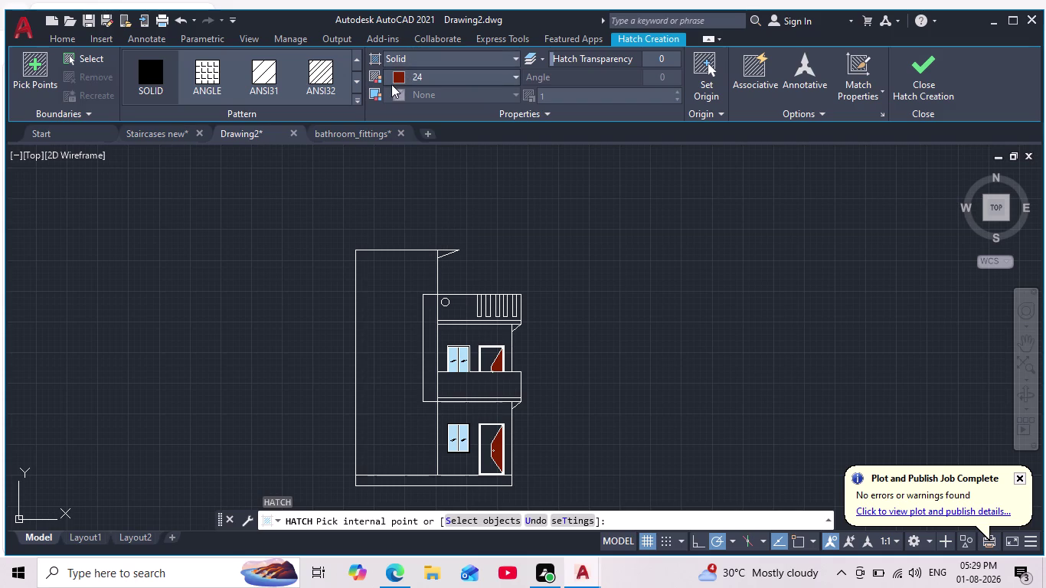
click(397, 77)
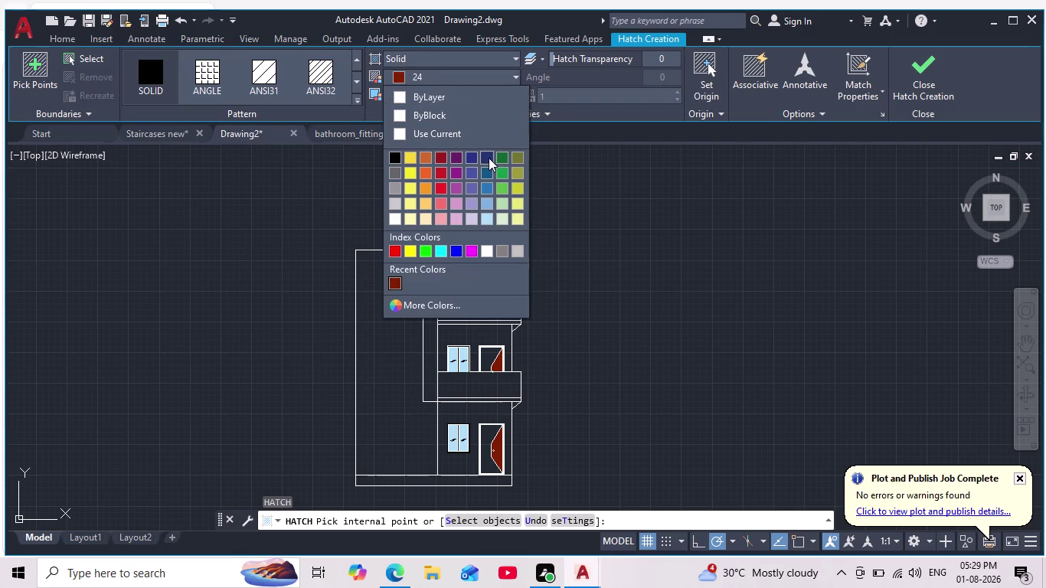
click(415, 205)
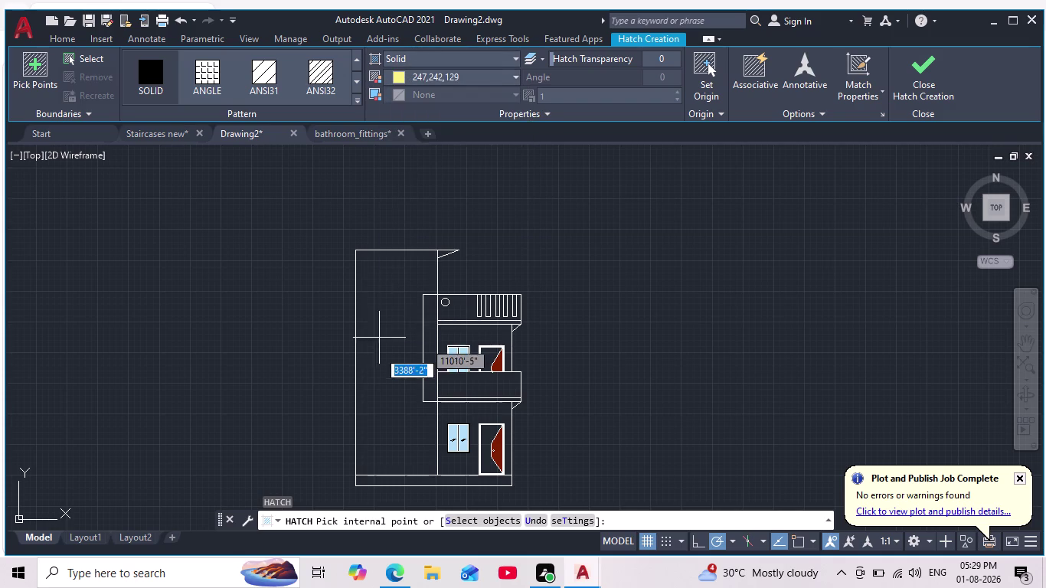
scroll(down, 3)
scroll(up, 3)
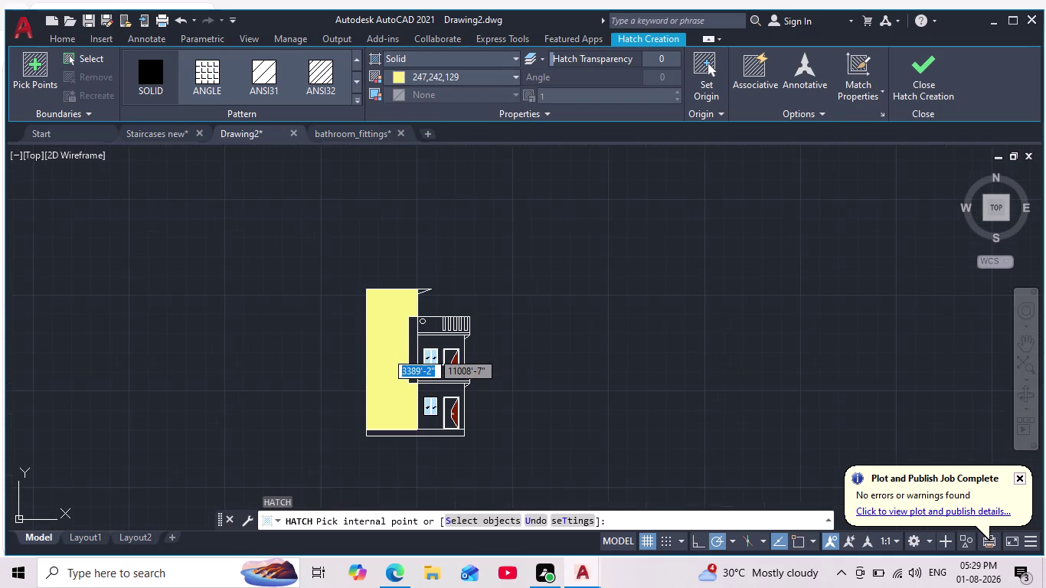
middle_drag(386, 352, 417, 291)
scroll(down, 3)
scroll(up, 3)
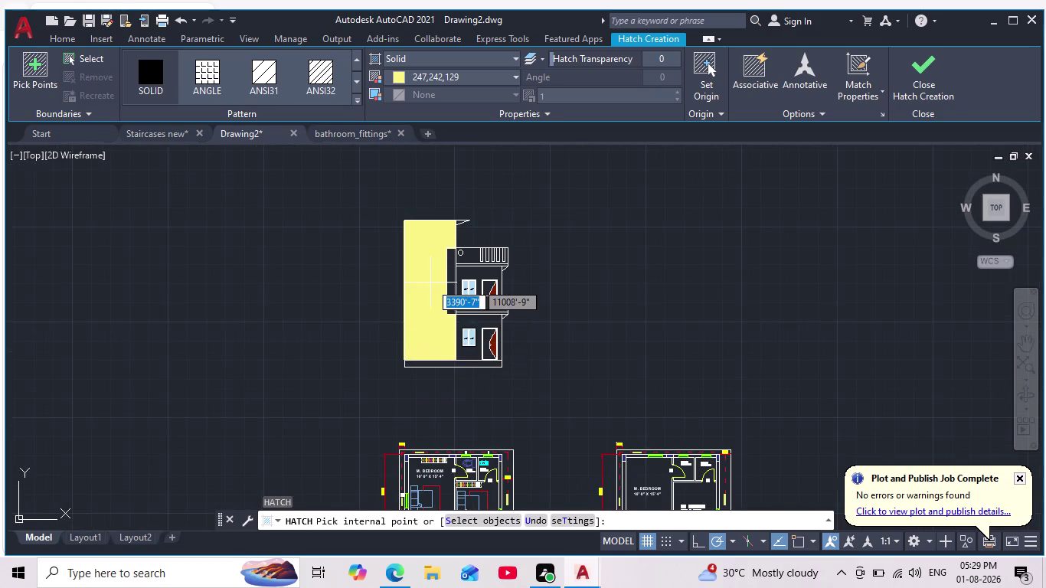
scroll(up, 3)
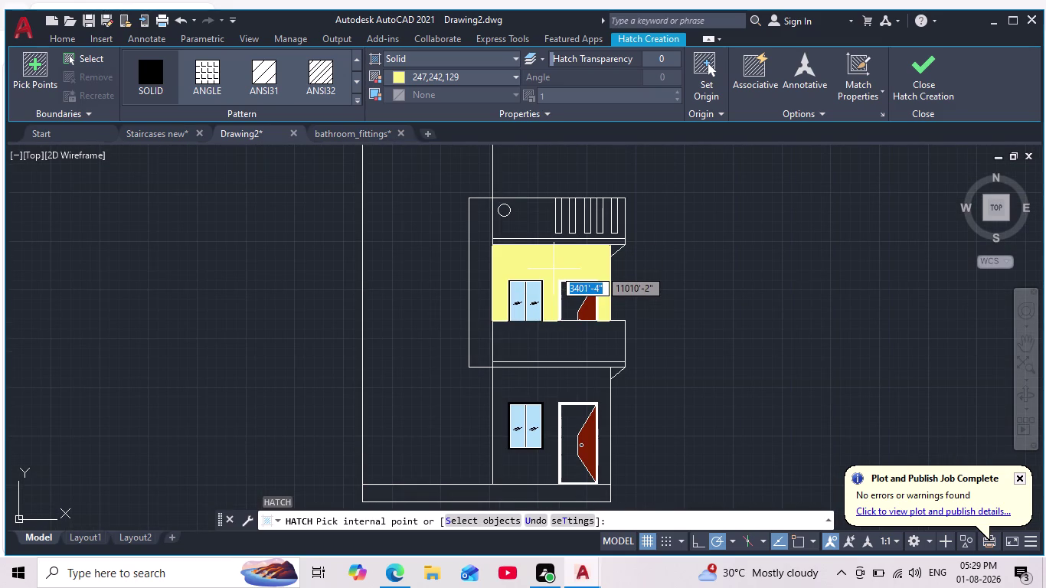
scroll(down, 3)
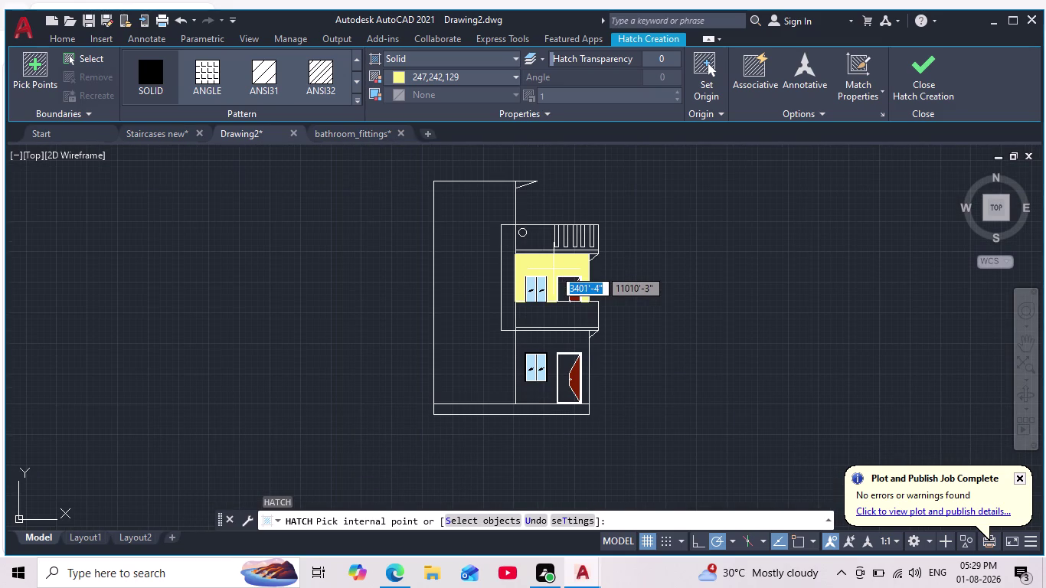
middle_drag(554, 269, 520, 304)
scroll(up, 3)
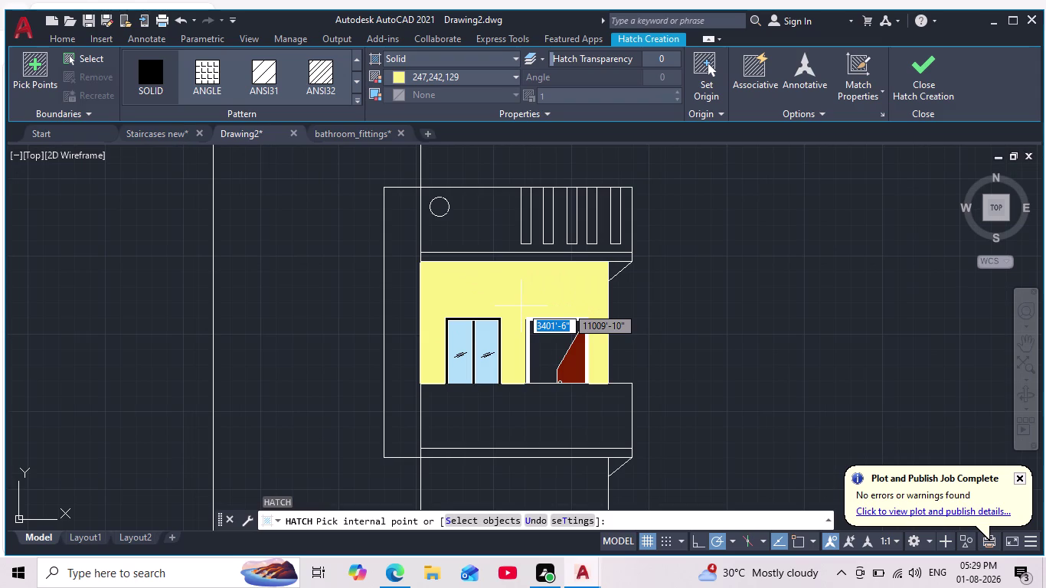
click(395, 75)
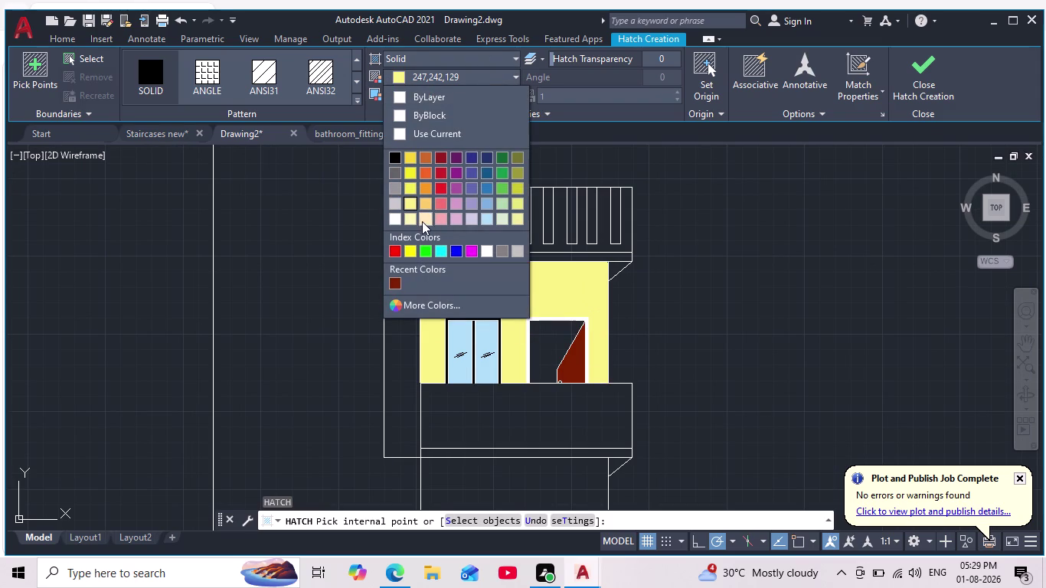
Switch the wall hatch colour to the light cream swatch (254,234,185).
click(424, 220)
scroll(down, 3)
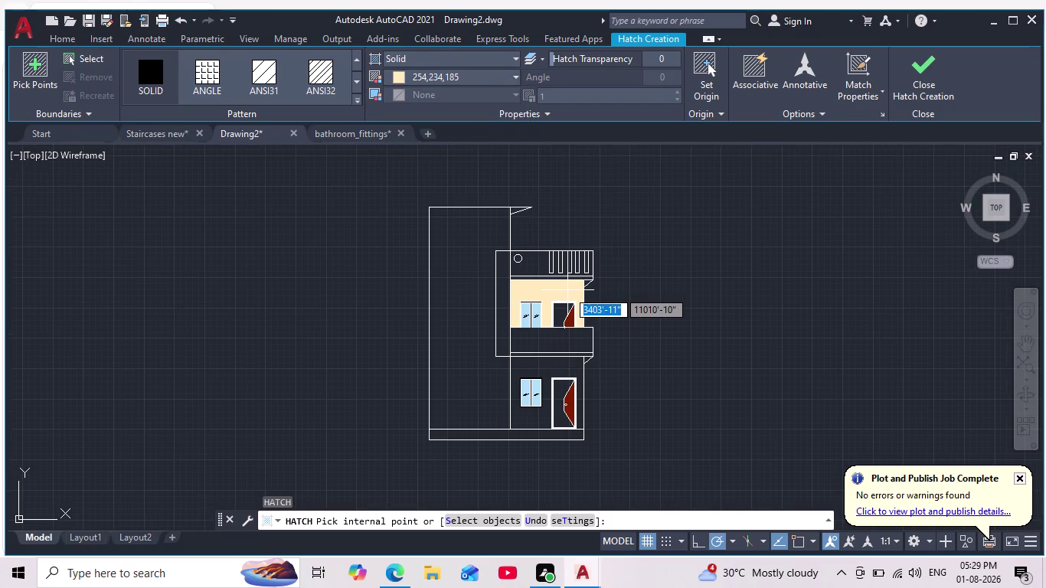
scroll(down, 3)
scroll(up, 3)
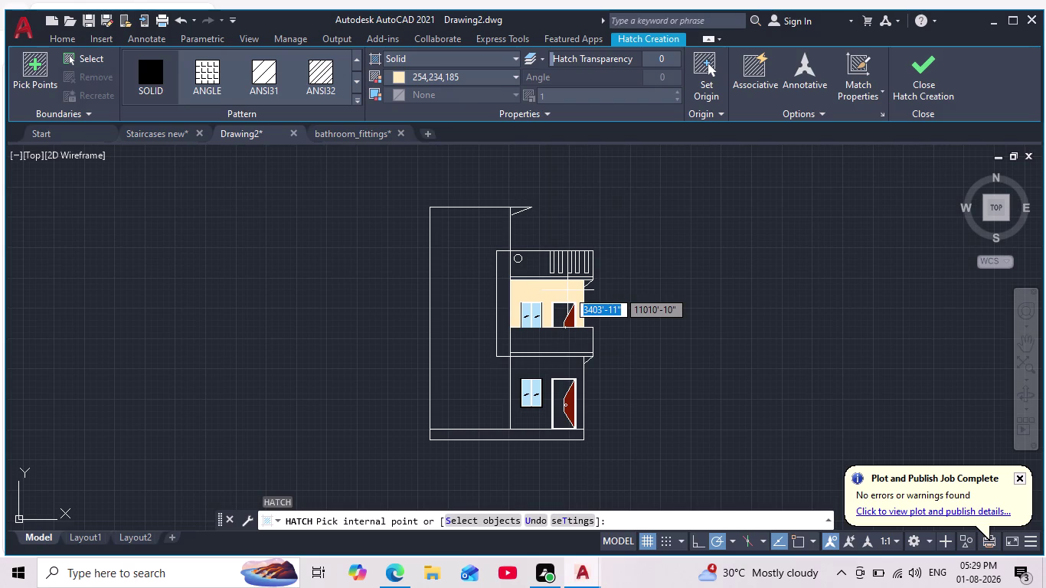
scroll(down, 3)
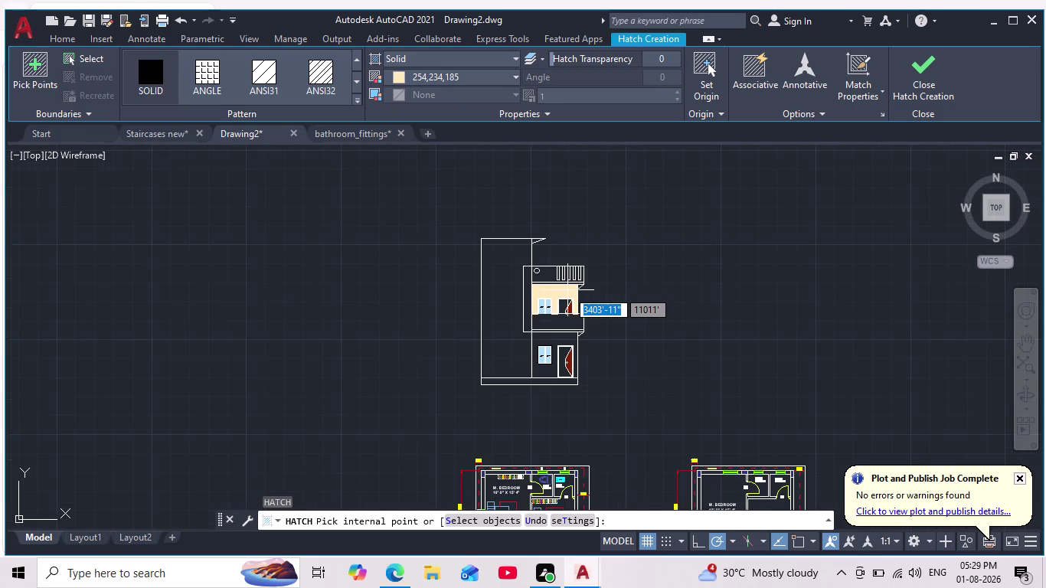